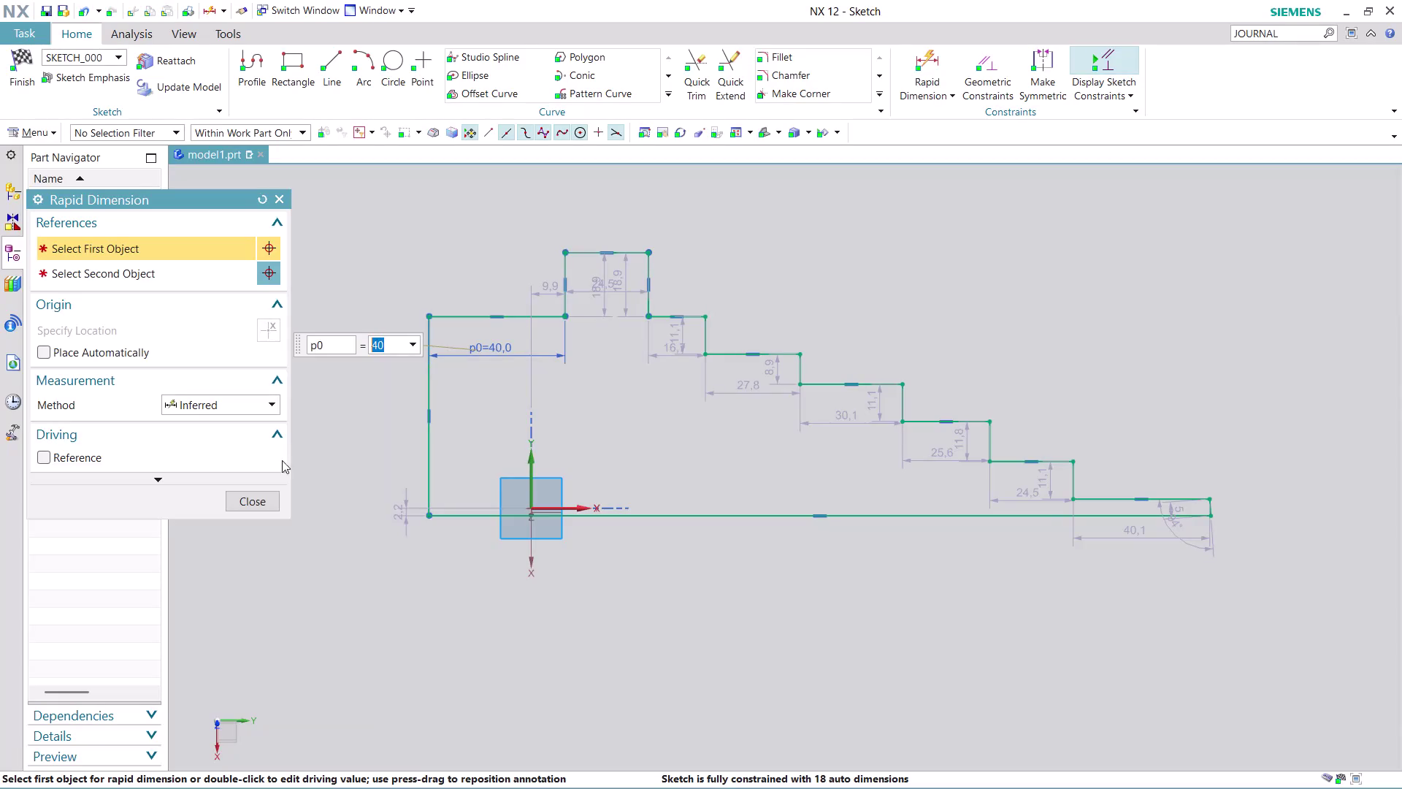
Close Rapid Dimension and move the 24.5 dimension label above the top step.
click(265, 501)
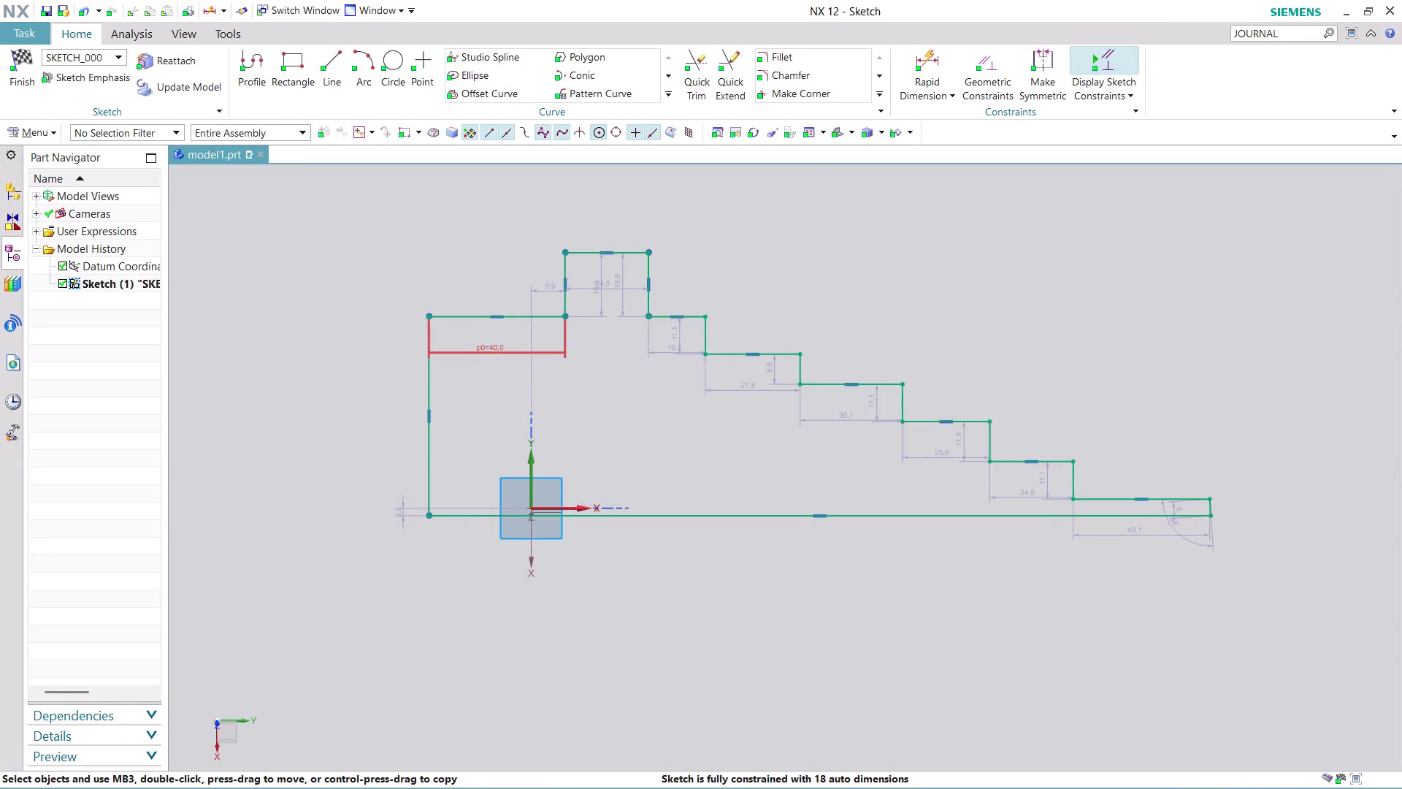
middle_drag(834, 276, 826, 420)
scroll(down, 3)
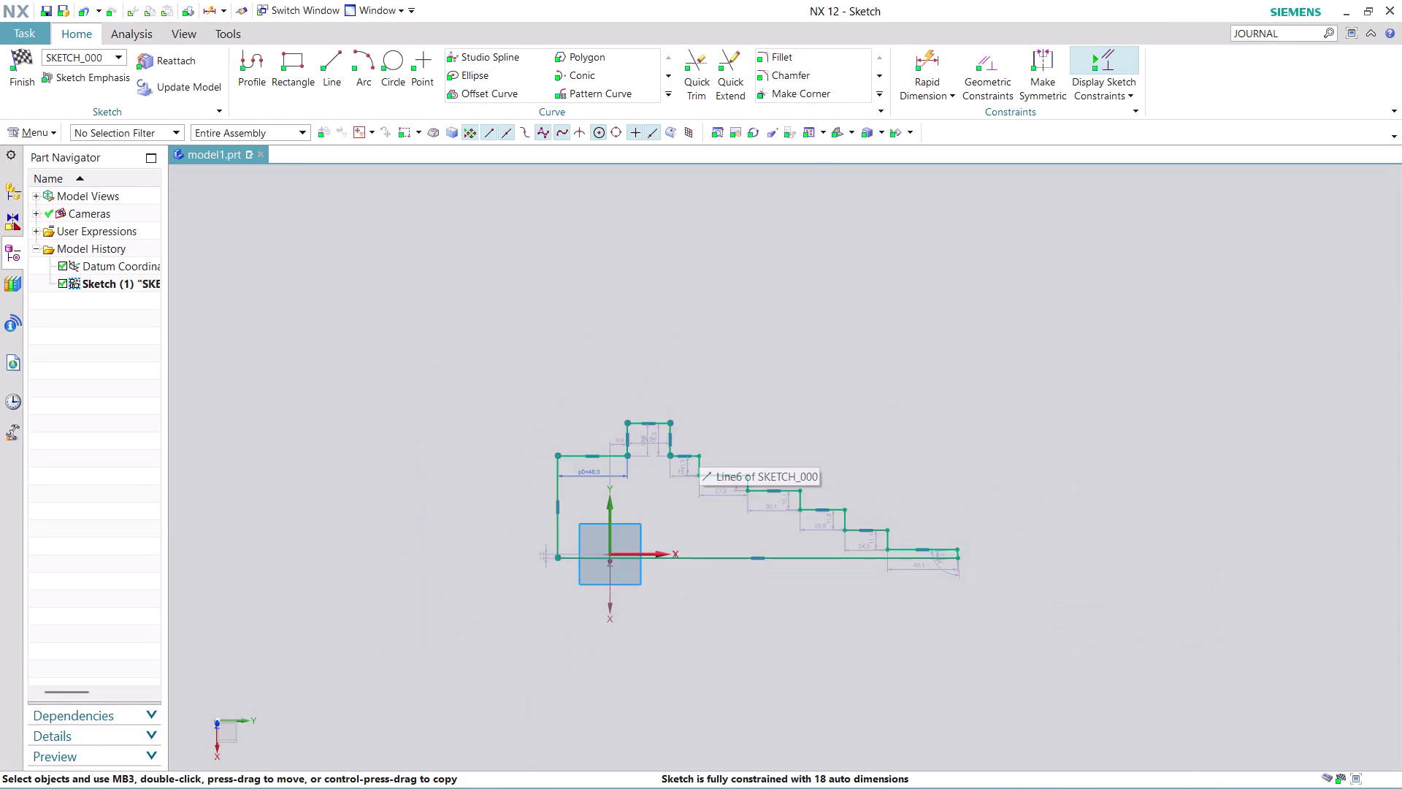
scroll(up, 3)
scroll(up, 3)
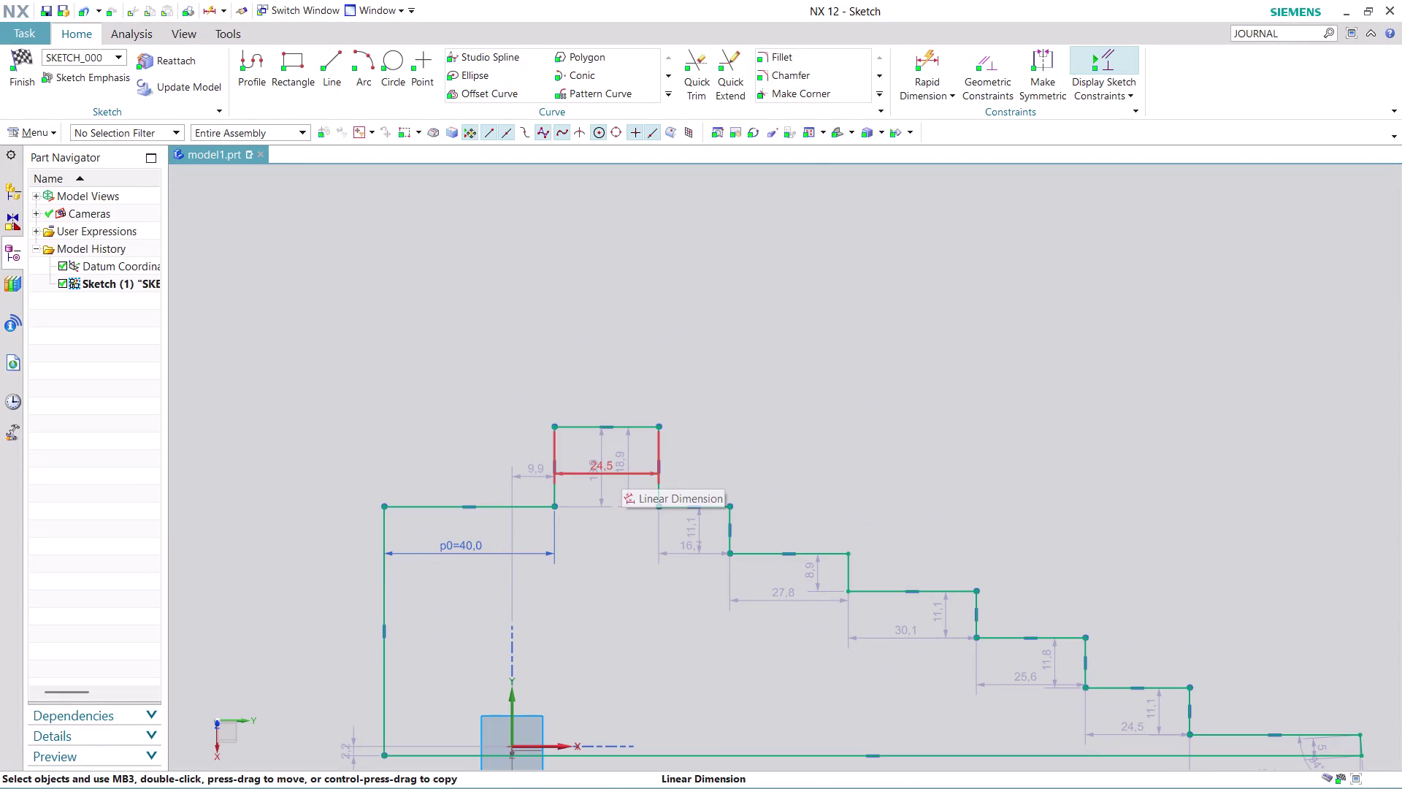
drag(612, 473, 624, 315)
Change the top step width from 24.5 to 20 mm and reposition its p1 label.
double_click(621, 315)
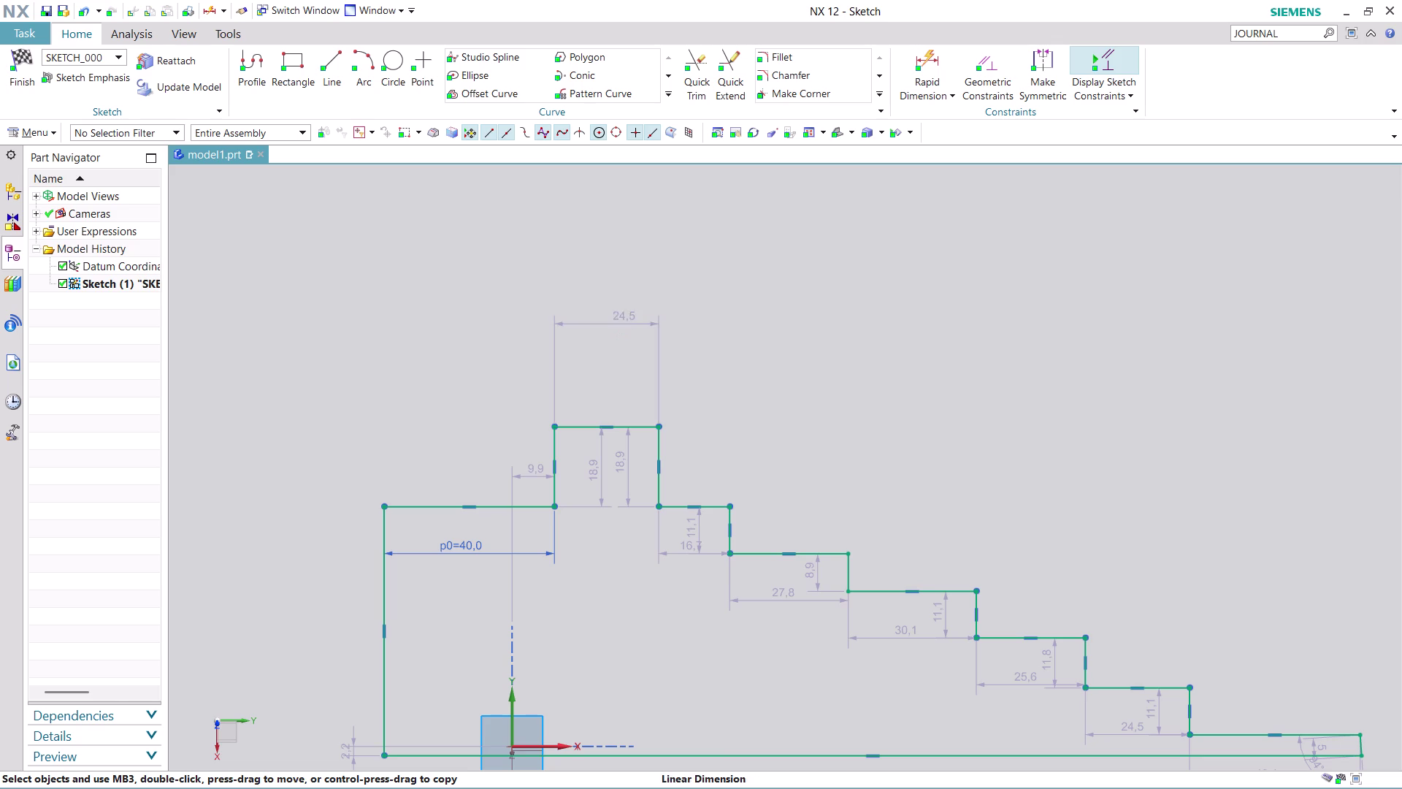
text(2)
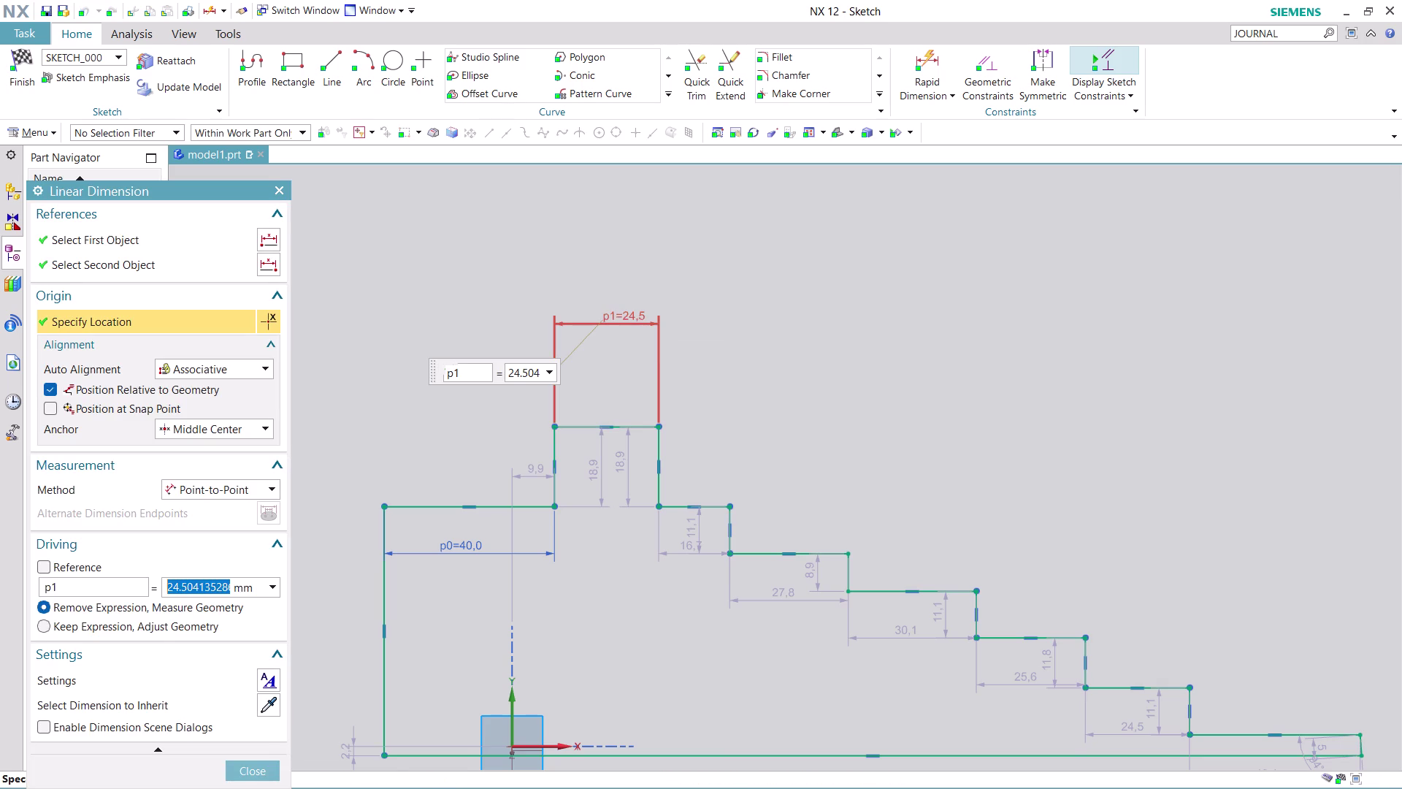
text(0)
key(Return)
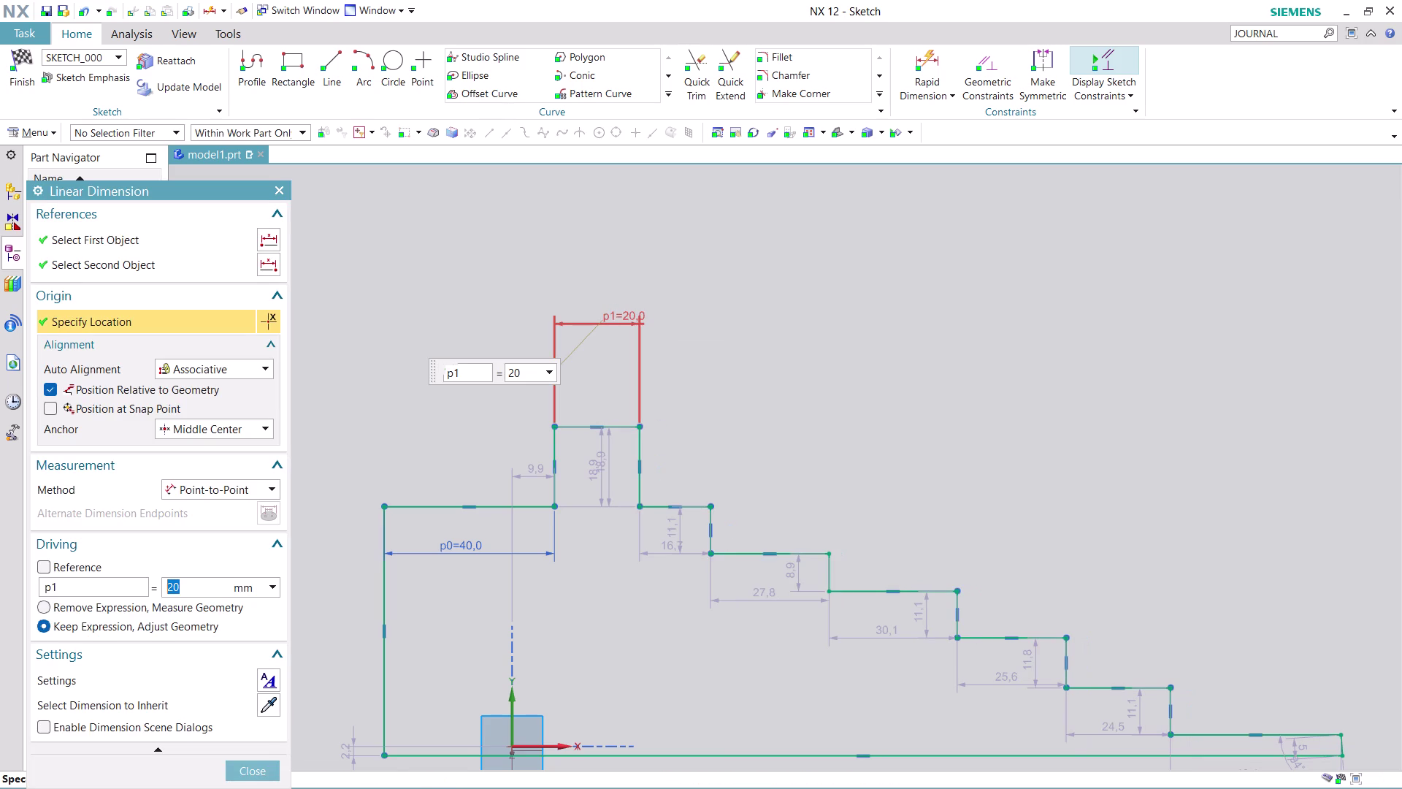
drag(671, 548, 667, 312)
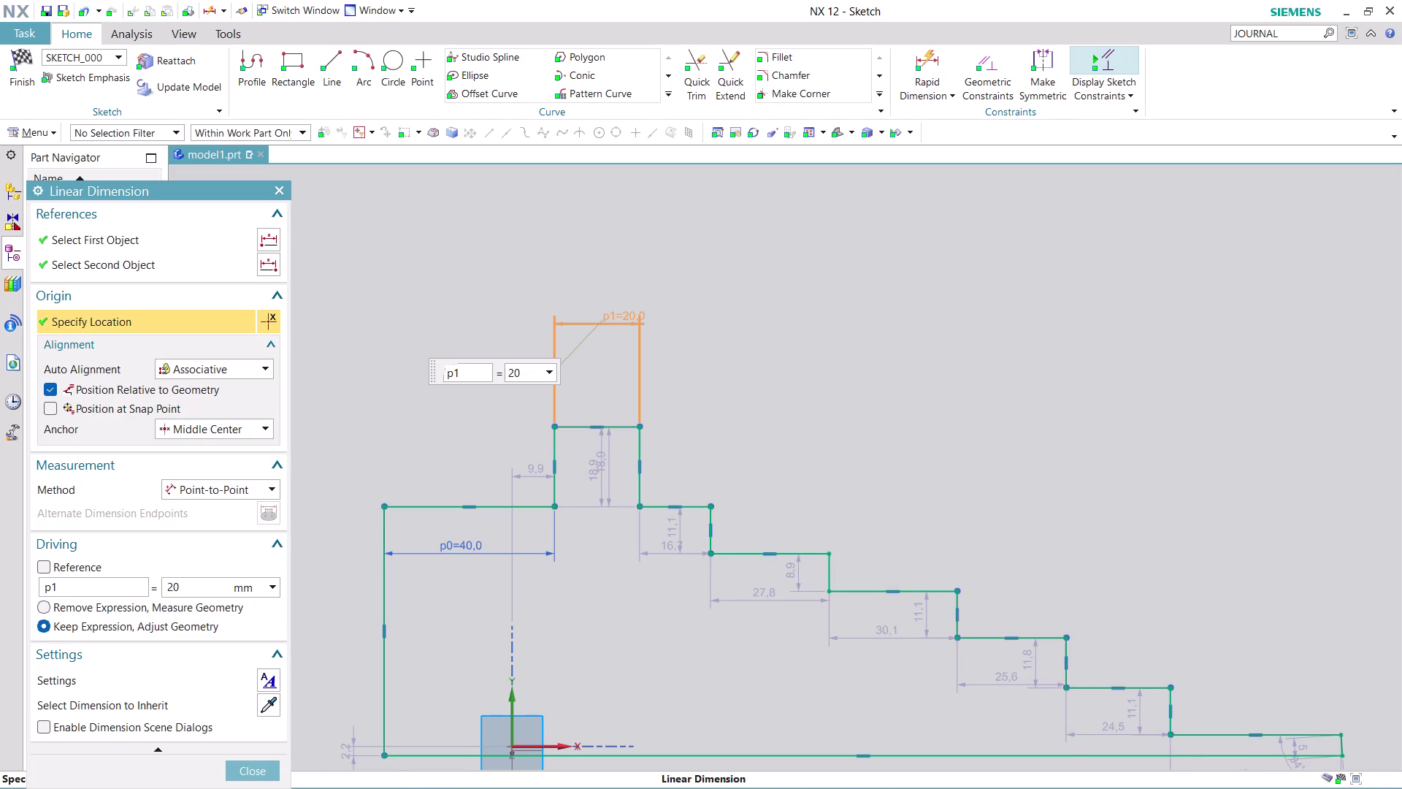
click(257, 778)
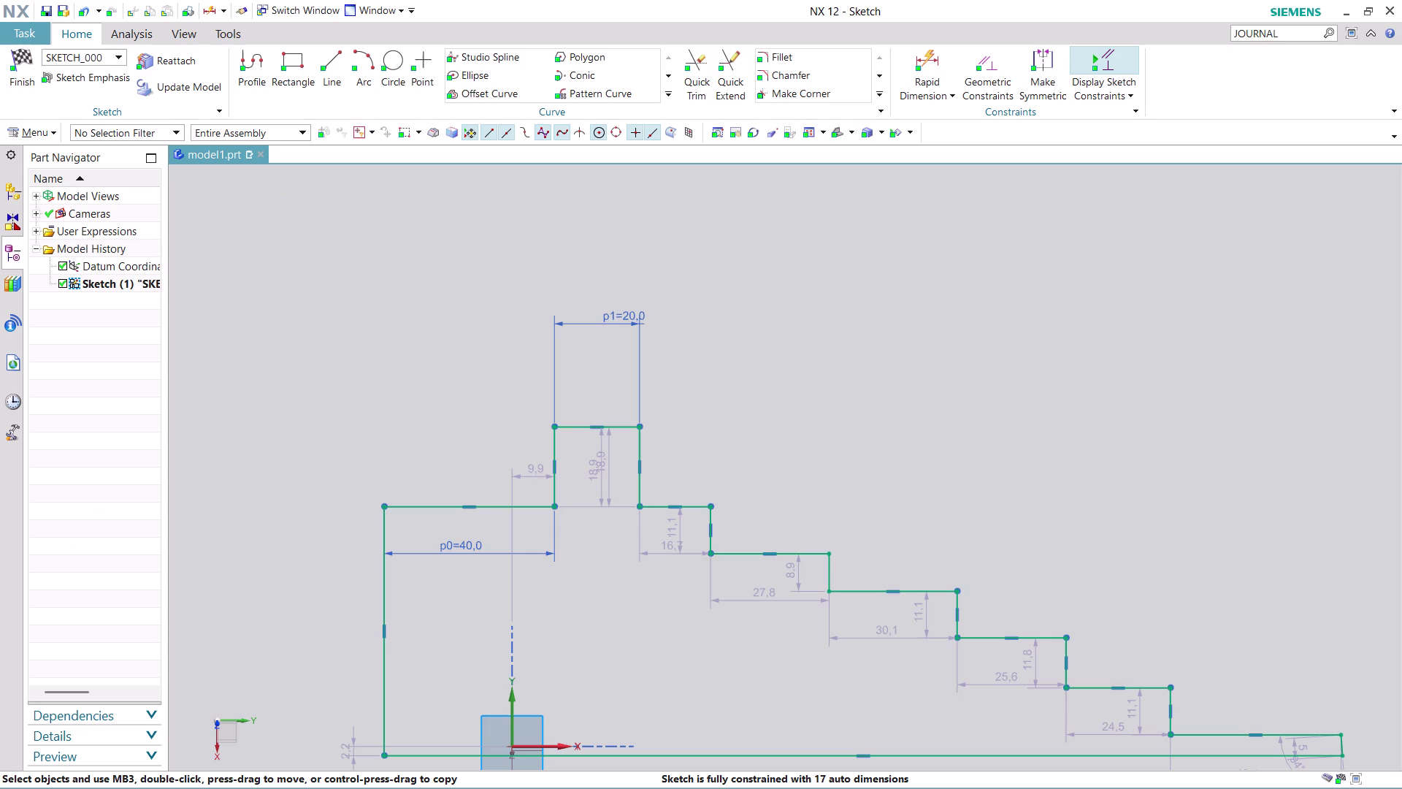
drag(677, 549, 686, 305)
click(683, 268)
drag(683, 264, 682, 255)
Move the 27.8, 30.1, 25.6, 24.5 and 40.1 labels clear of the profile, then edit 16.7.
scroll(up, 3)
scroll(down, 3)
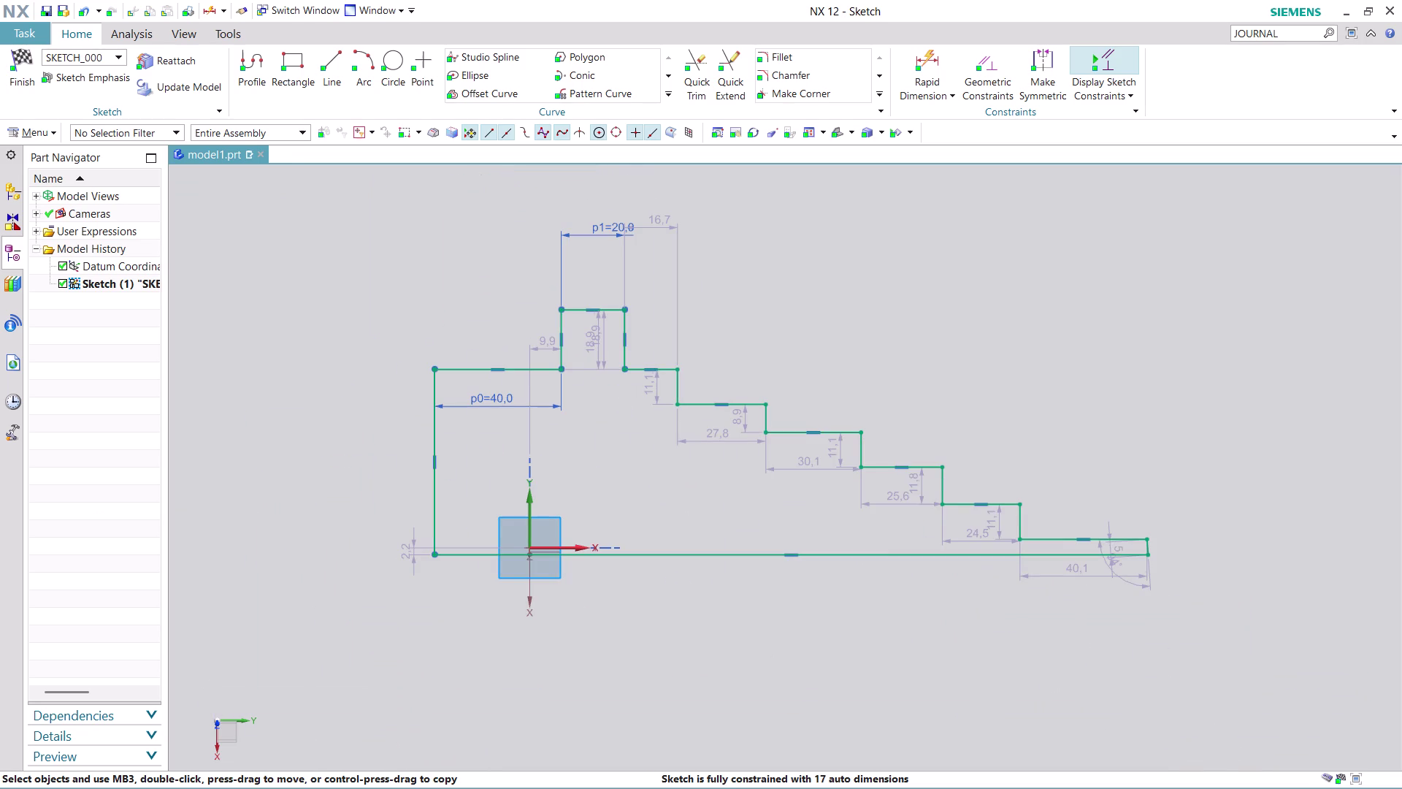
drag(726, 440, 726, 168)
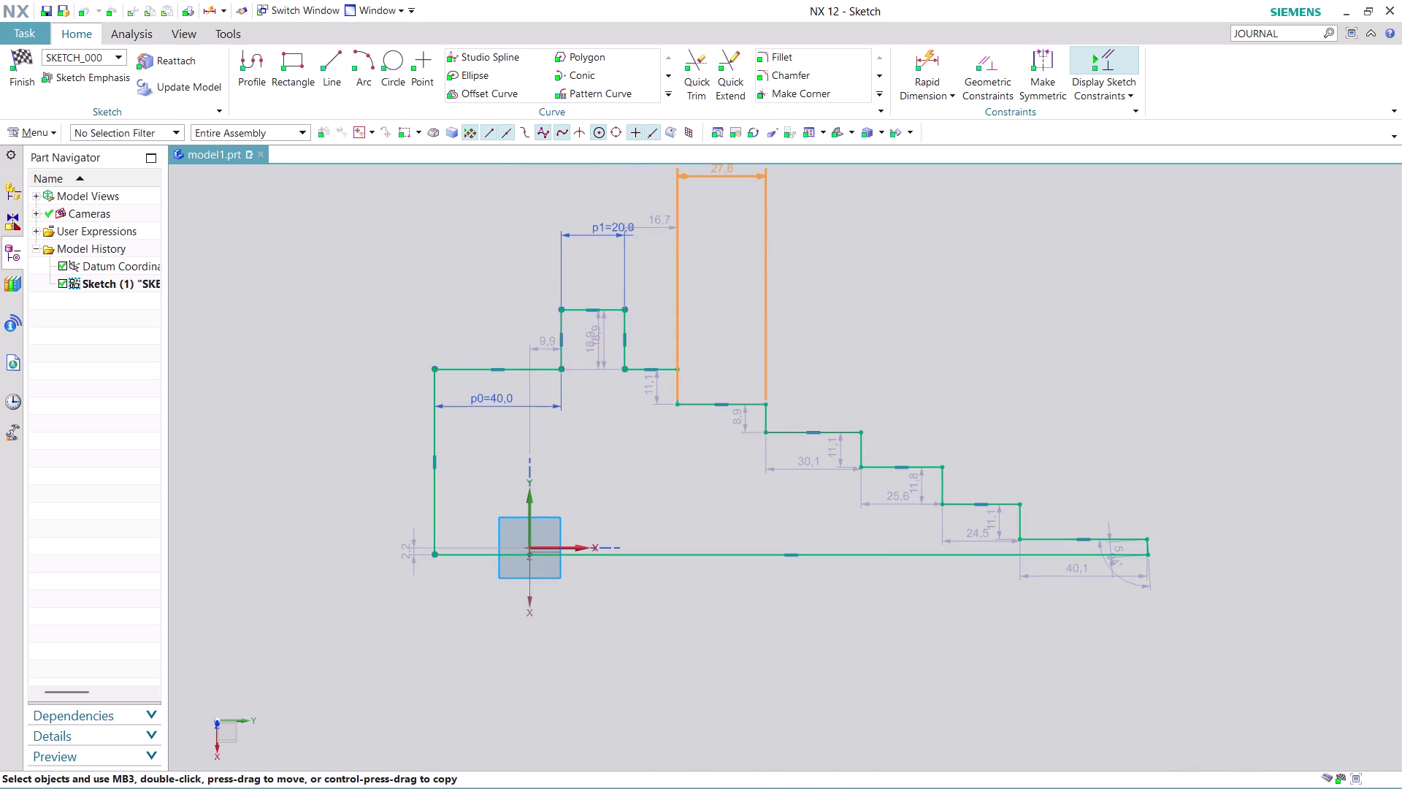
drag(726, 168, 729, 178)
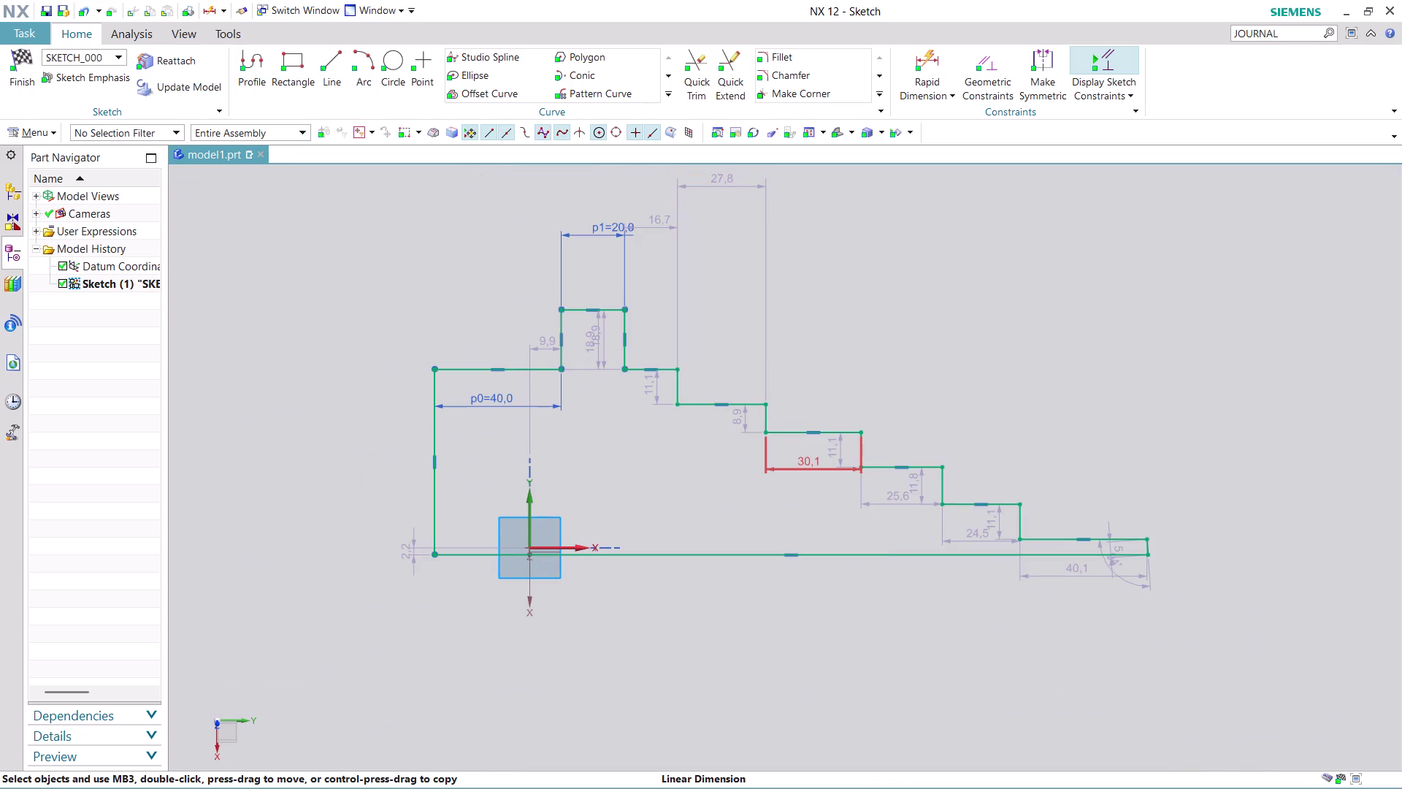
drag(816, 467, 814, 691)
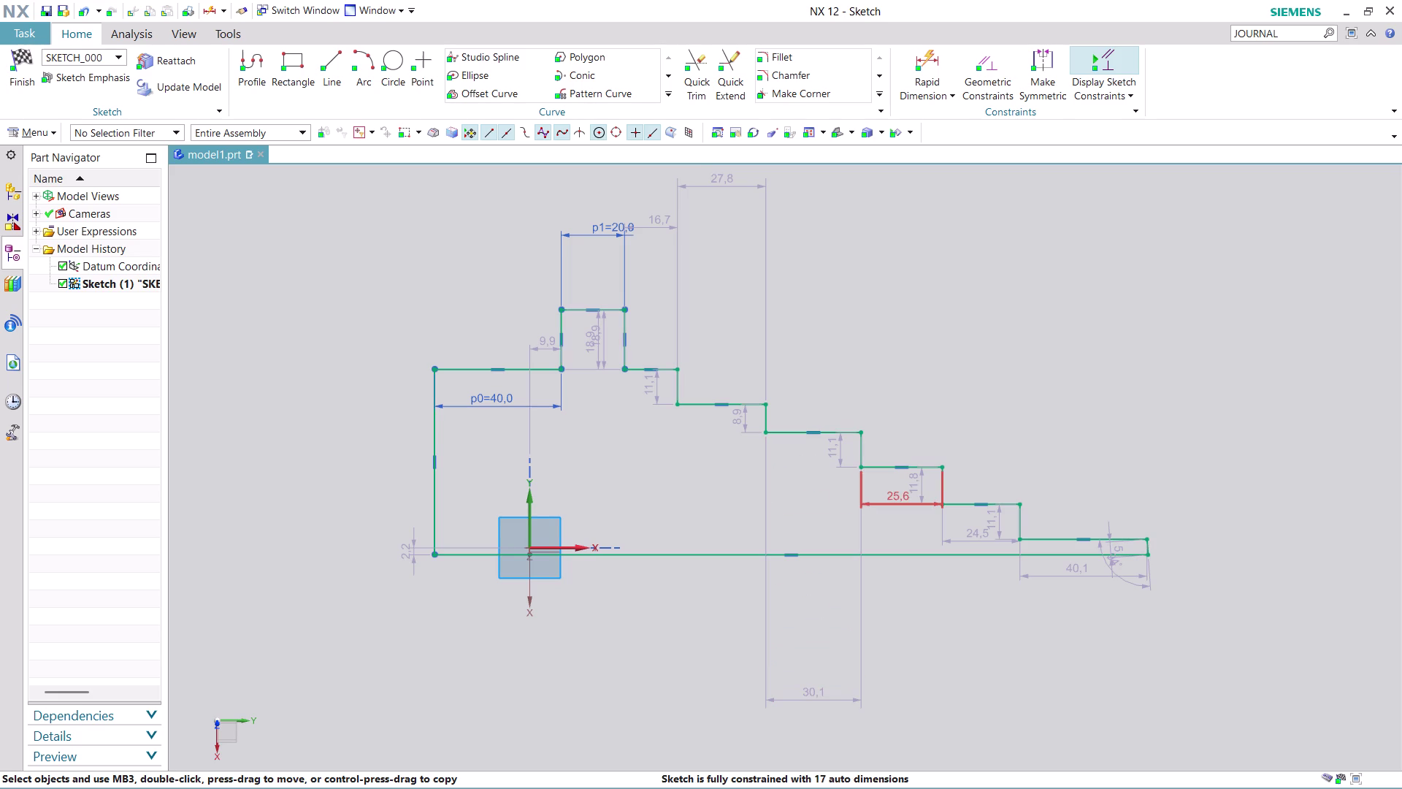
drag(907, 504, 912, 738)
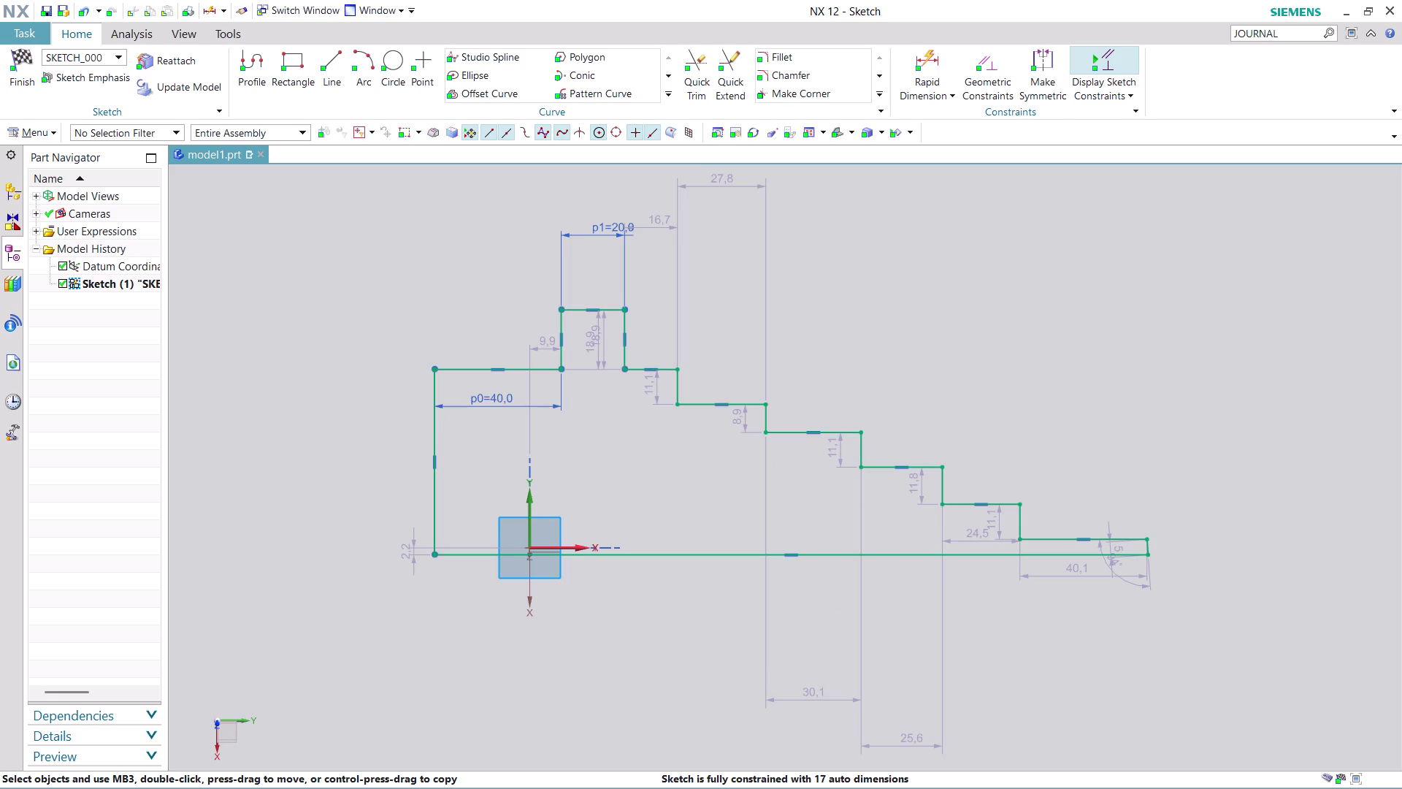
drag(977, 536, 985, 745)
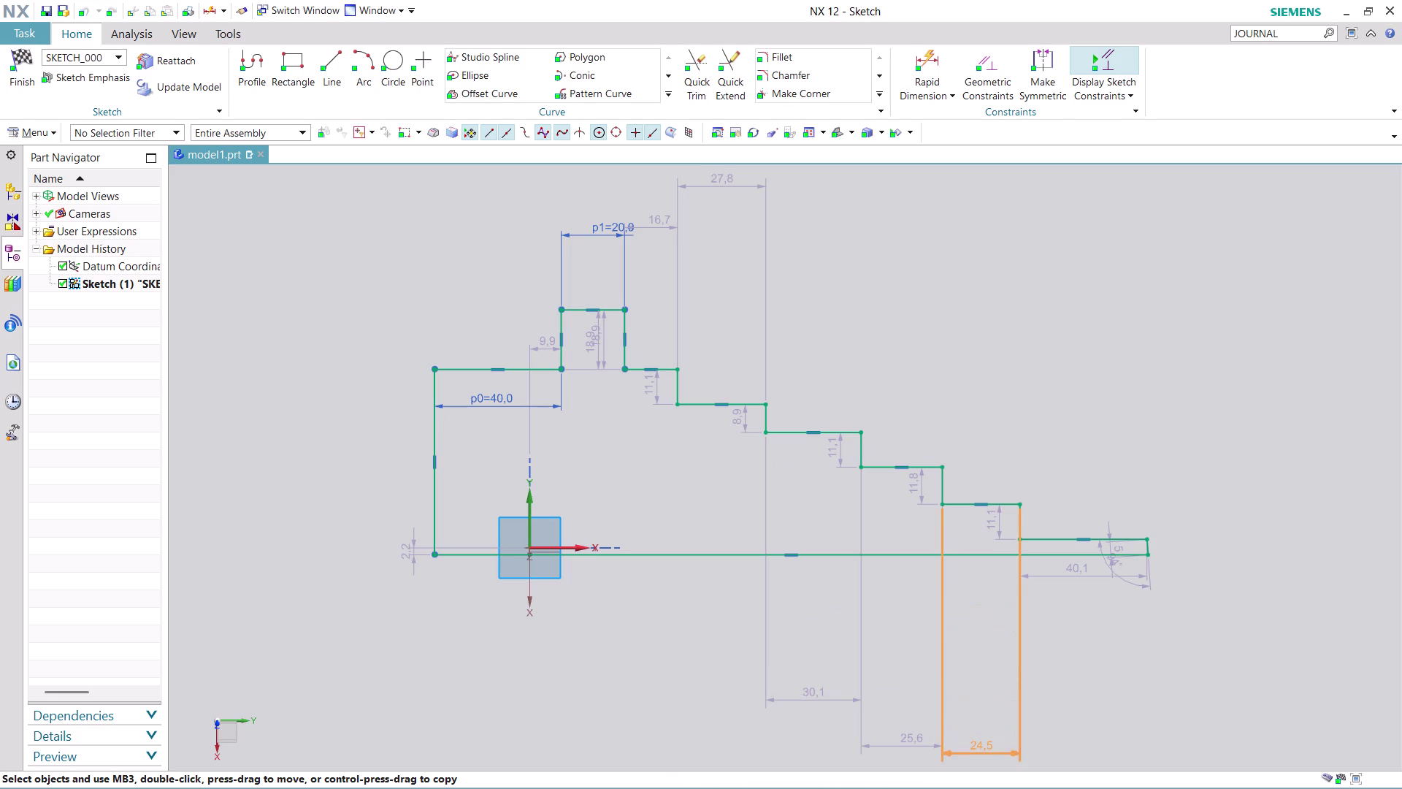
drag(986, 745, 1001, 251)
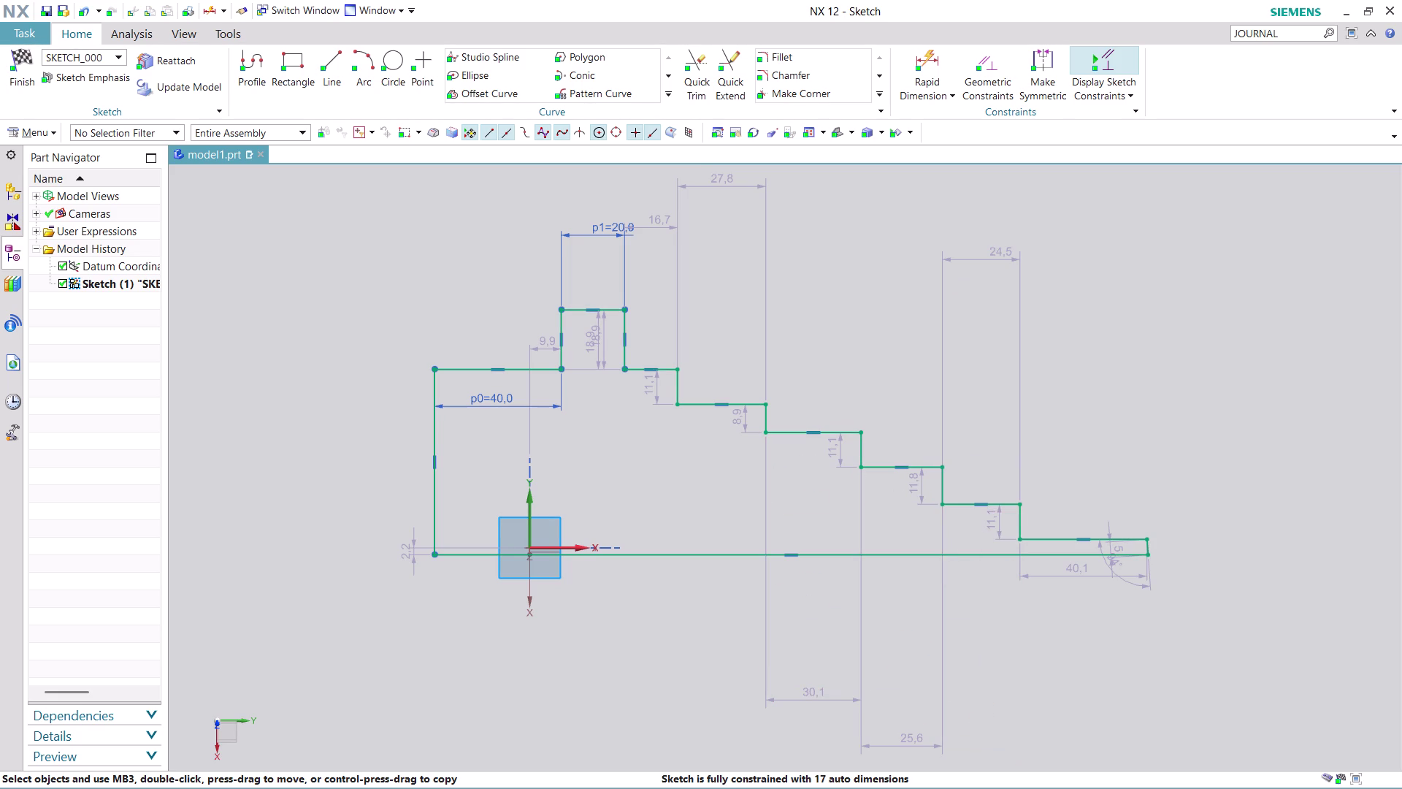
drag(1077, 575, 1069, 706)
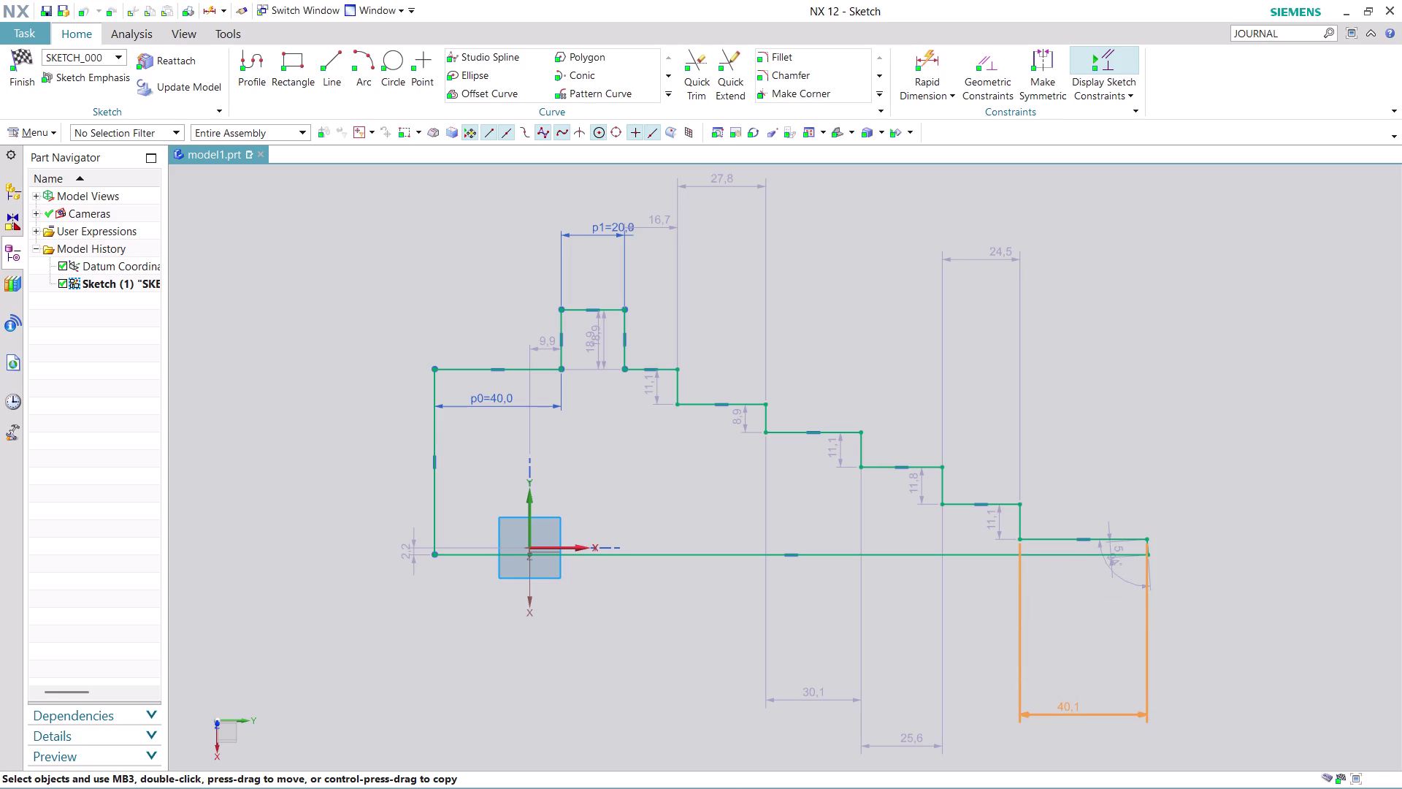
drag(1068, 706, 1069, 708)
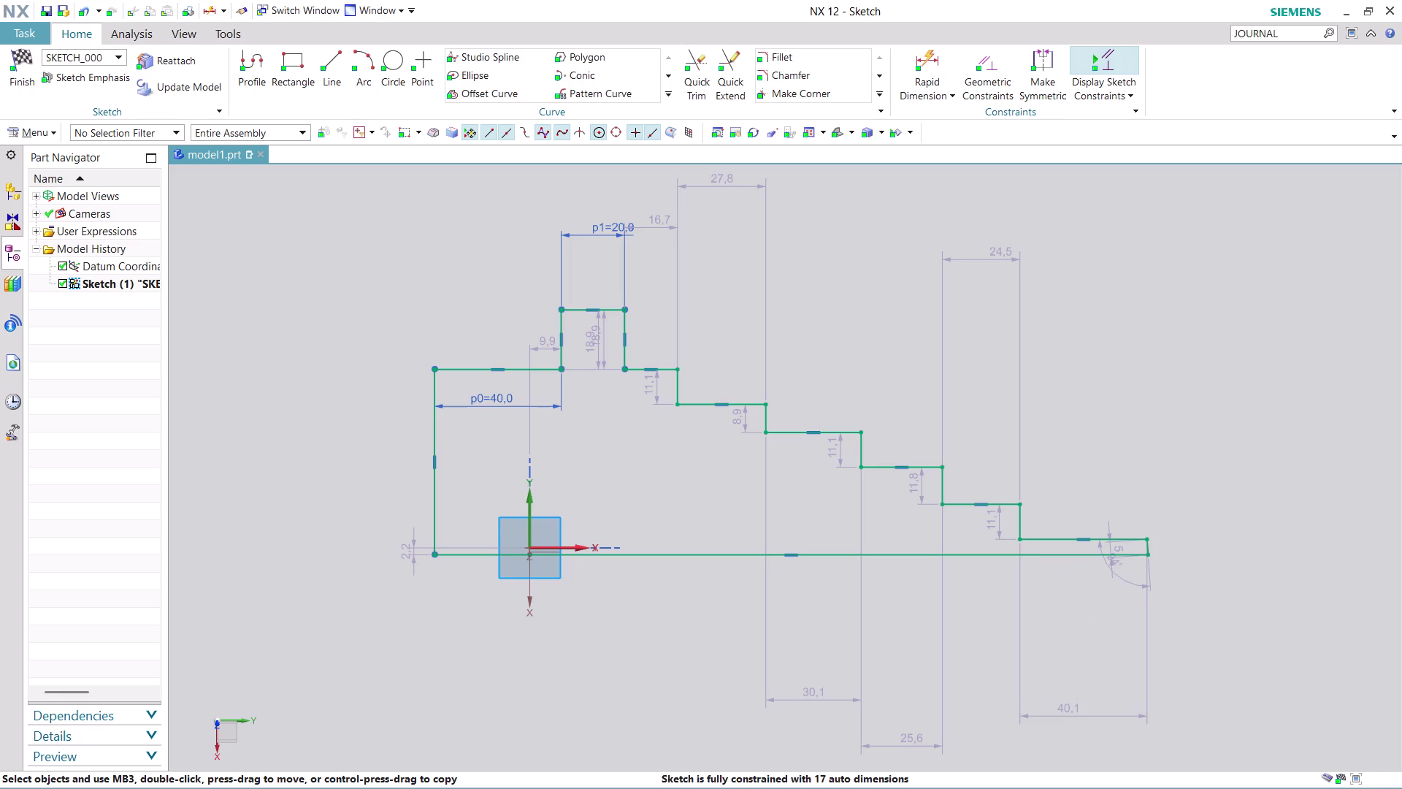
double_click(653, 221)
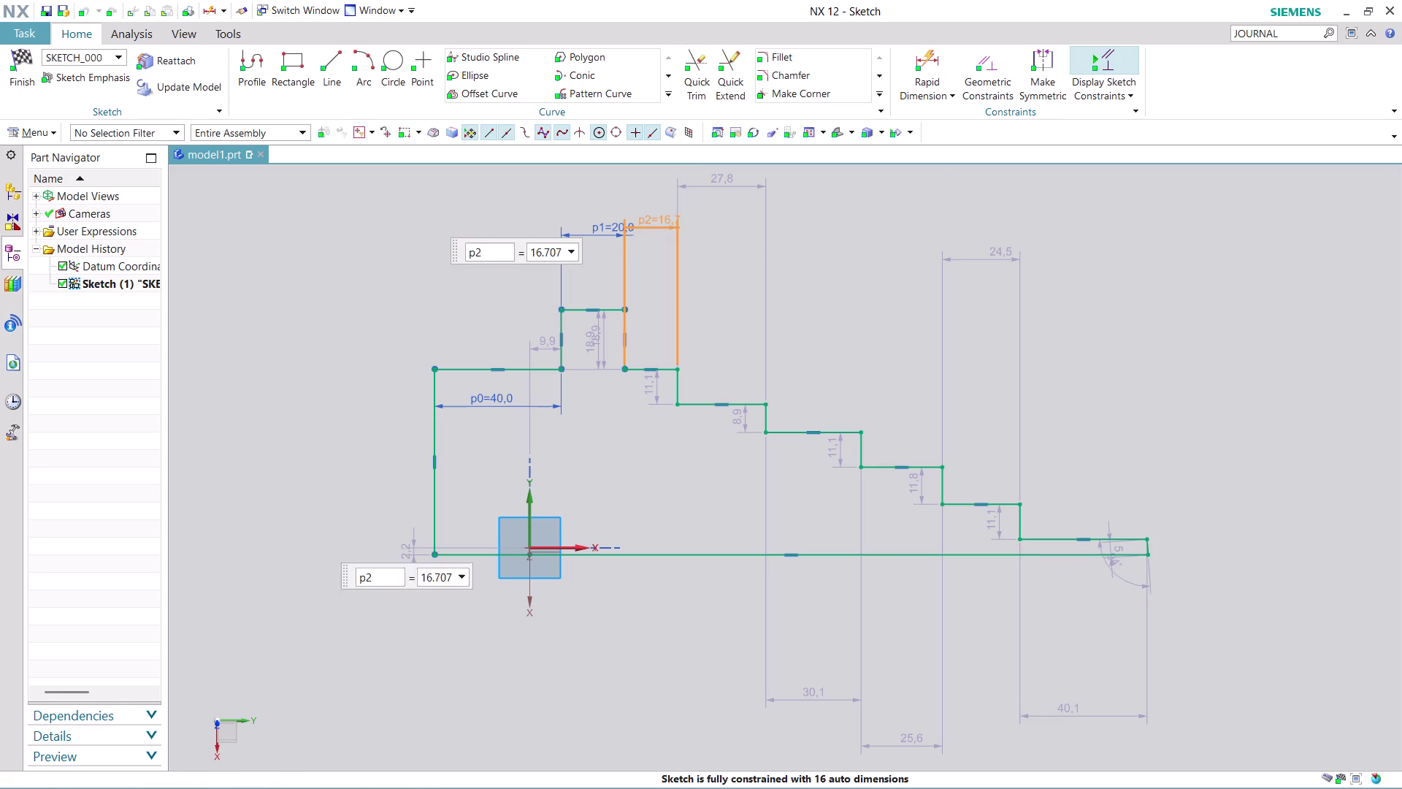
Set the p2, p3 and p4 step widths to 20 mm.
text(20)
key(Return)
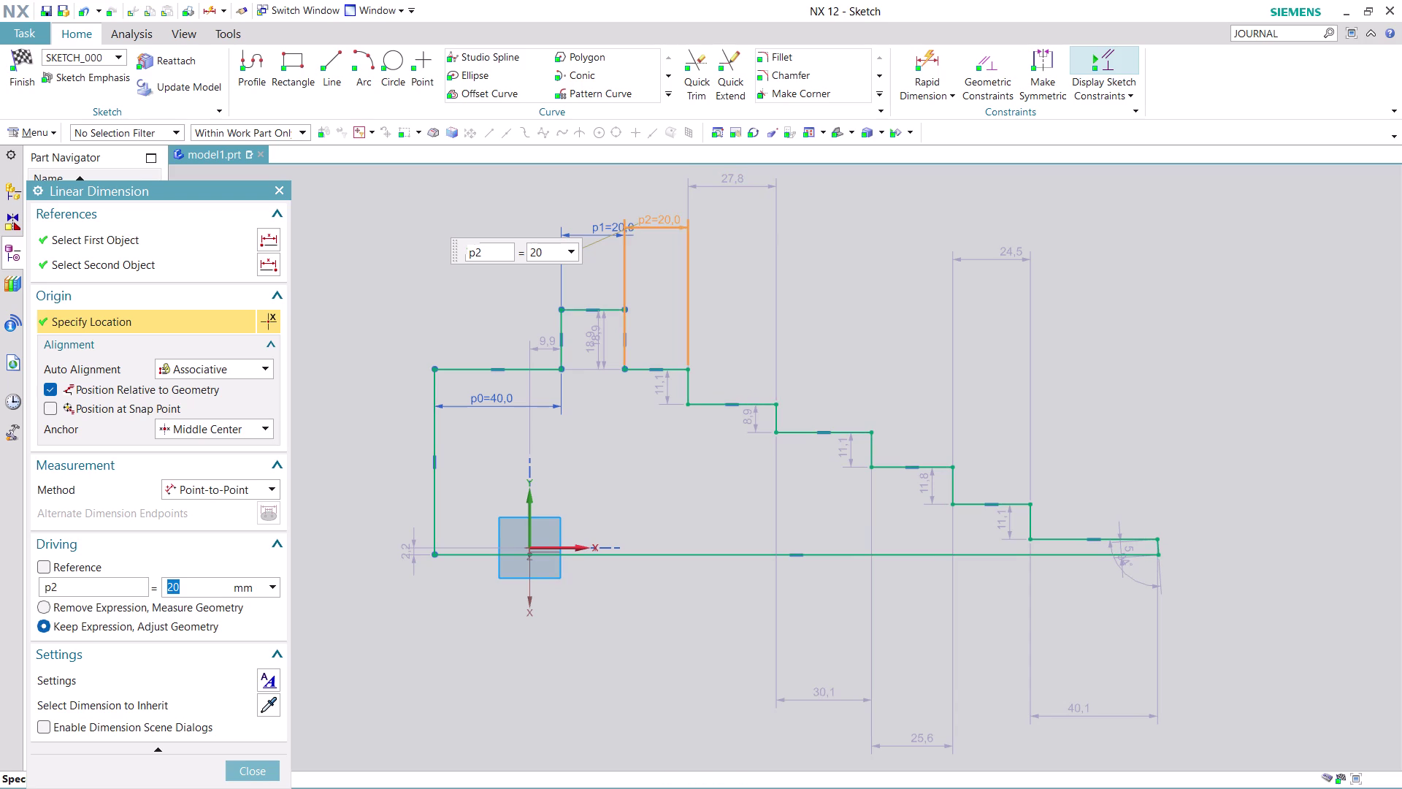
click(264, 773)
double_click(725, 184)
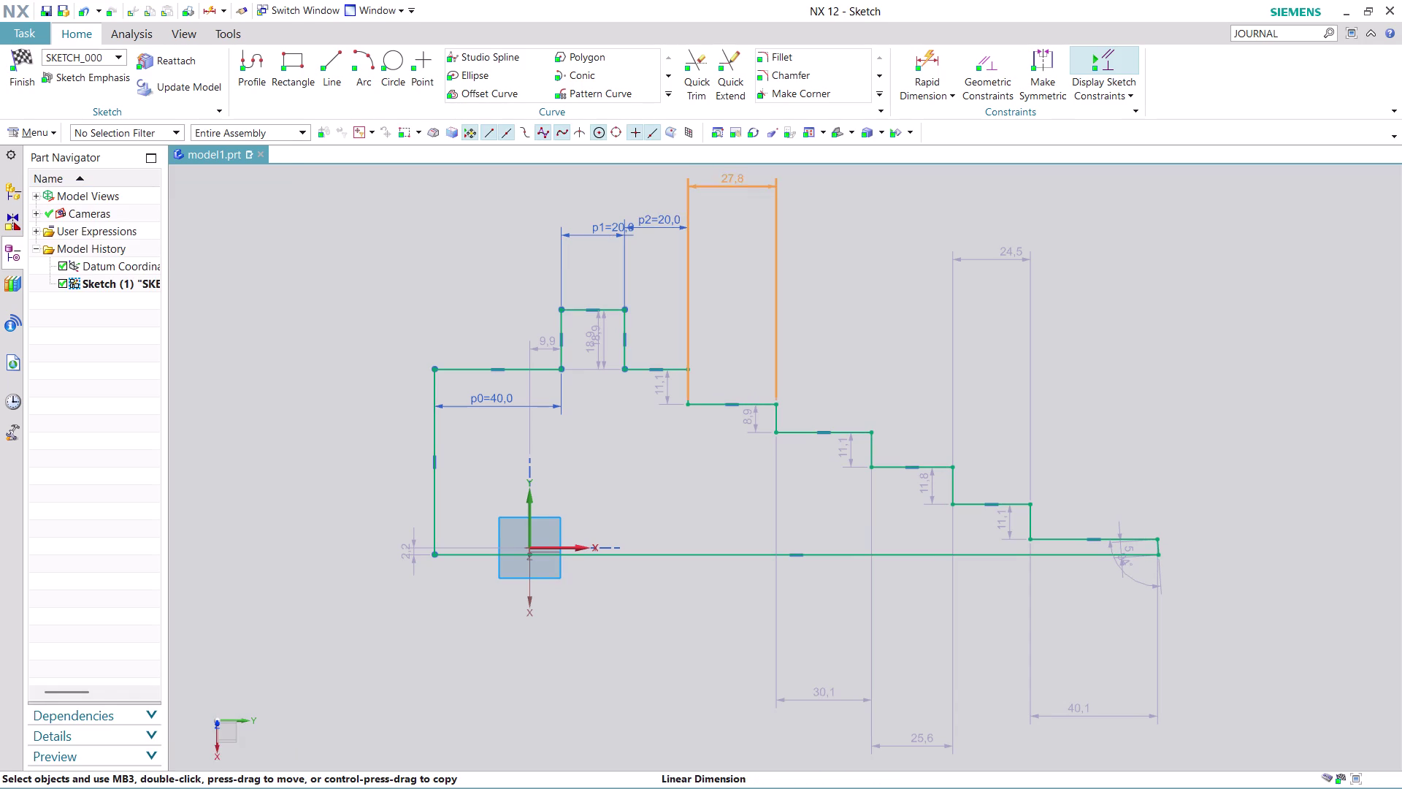
text(20)
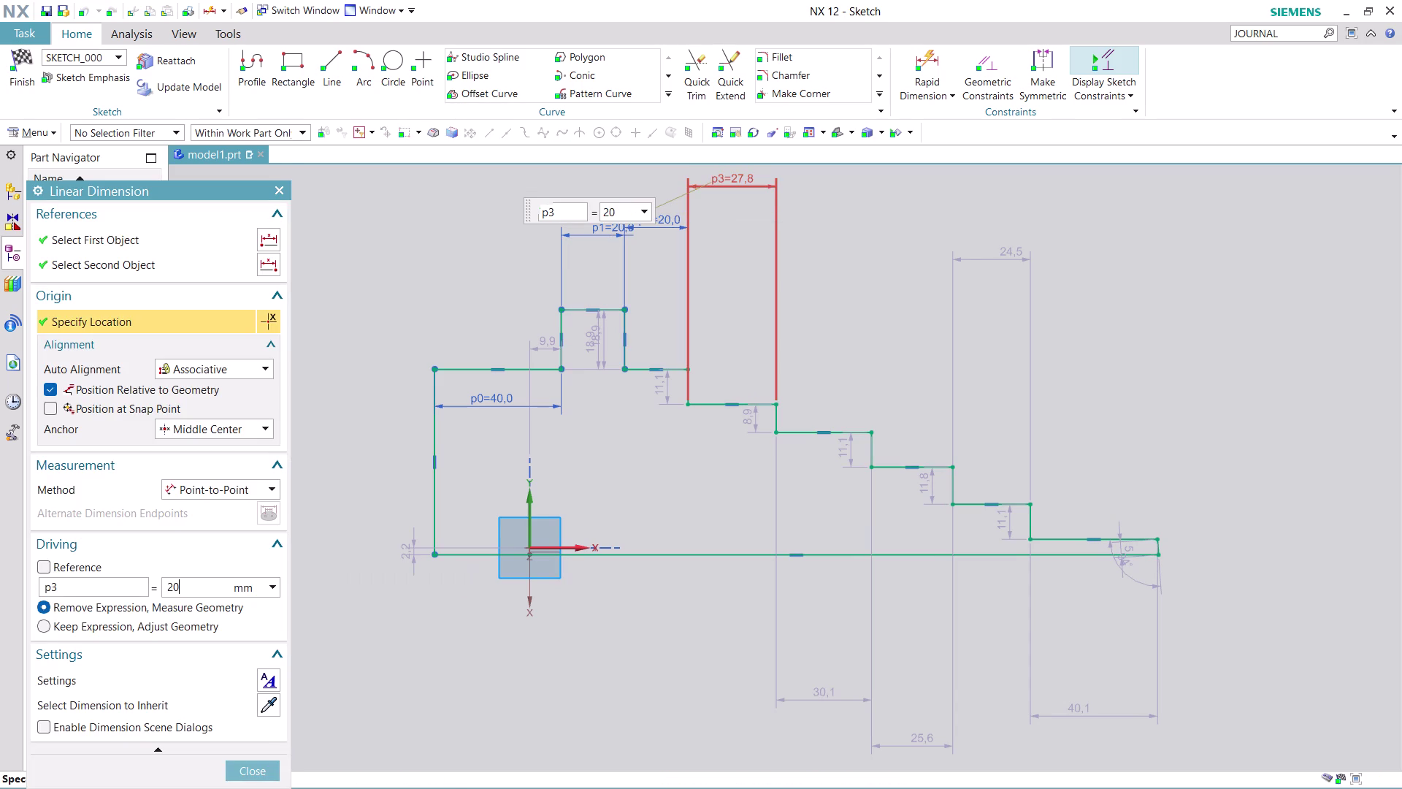
key(Return)
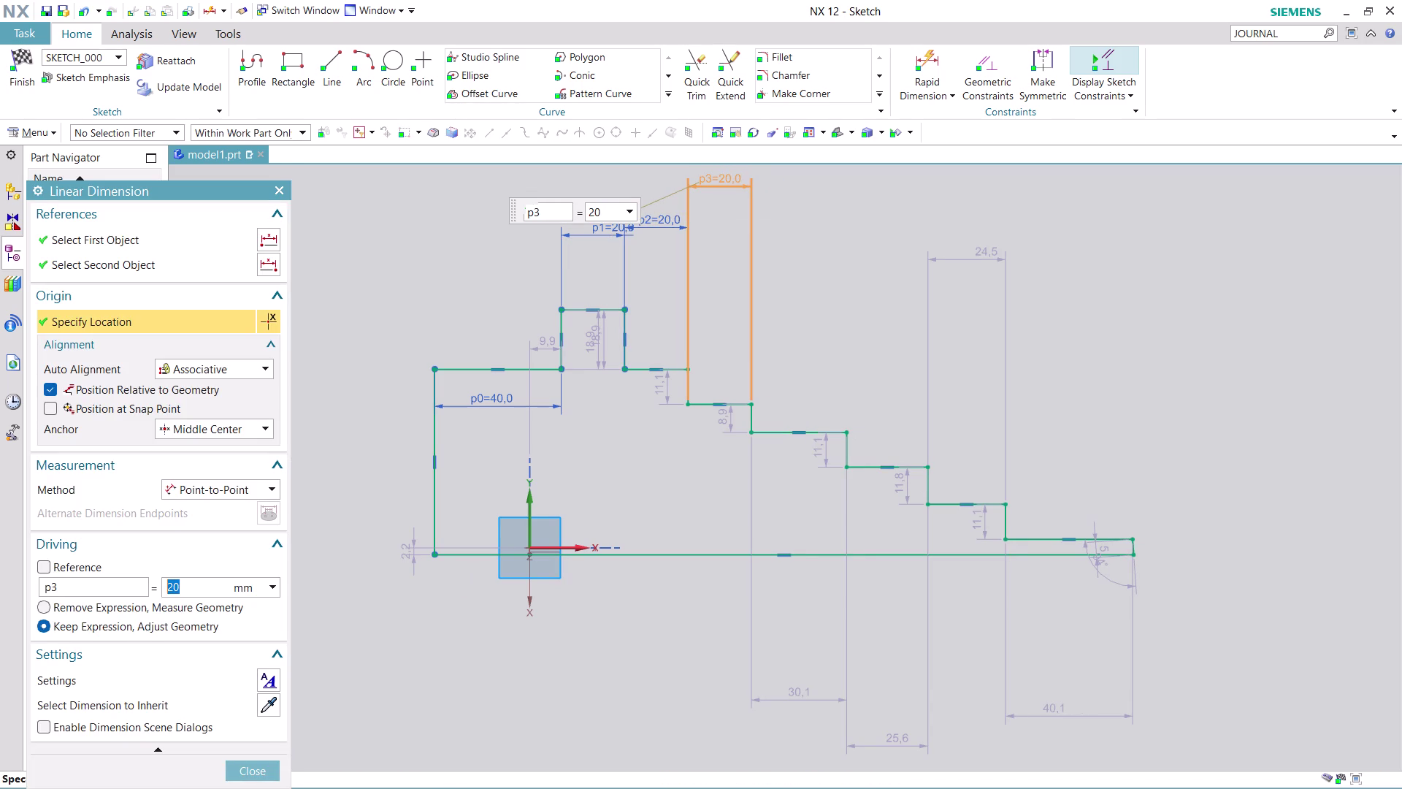
double_click(810, 700)
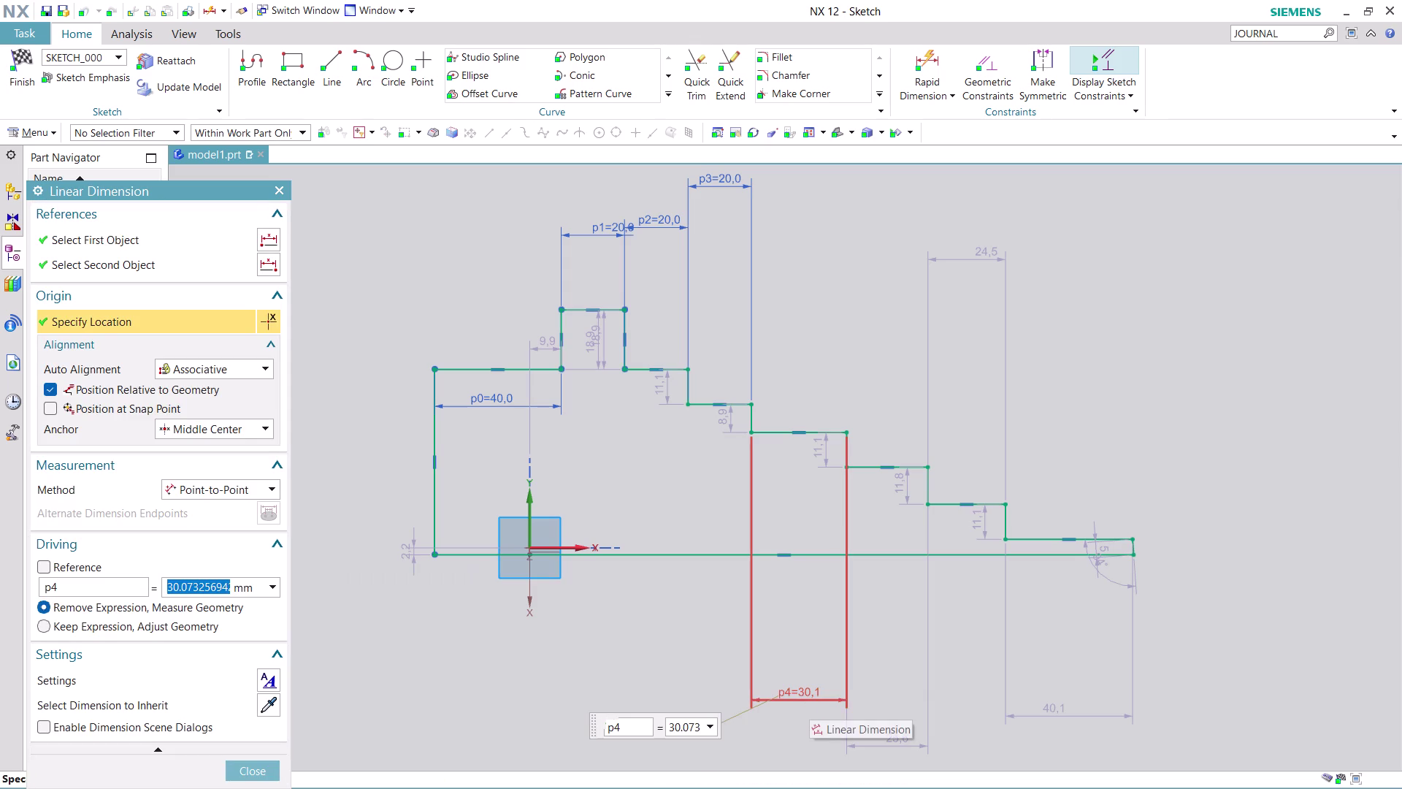
text(20)
key(Return)
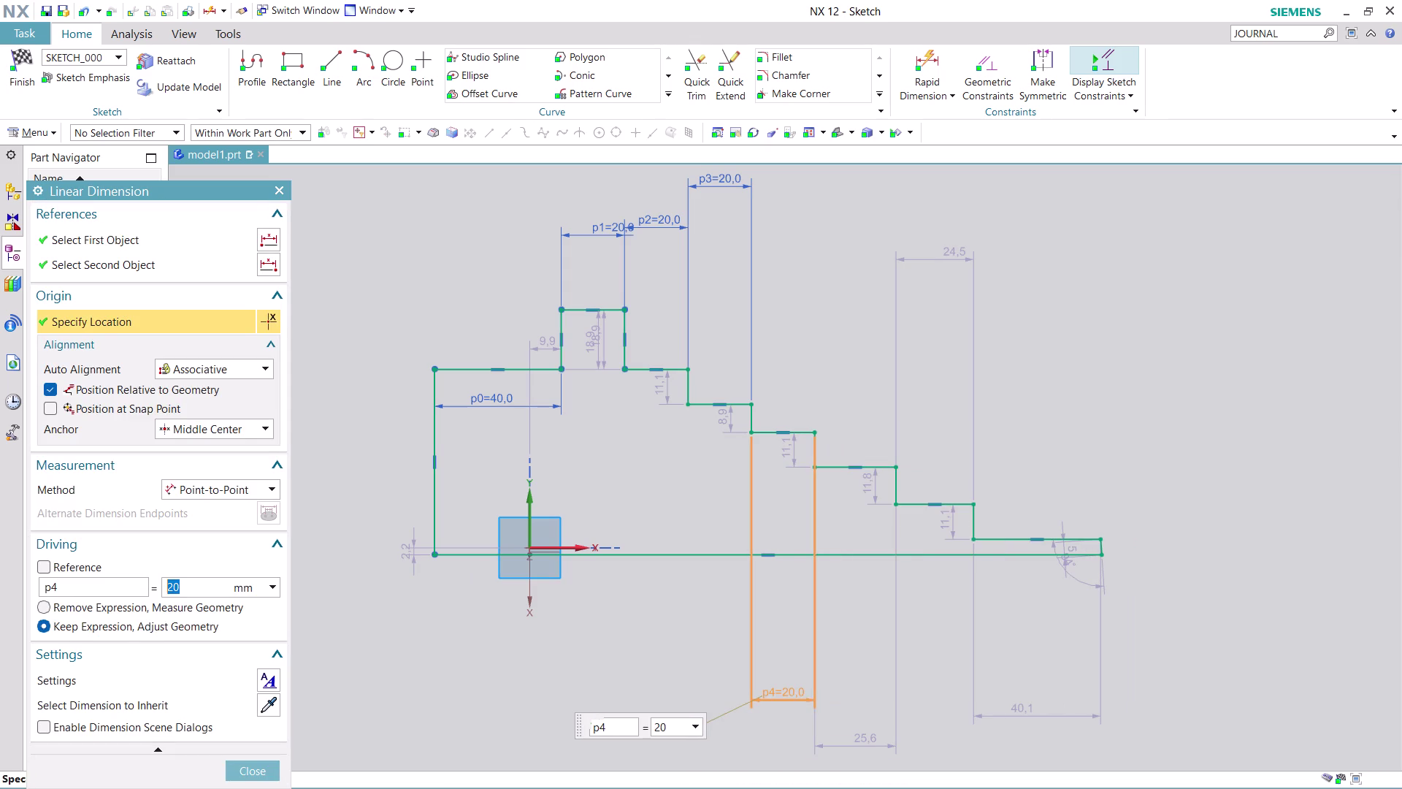
Set the p5, p6 and p7 step widths to 20 mm and close the dimension dialog.
double_click(866, 744)
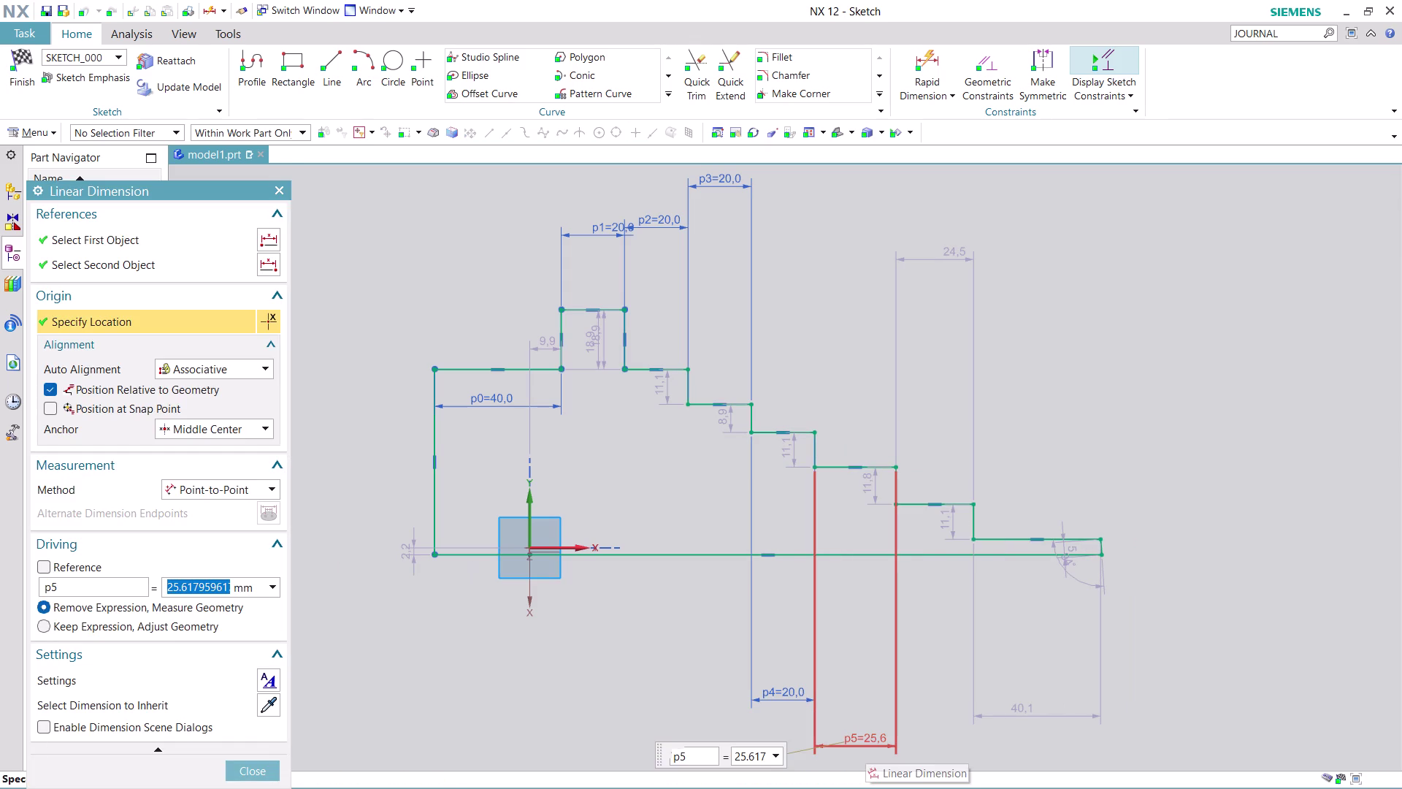
text(20)
key(Return)
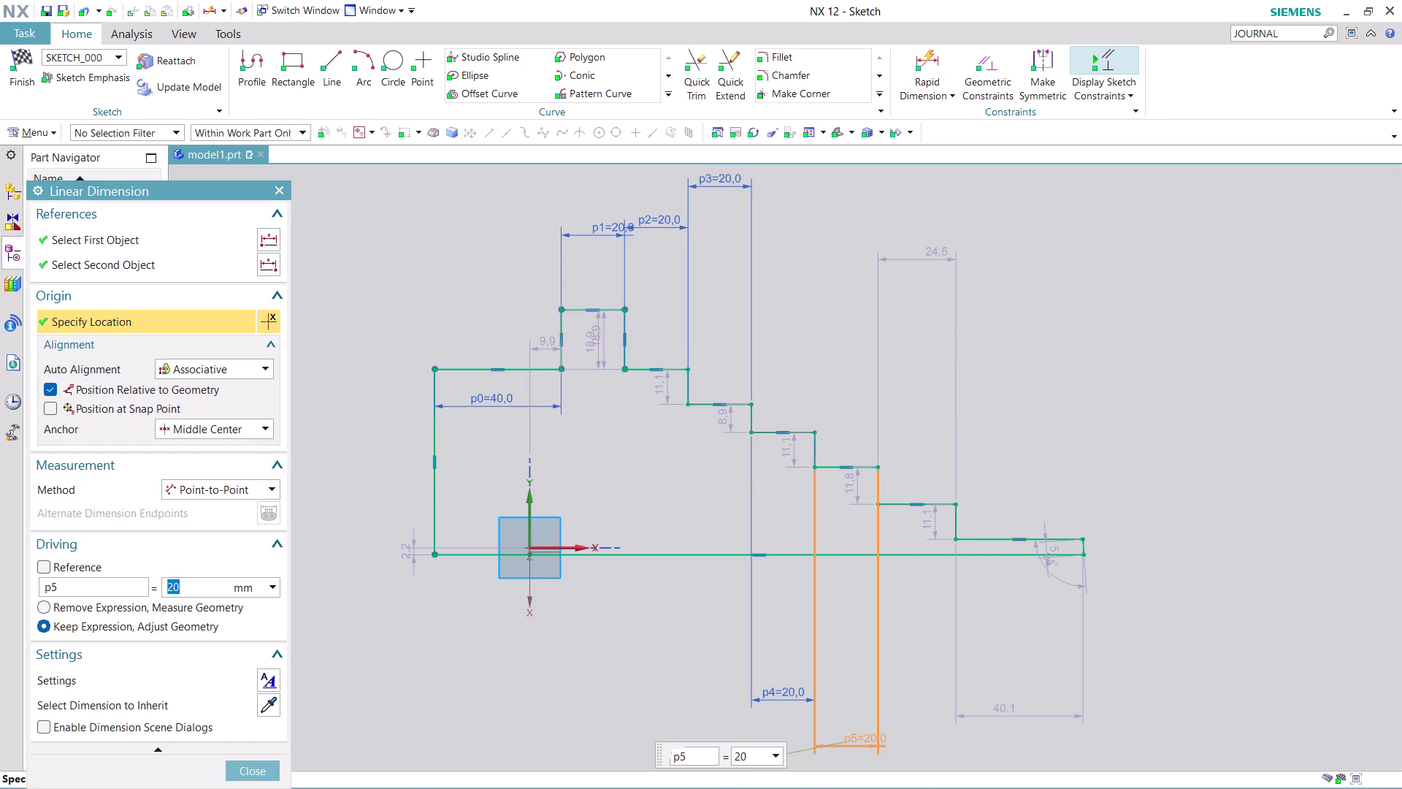
double_click(935, 252)
text(2)
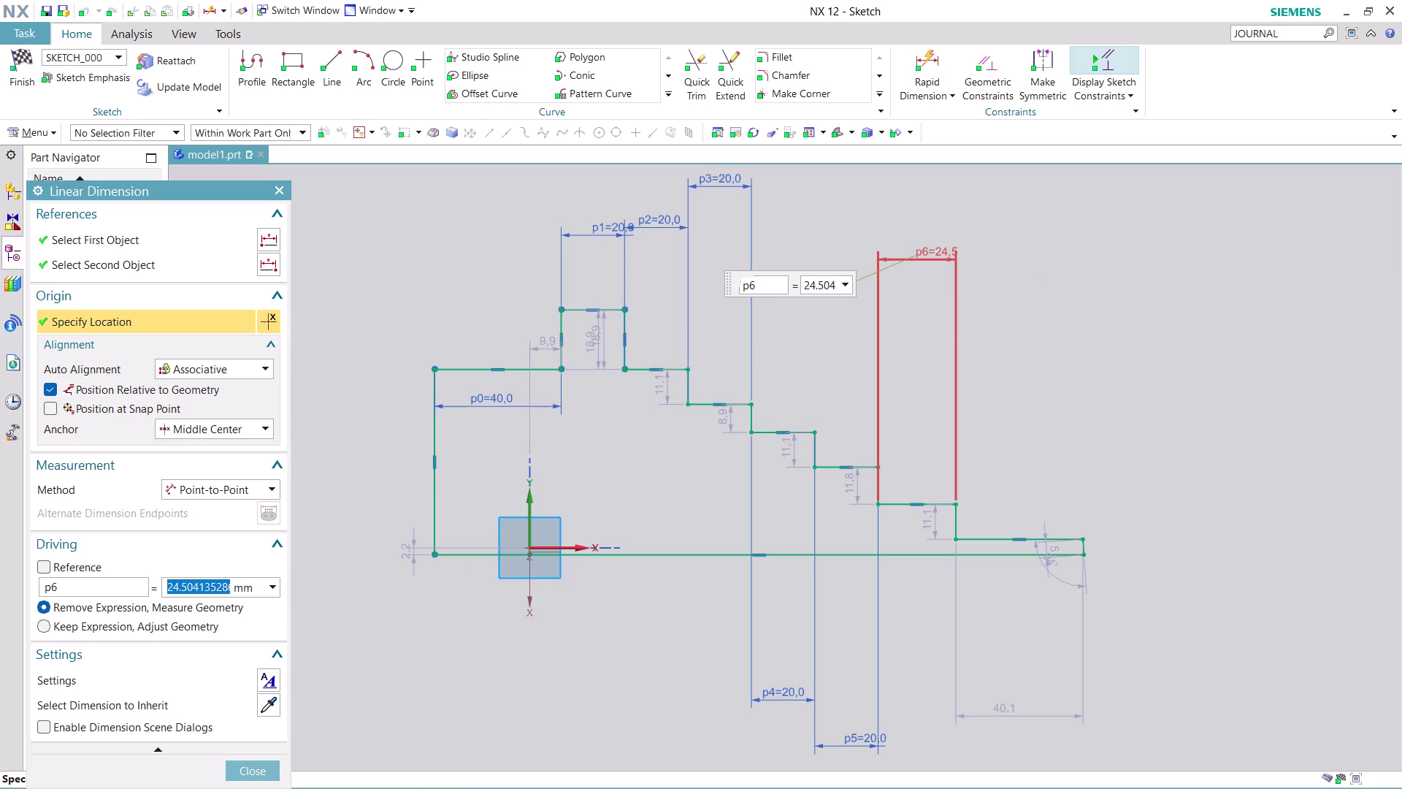
text(0)
key(Return)
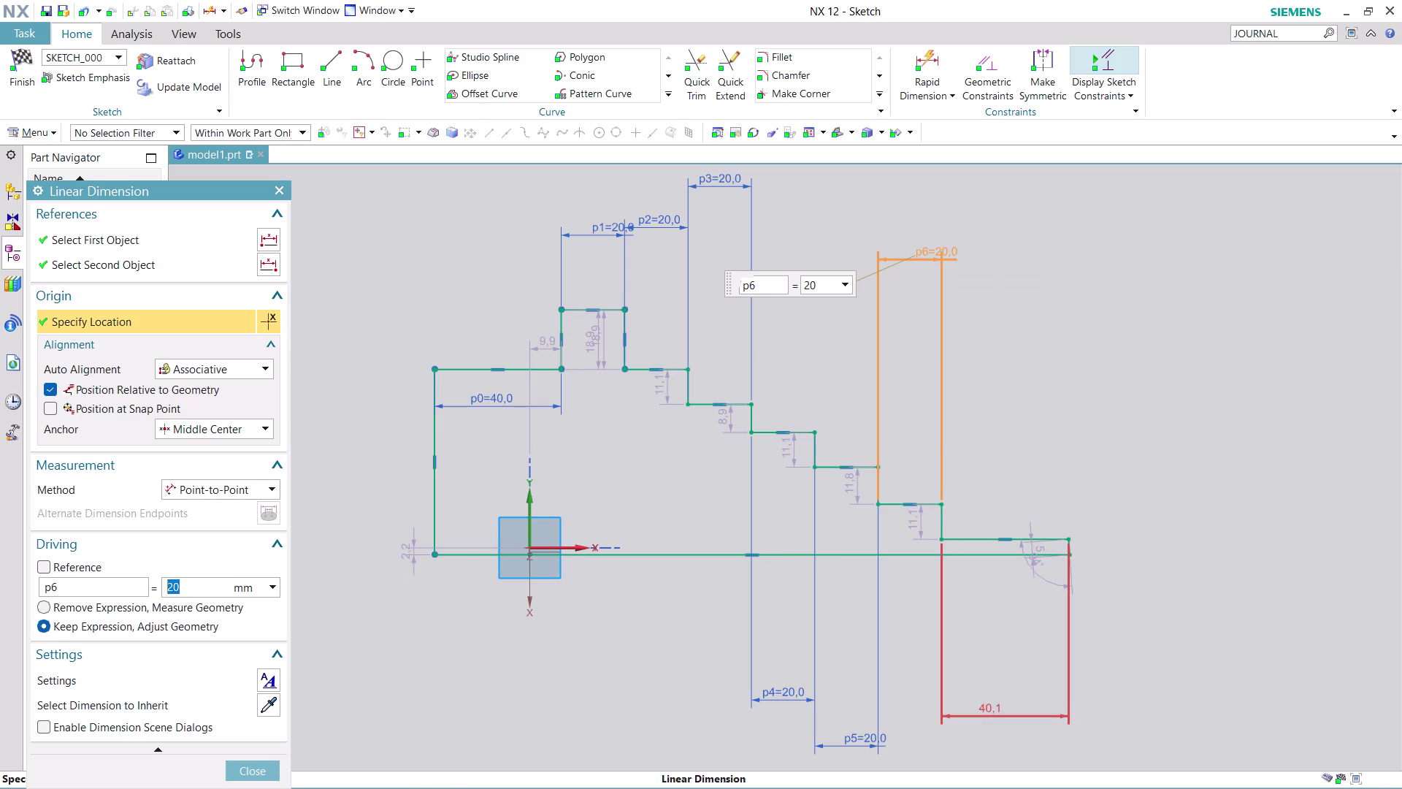
double_click(999, 713)
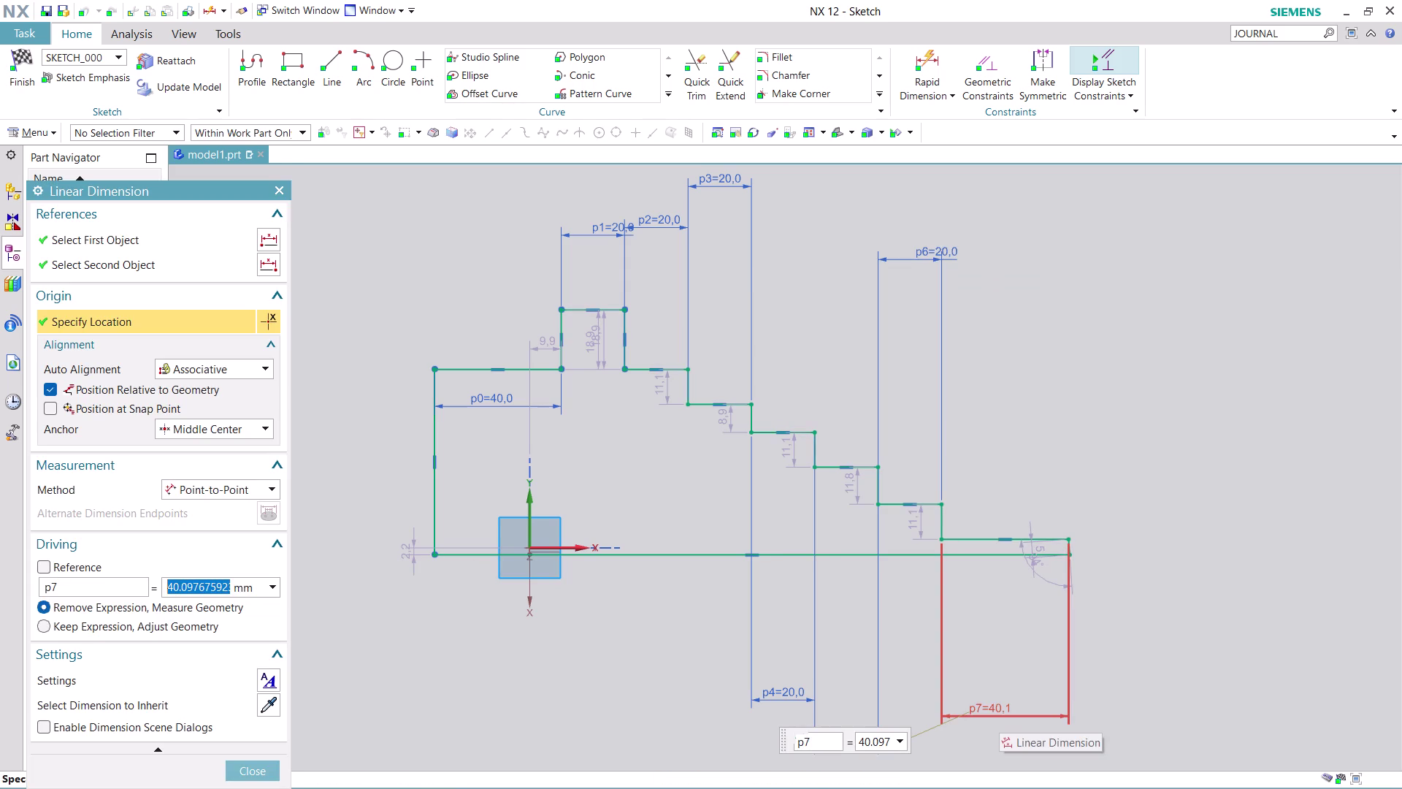
text(20)
key(Return)
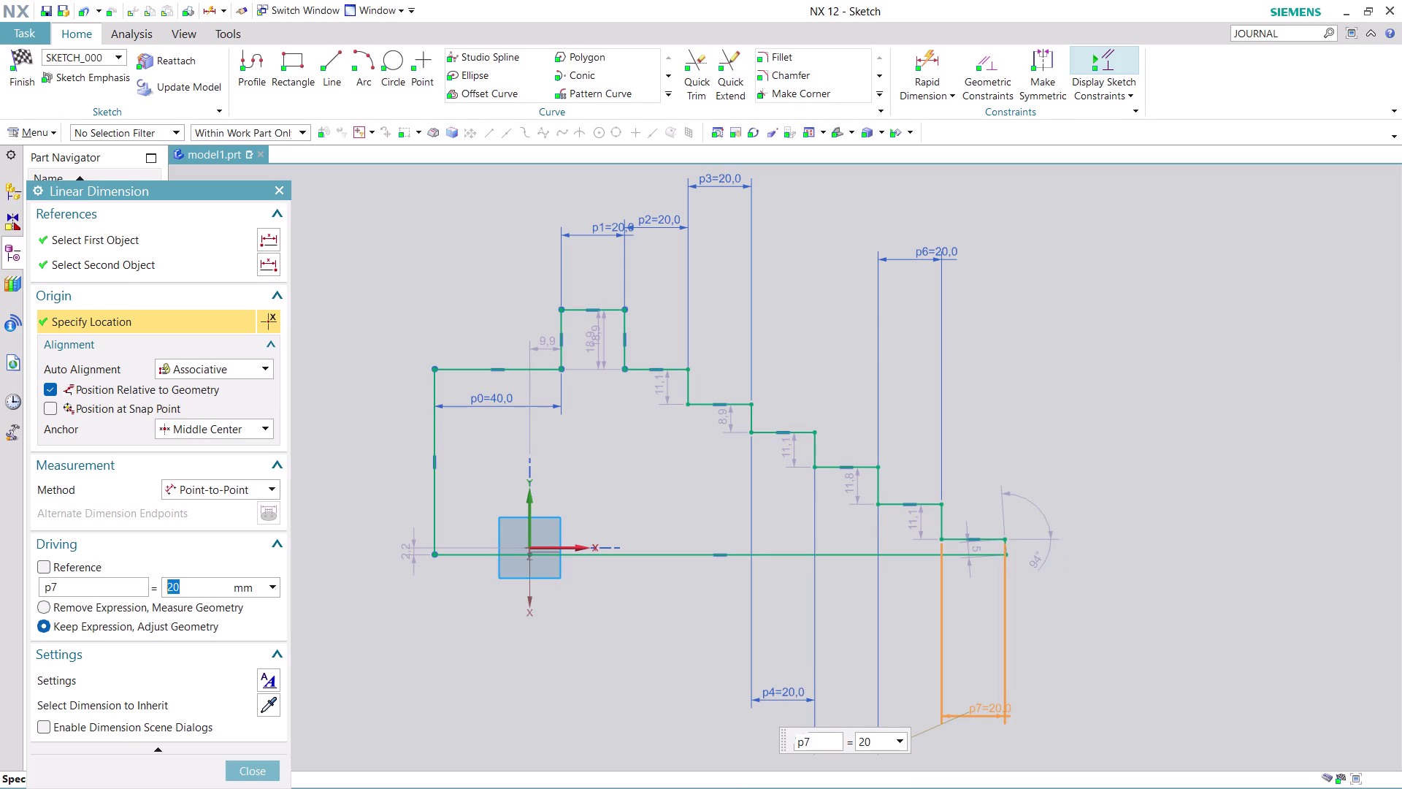
click(267, 765)
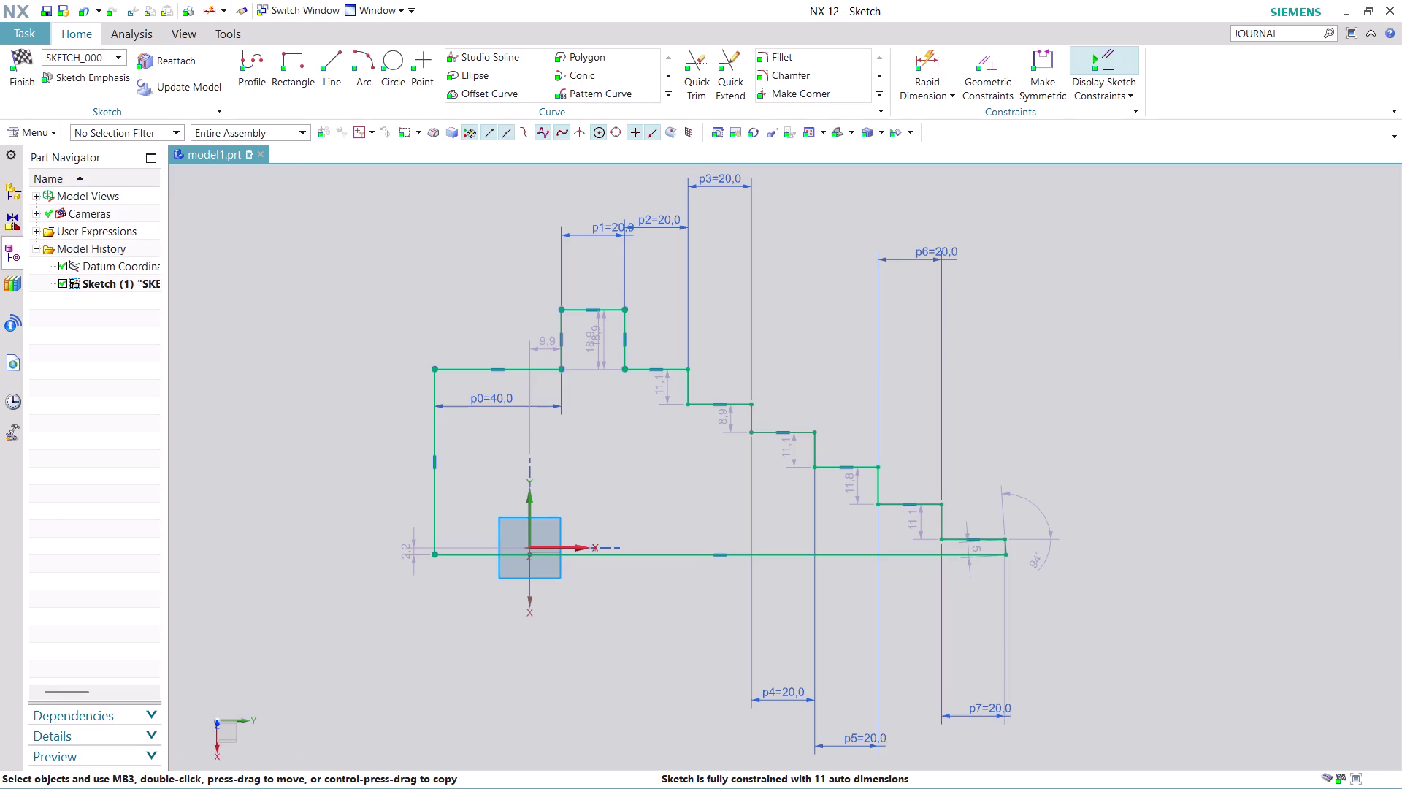
click(929, 54)
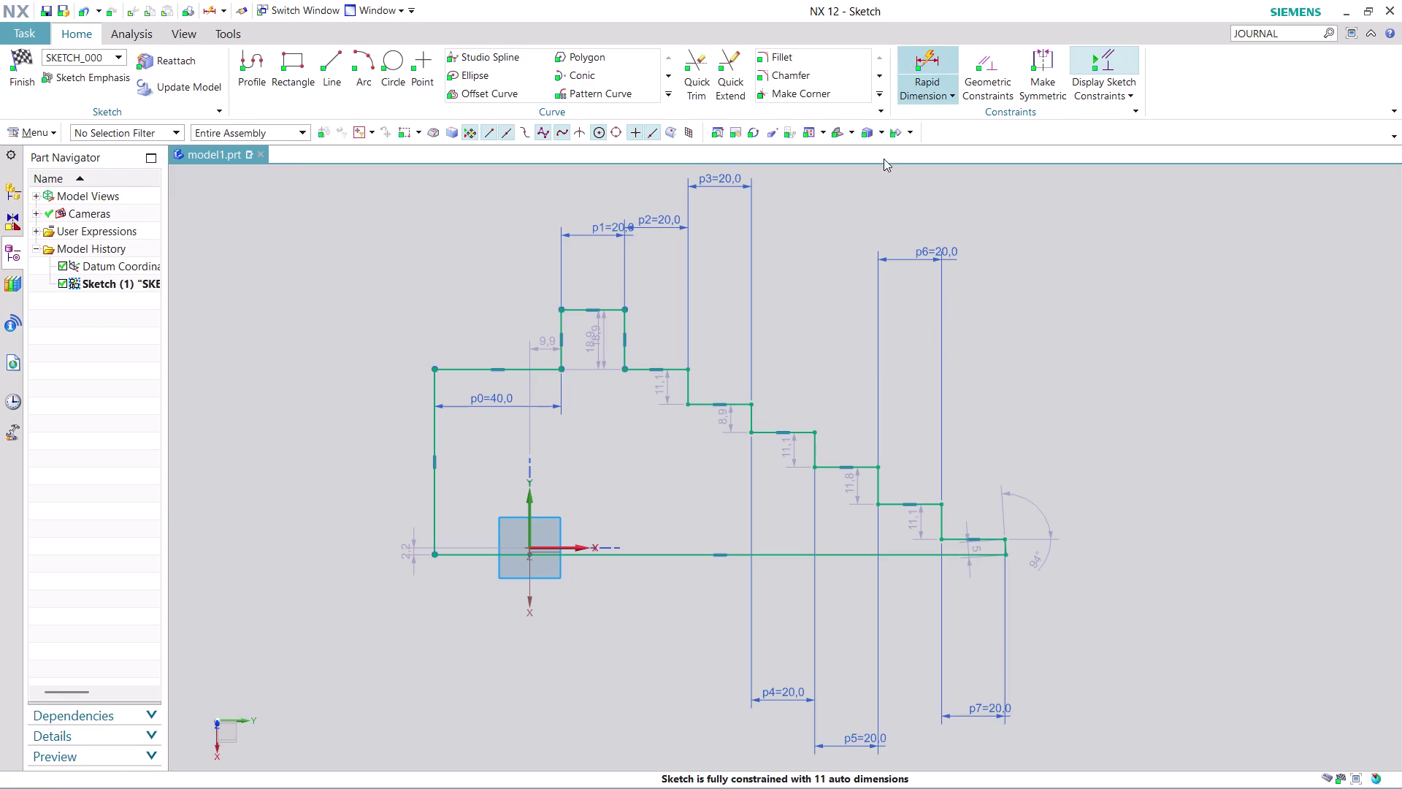
Add height dimensions from the shaft axis for the first three steps (59, 78, 59 mm).
click(474, 369)
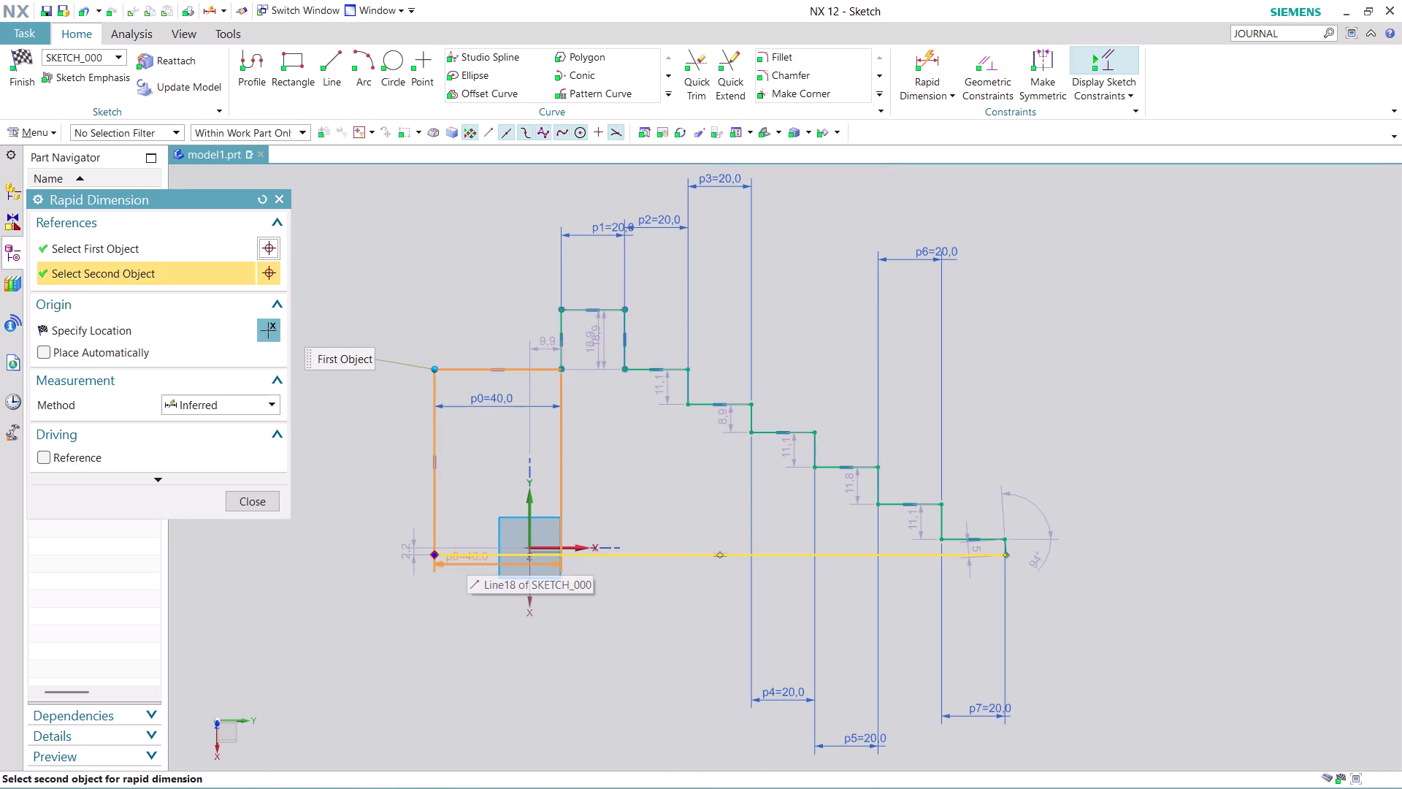
click(467, 556)
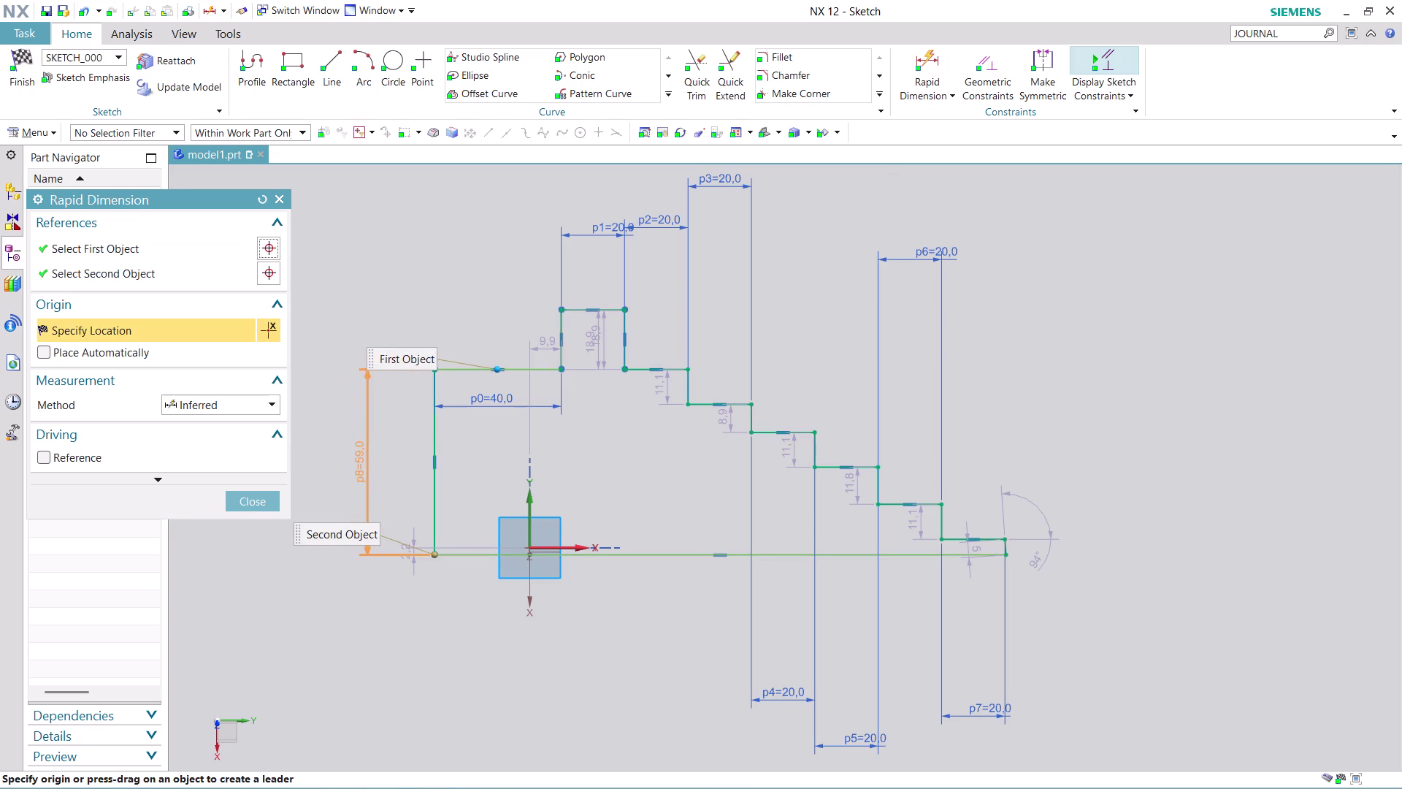
click(365, 466)
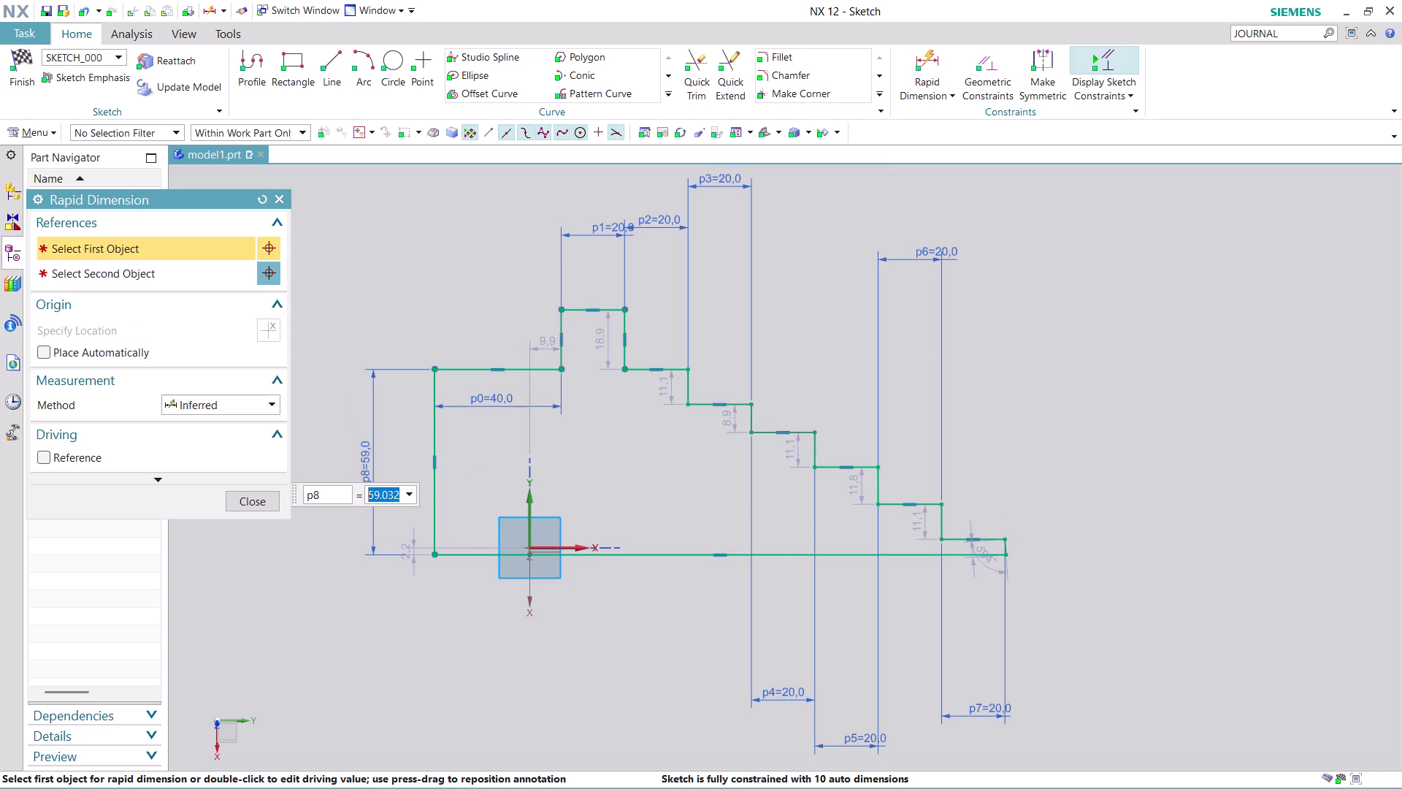
click(604, 307)
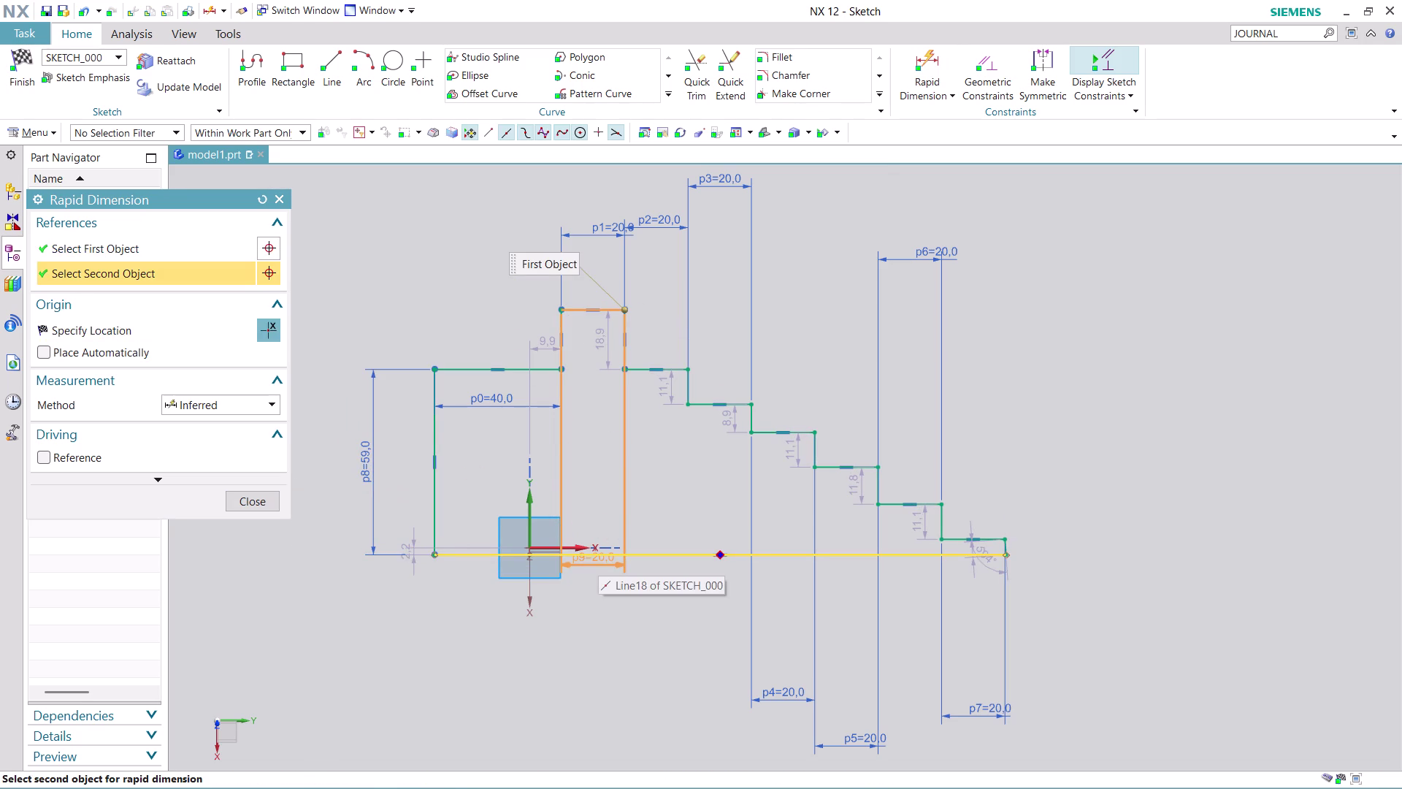
click(604, 550)
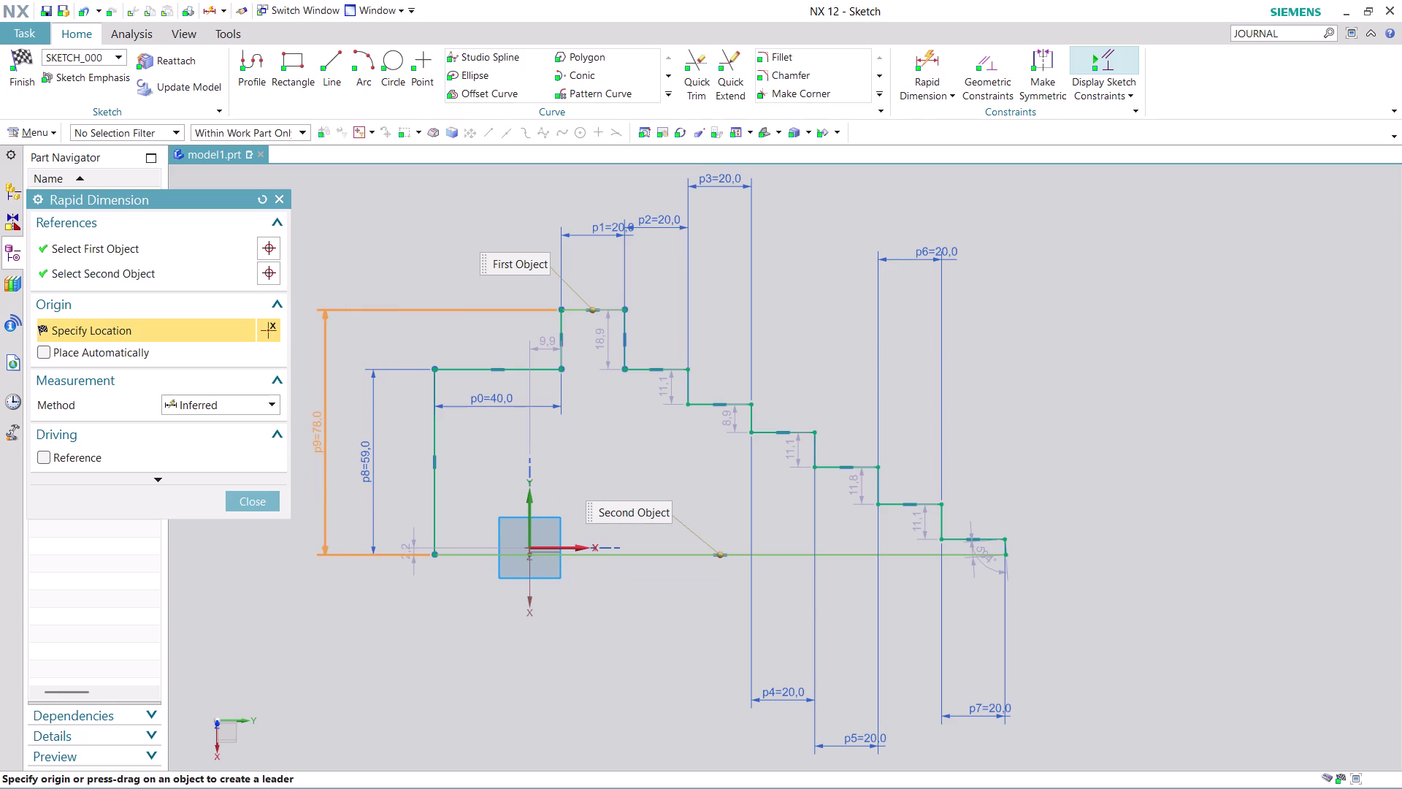
click(317, 421)
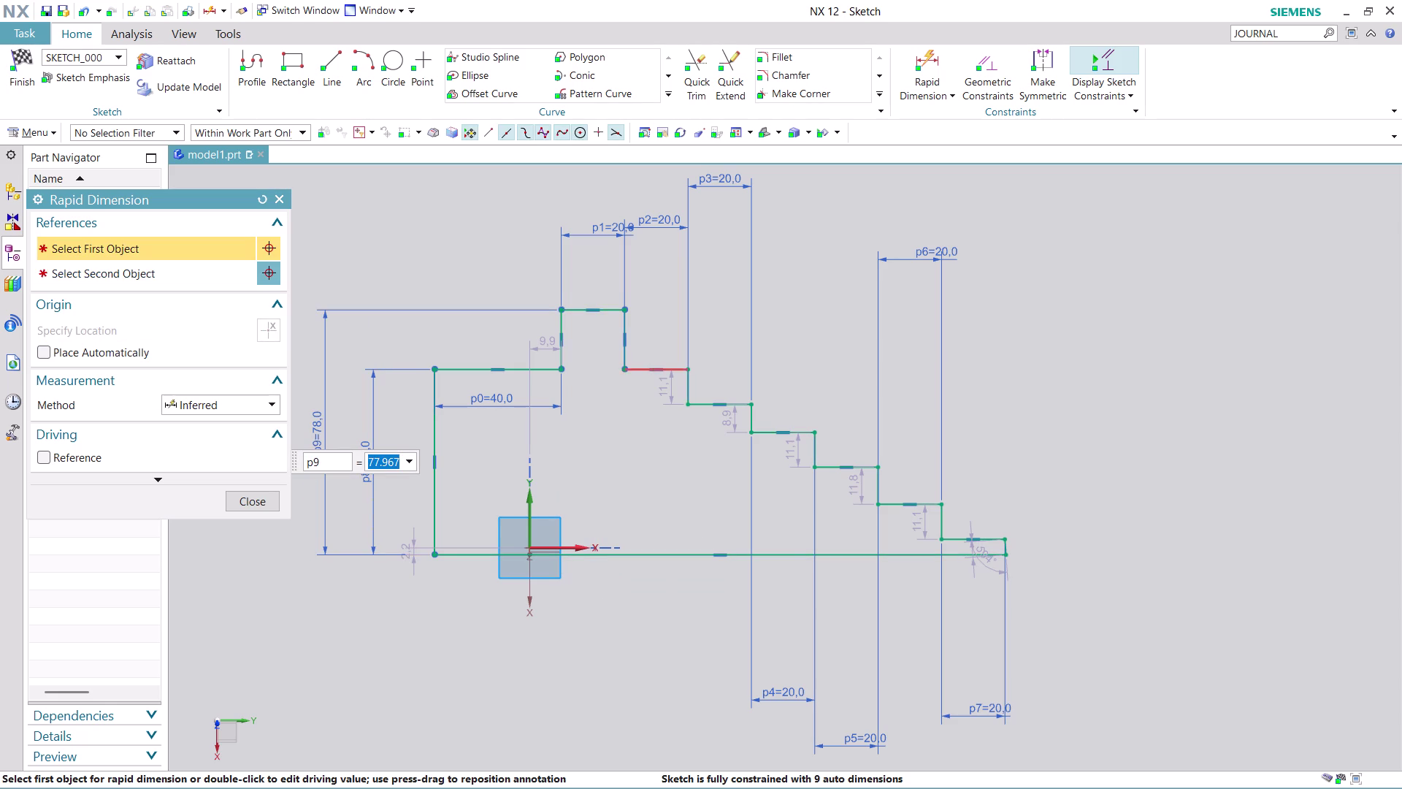
click(673, 365)
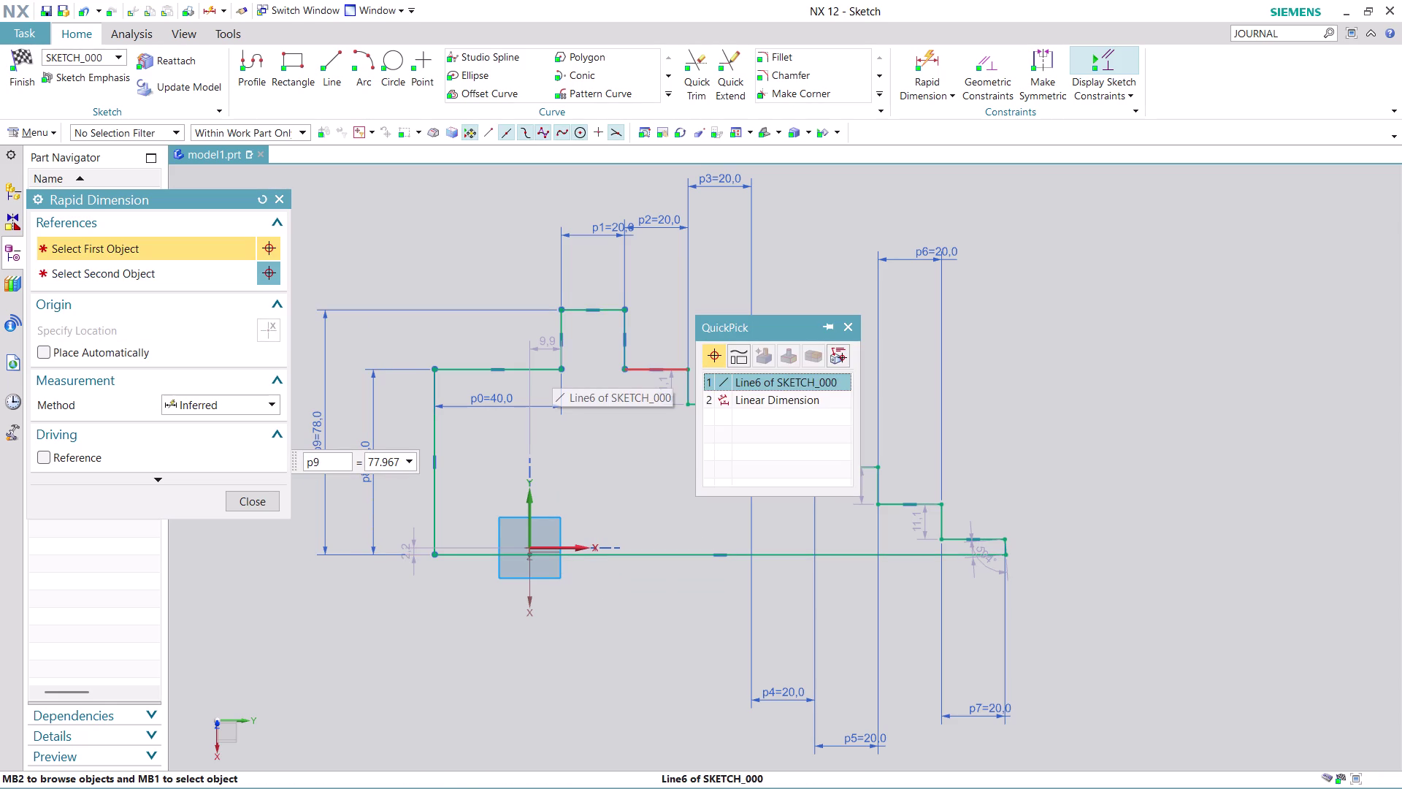
click(767, 385)
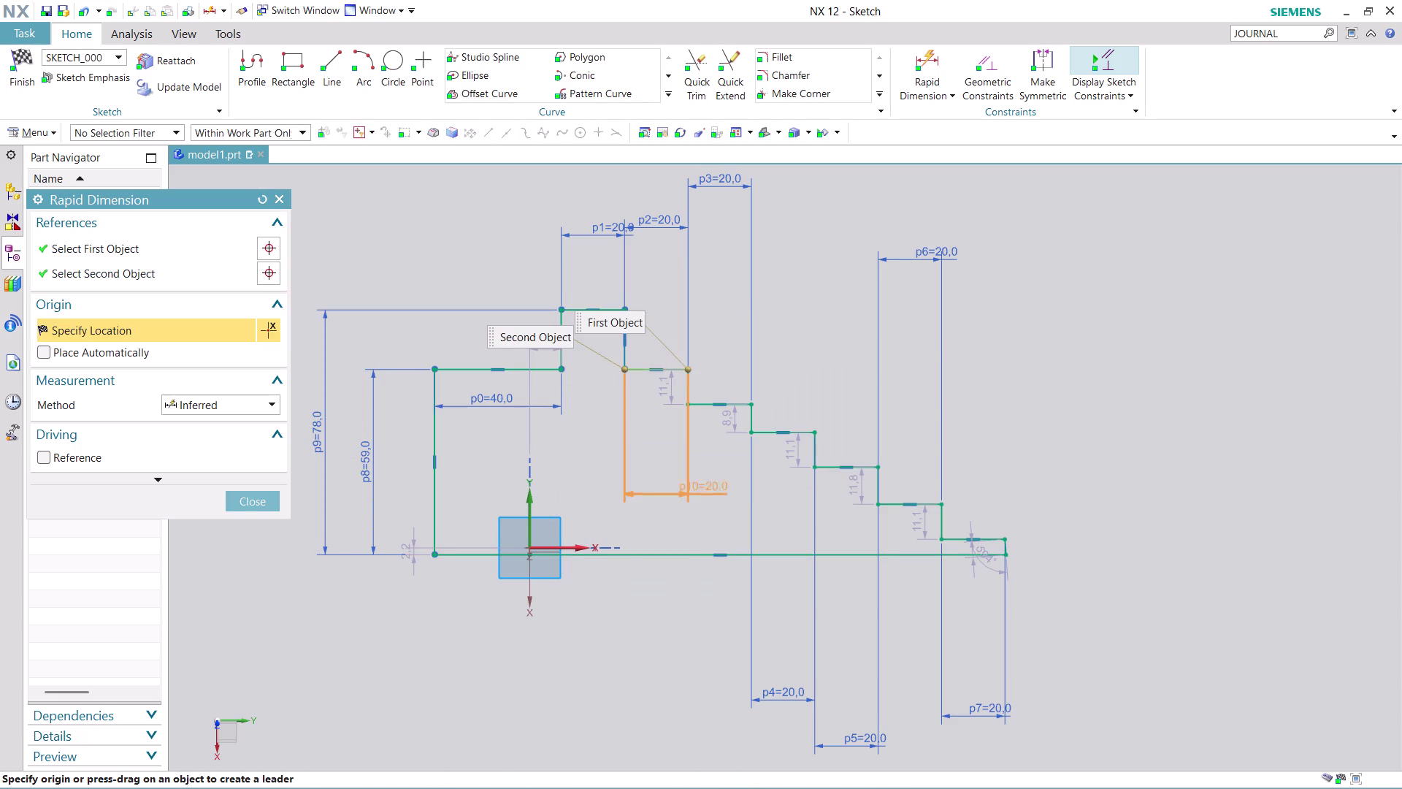
click(675, 550)
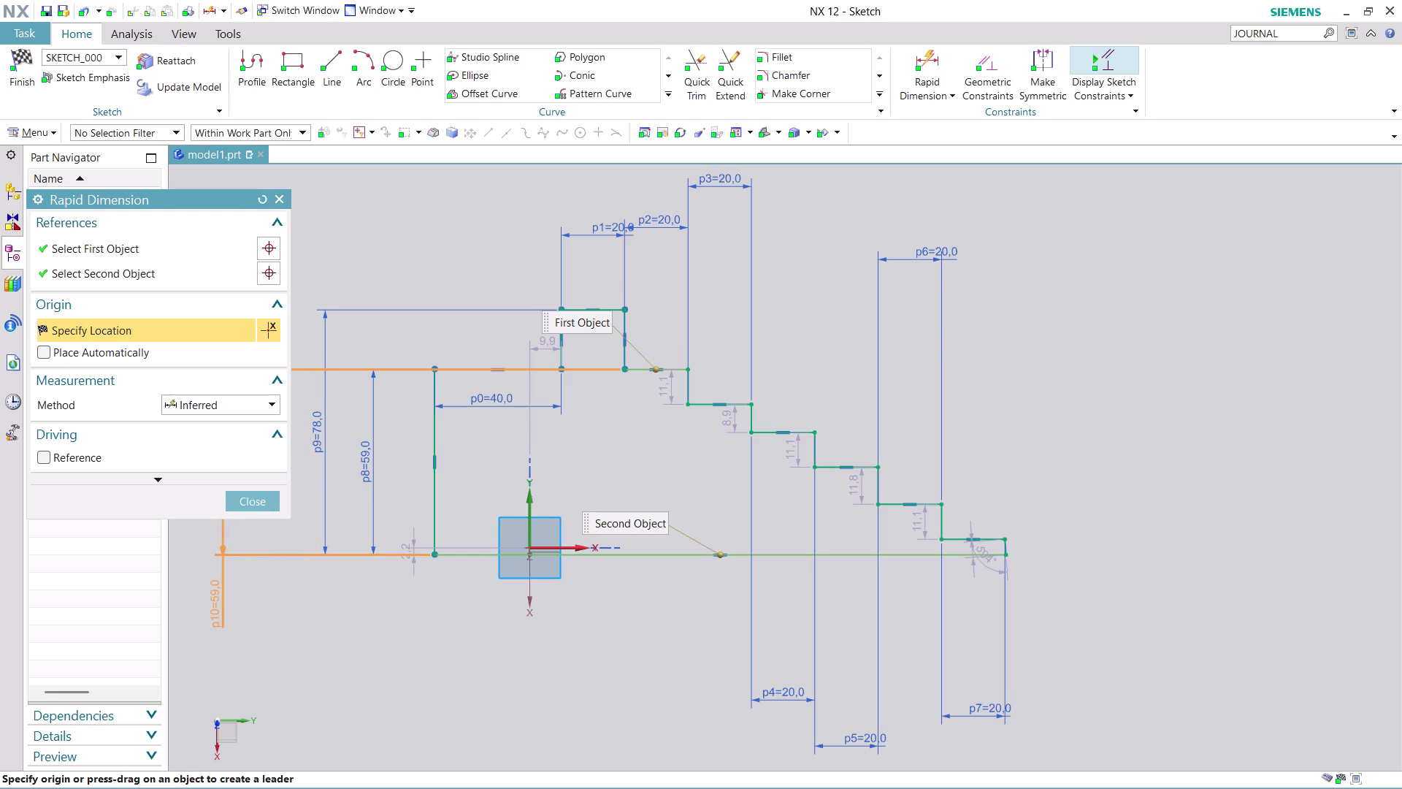
click(215, 604)
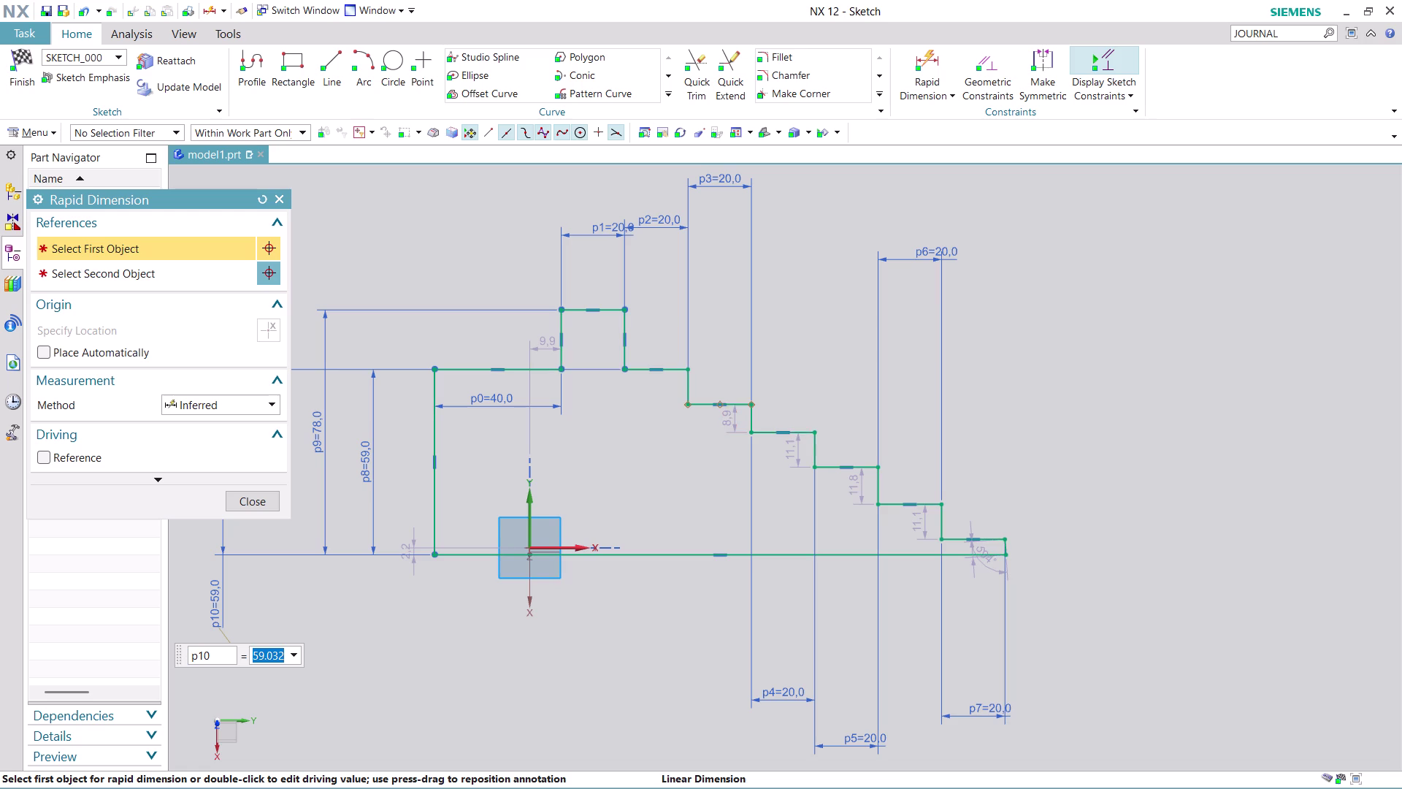
Dimension the next three step heights from the axis (47.9, 39, 27.9 mm).
click(737, 404)
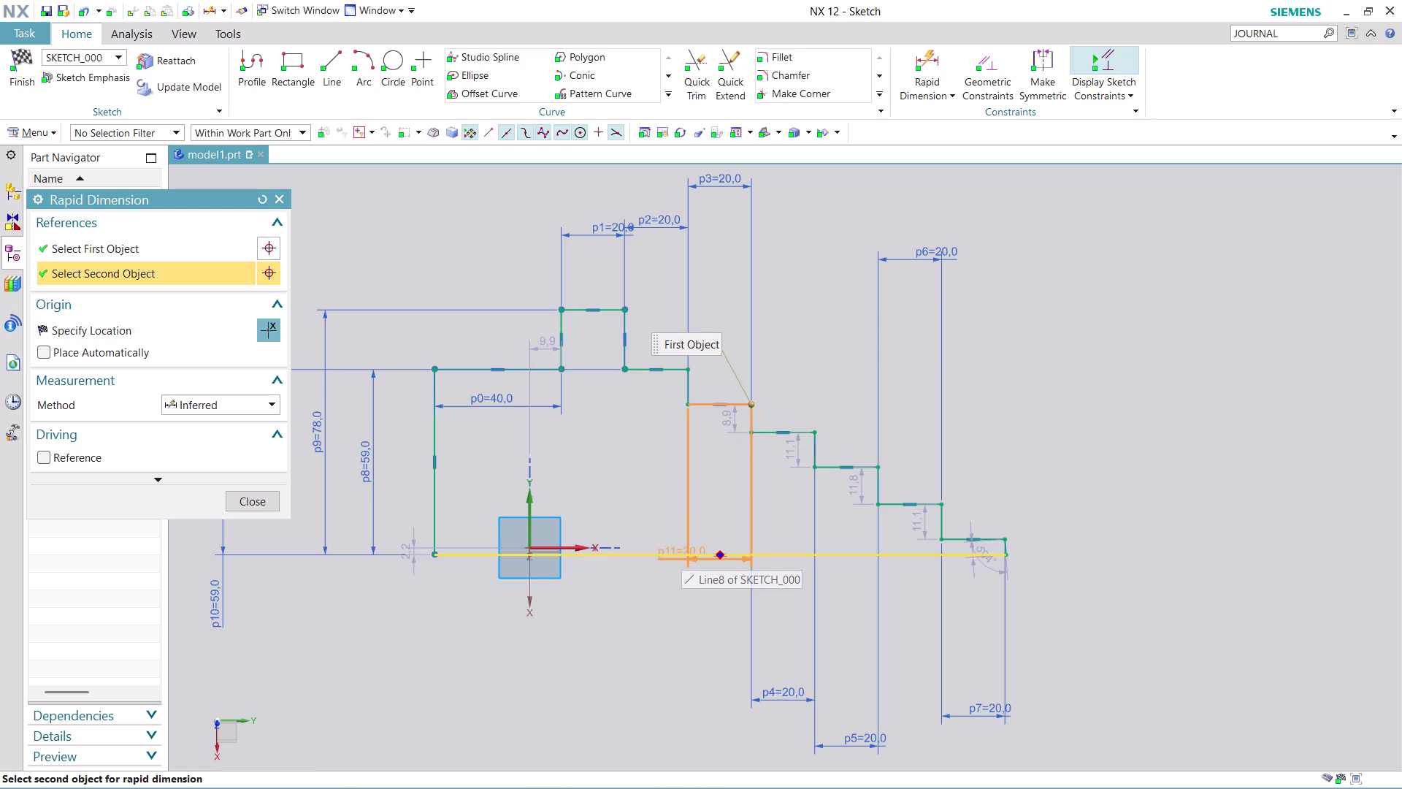
click(682, 551)
click(1245, 499)
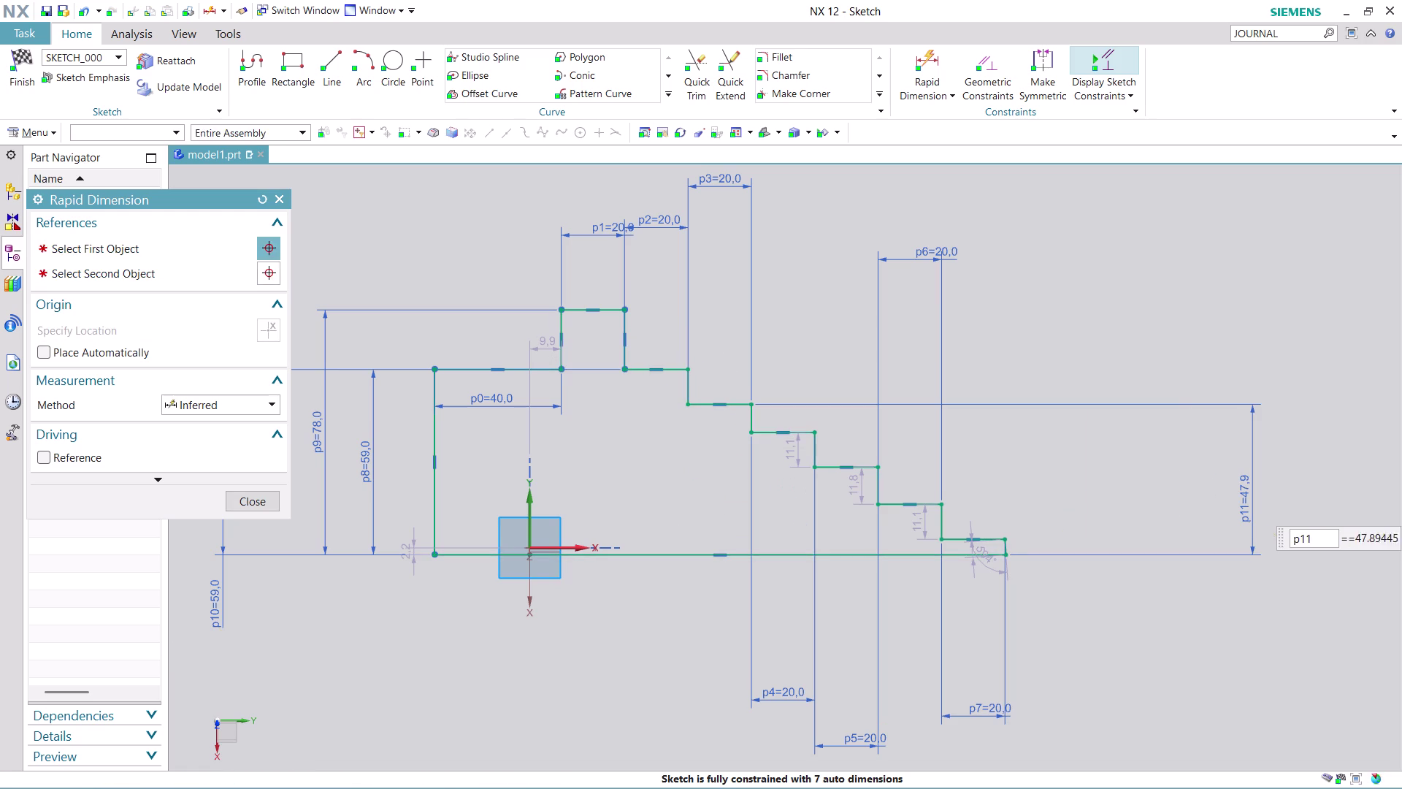
click(798, 432)
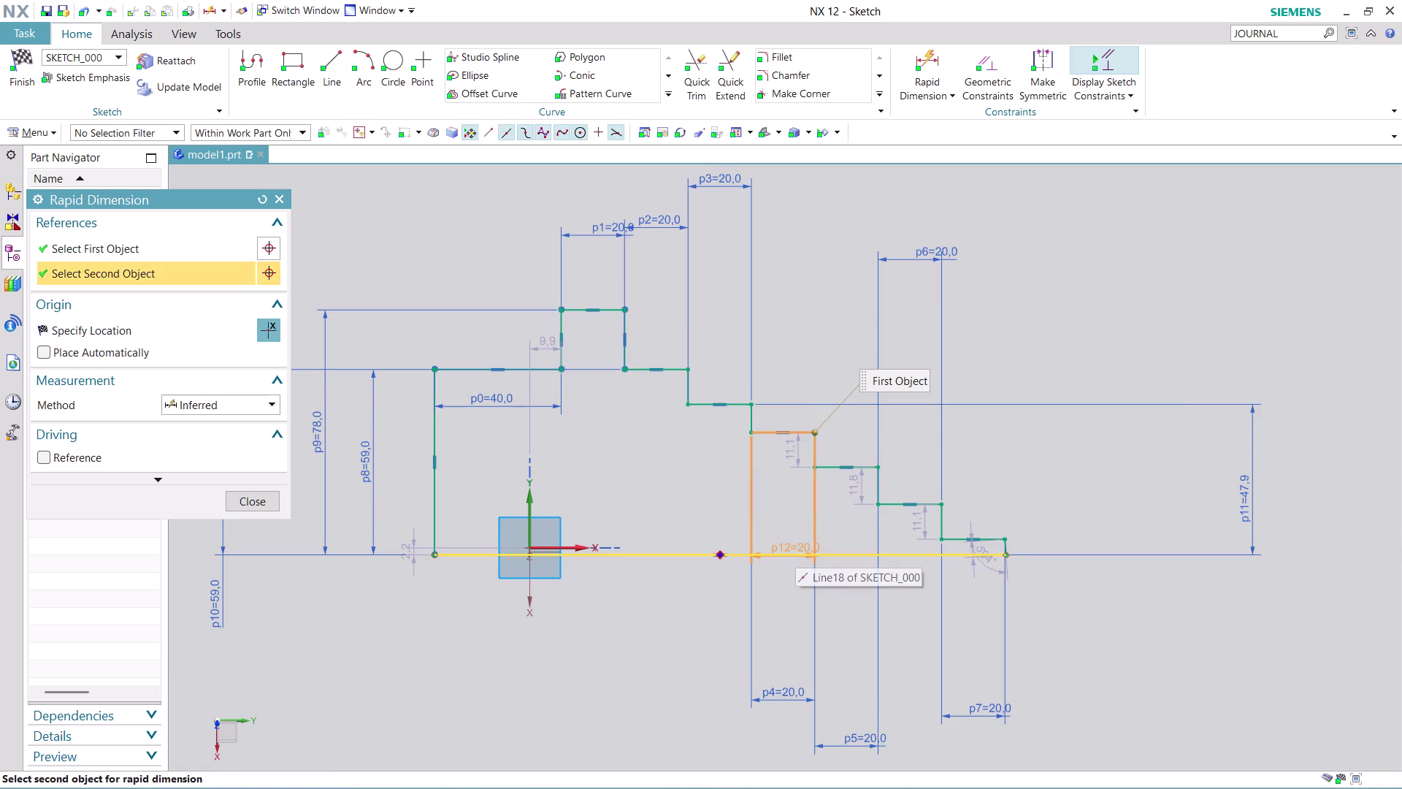
click(795, 551)
click(1206, 488)
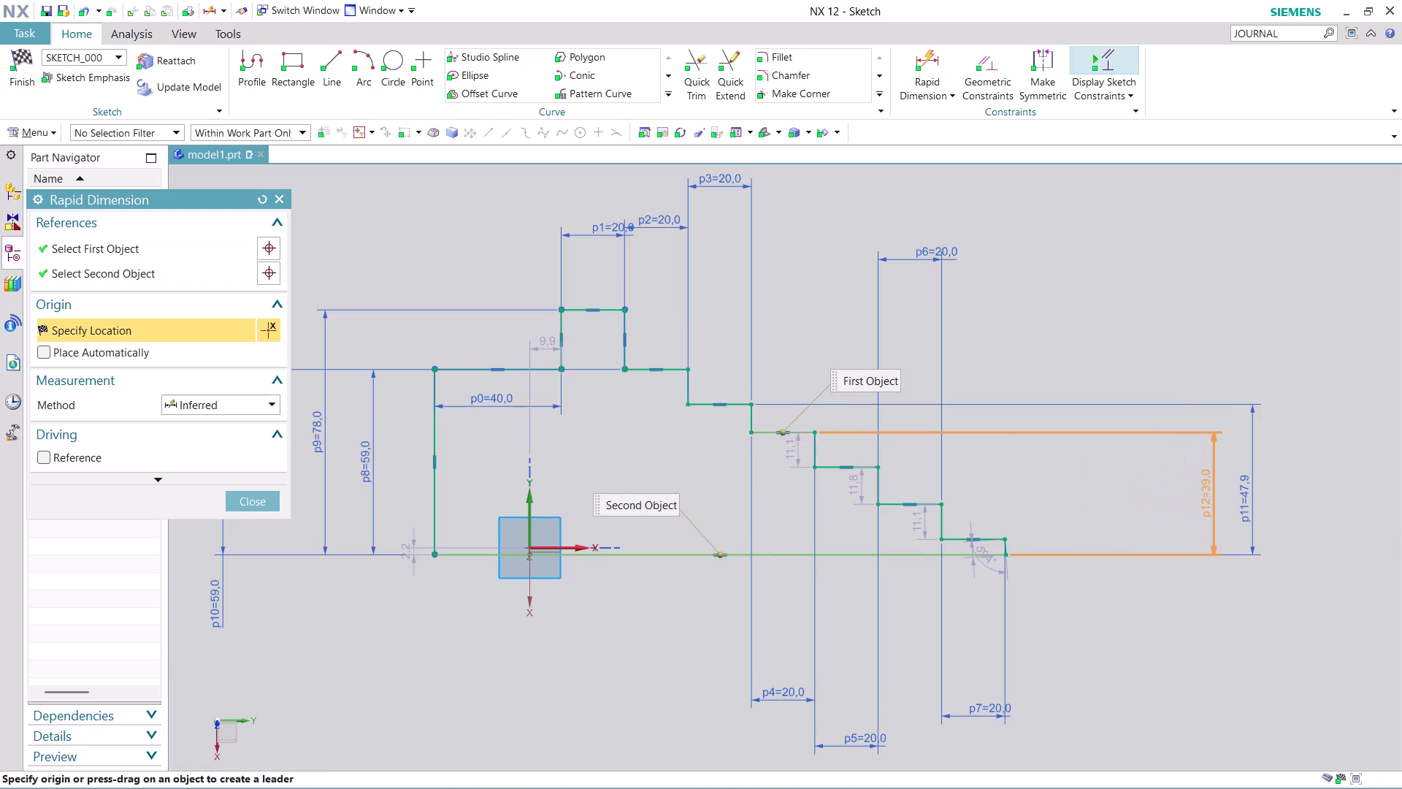
click(861, 465)
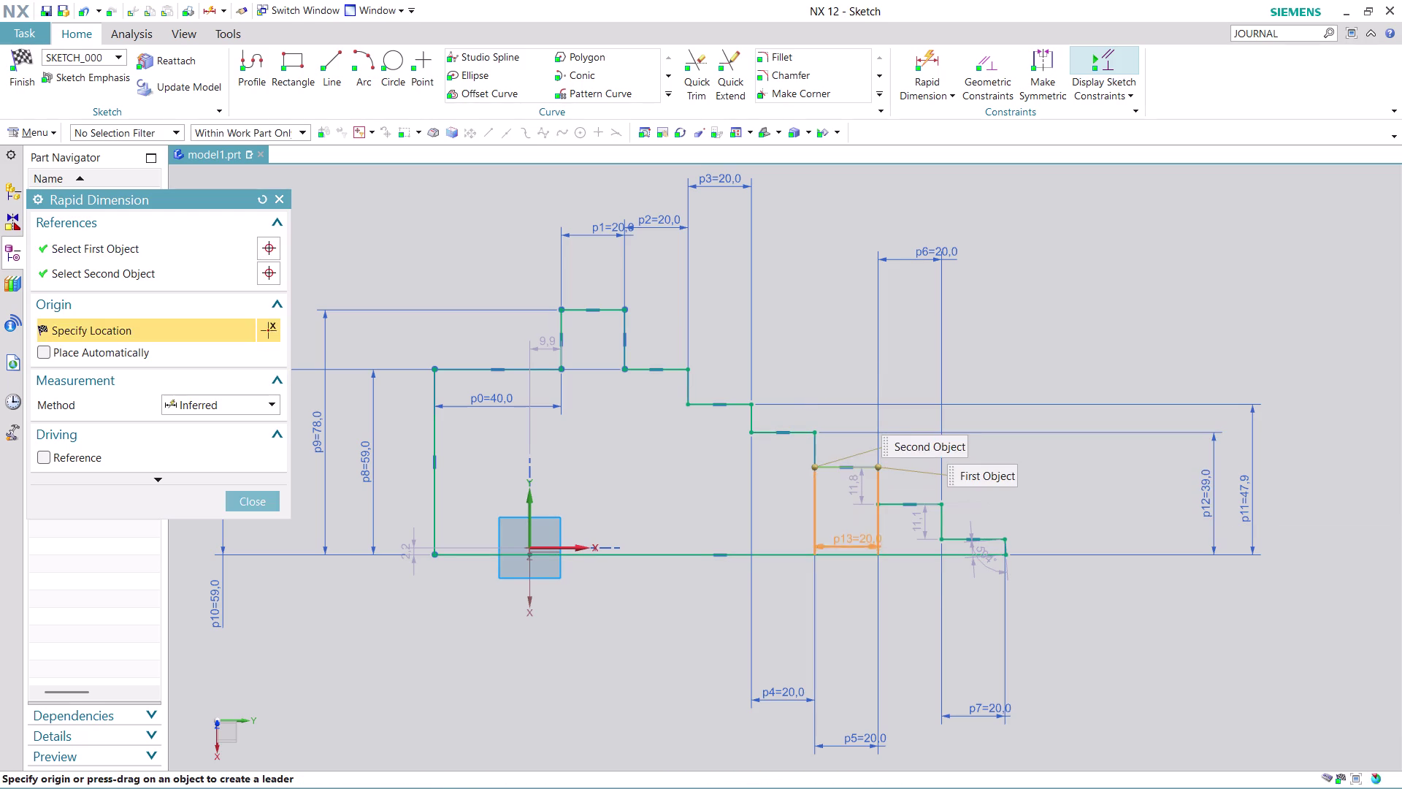
click(857, 550)
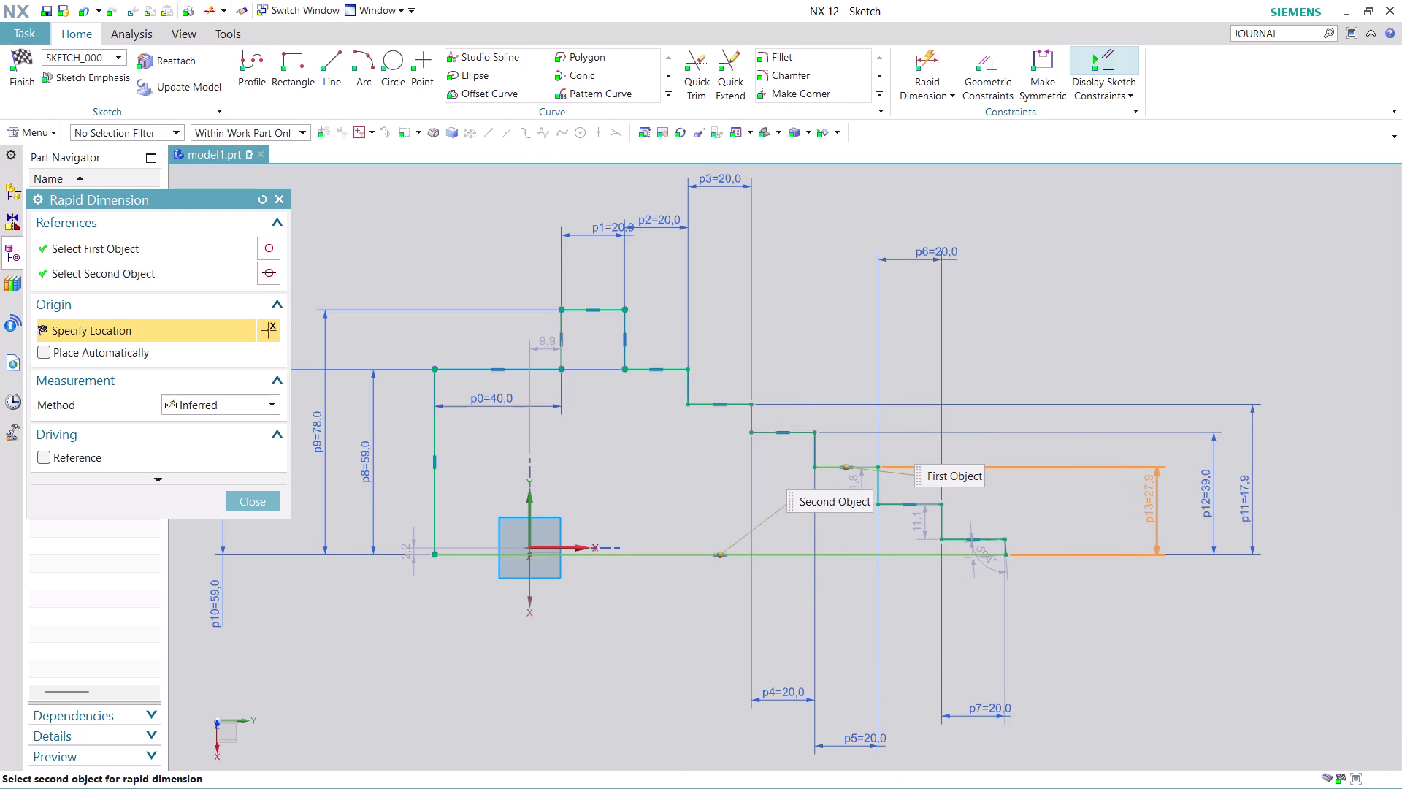
click(1149, 499)
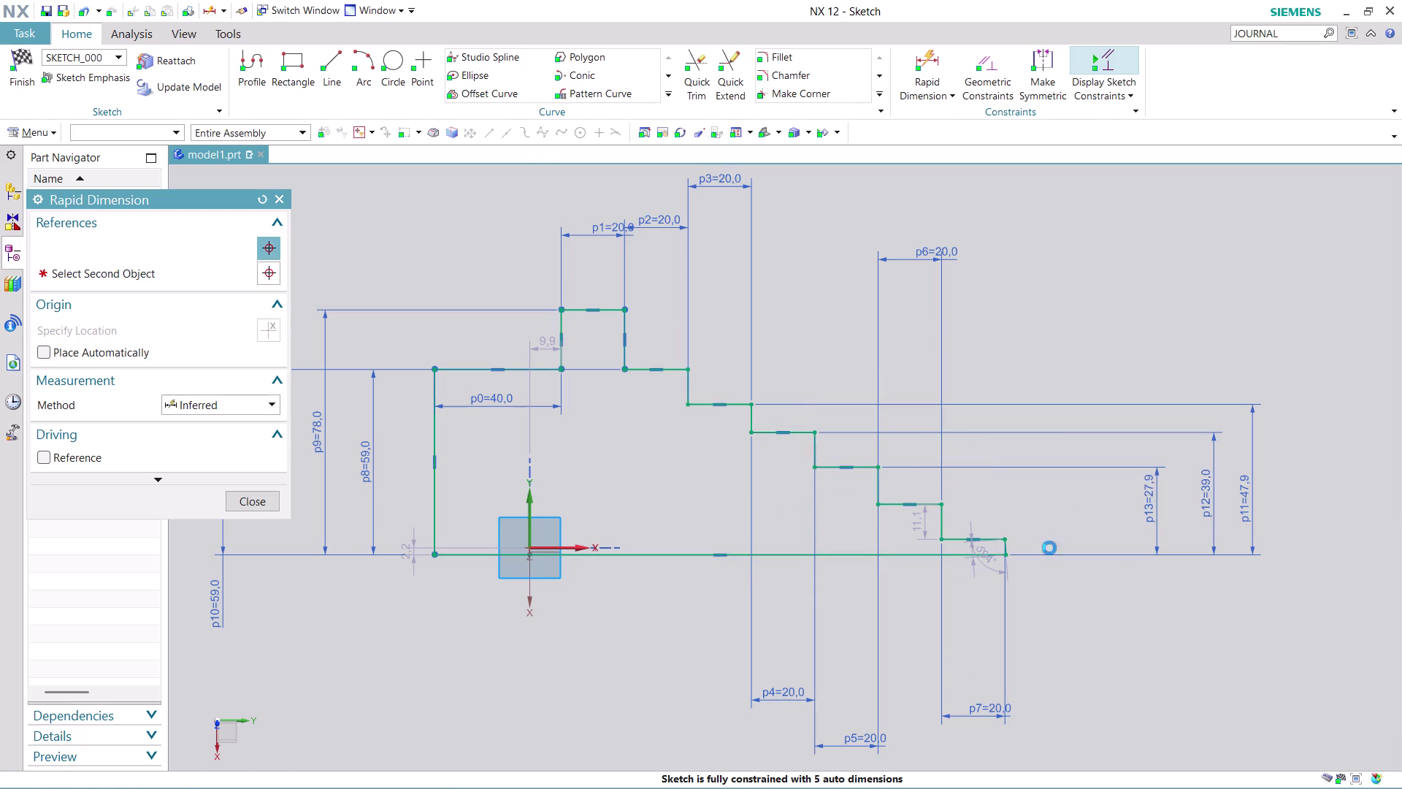
Dimension the two smallest step heights from the axis (16.1 and 5 mm).
click(928, 504)
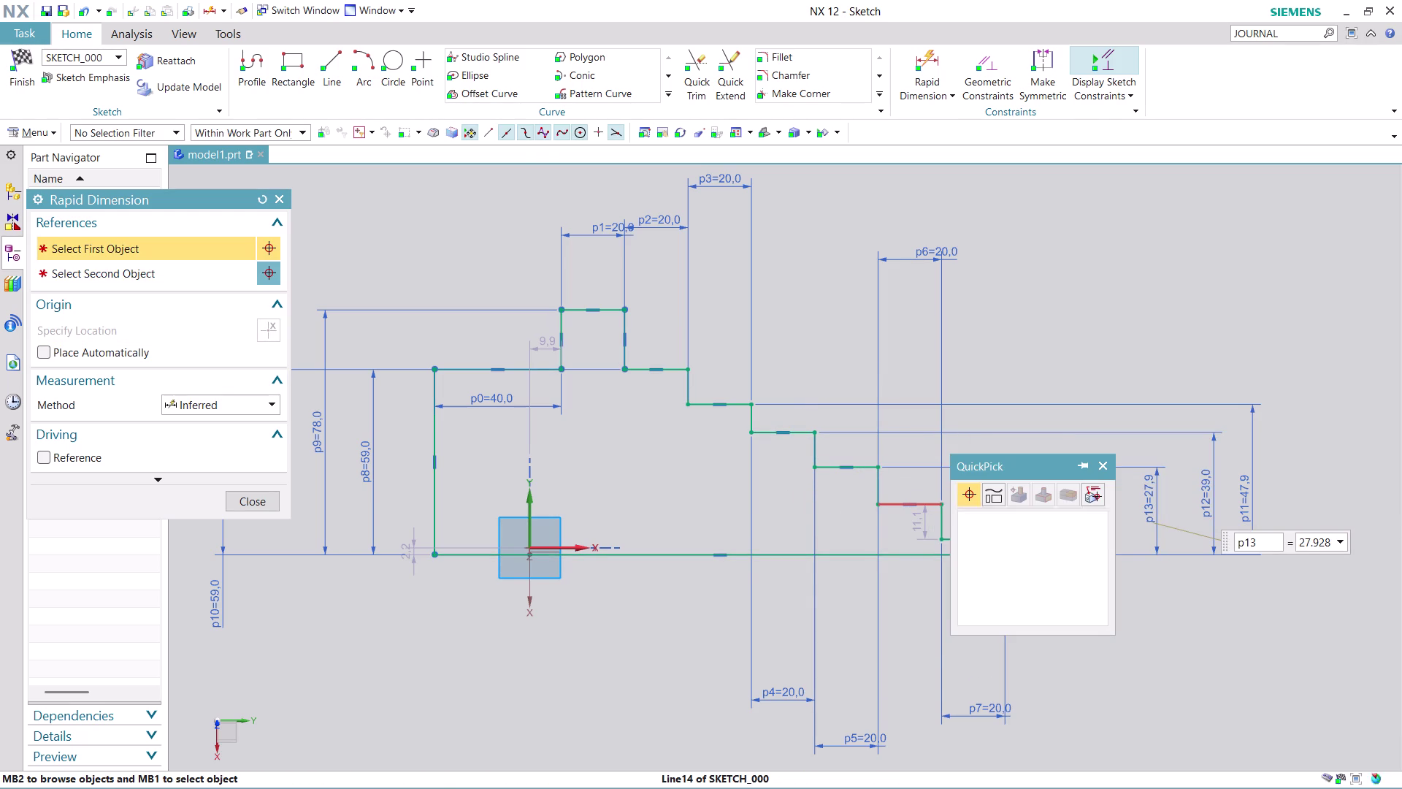
click(1026, 519)
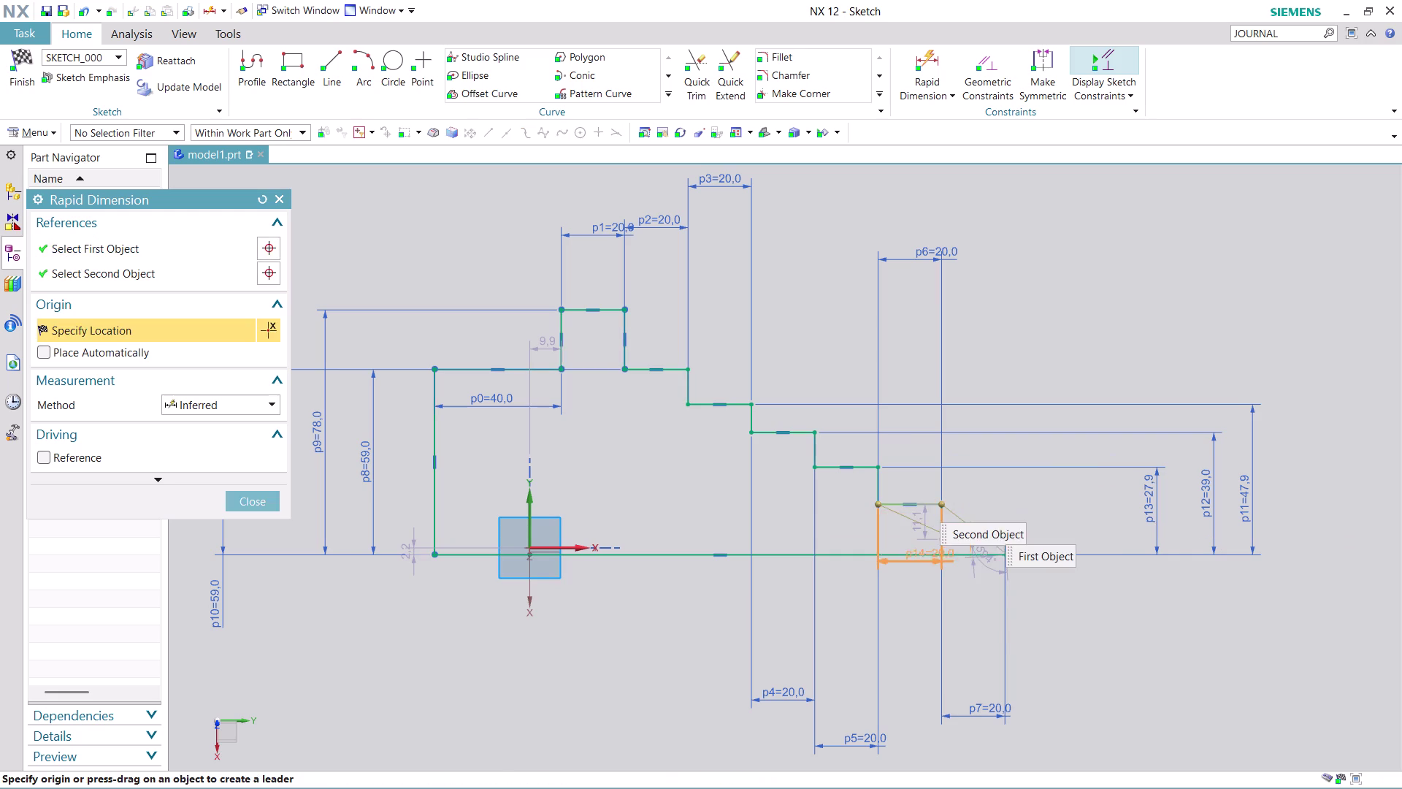
click(927, 554)
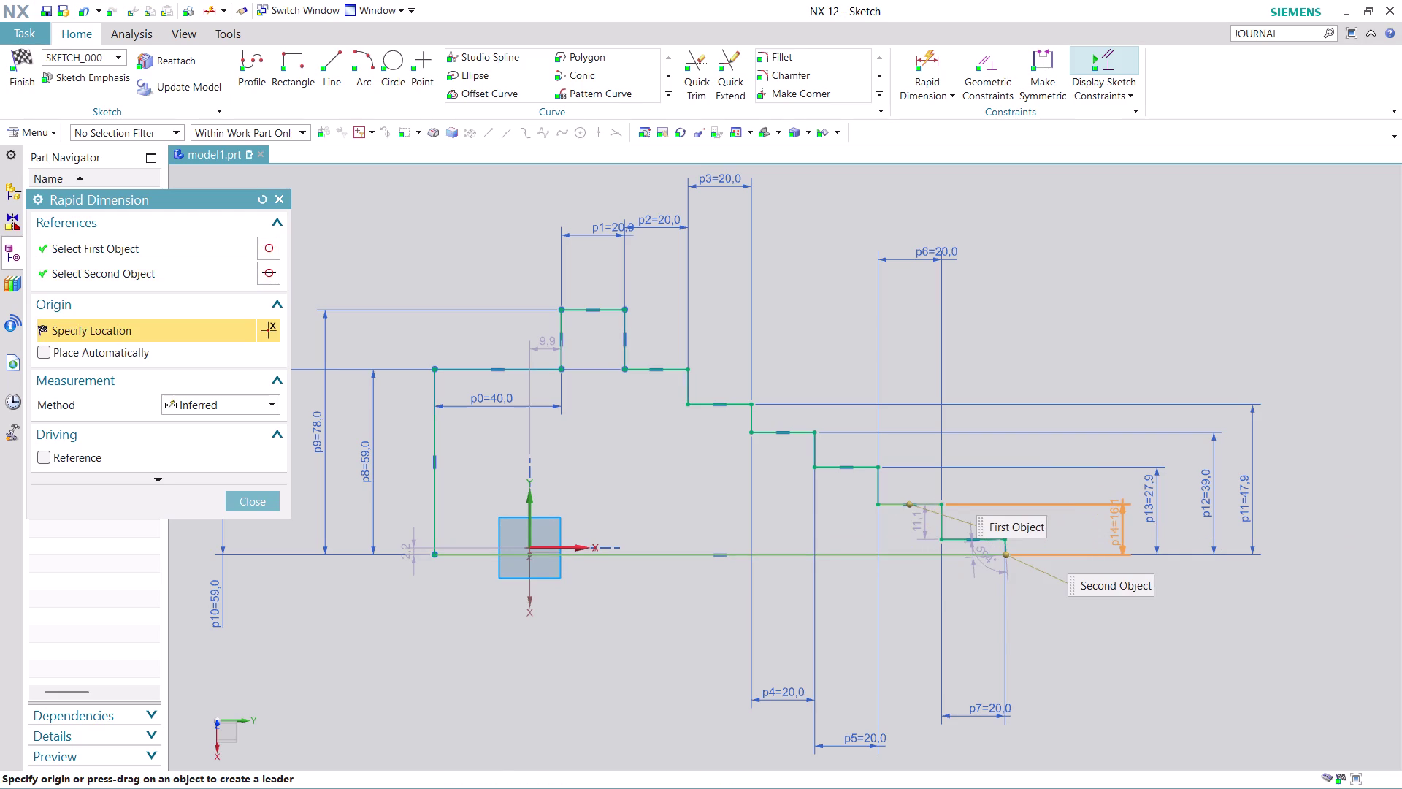
click(1114, 522)
scroll(down, 3)
scroll(up, 3)
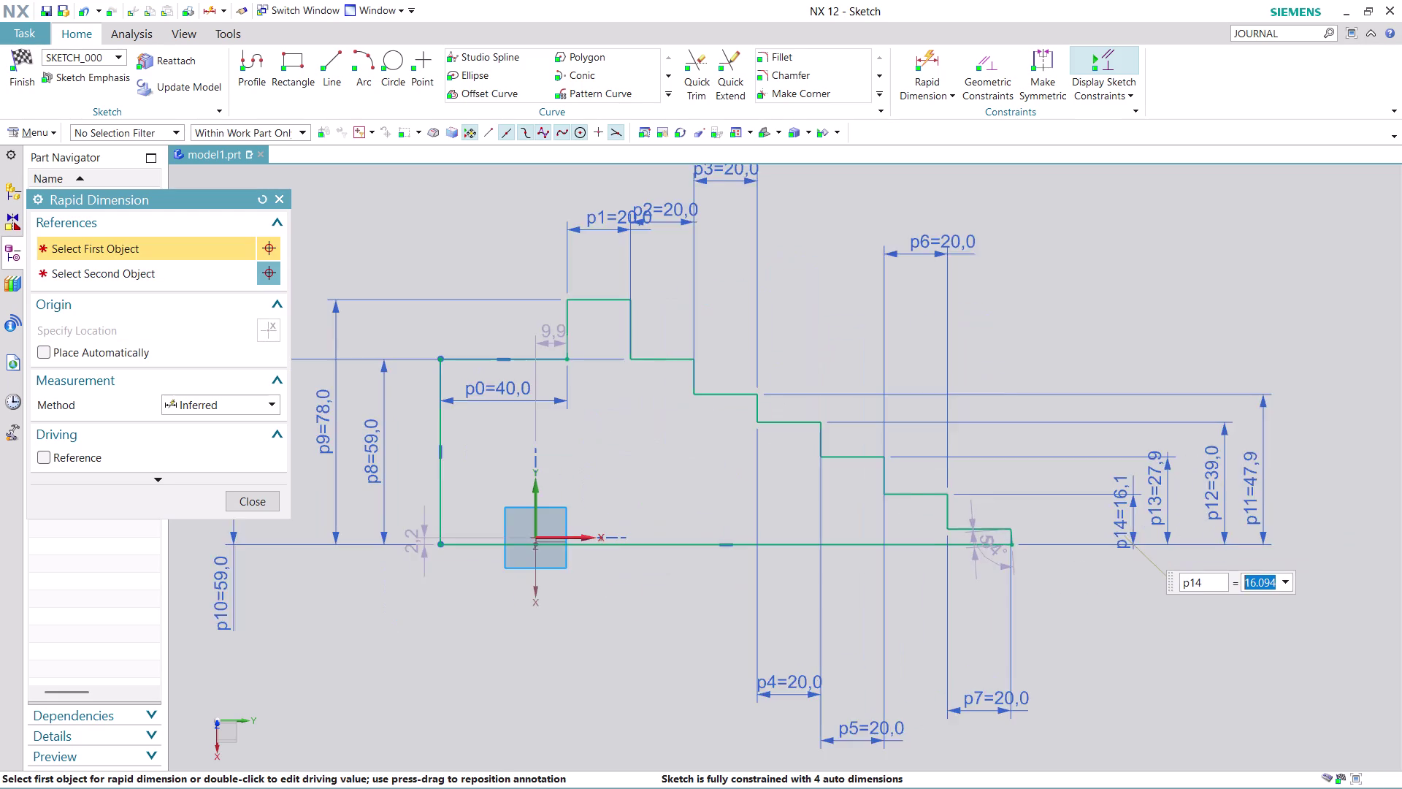
scroll(up, 3)
click(1004, 464)
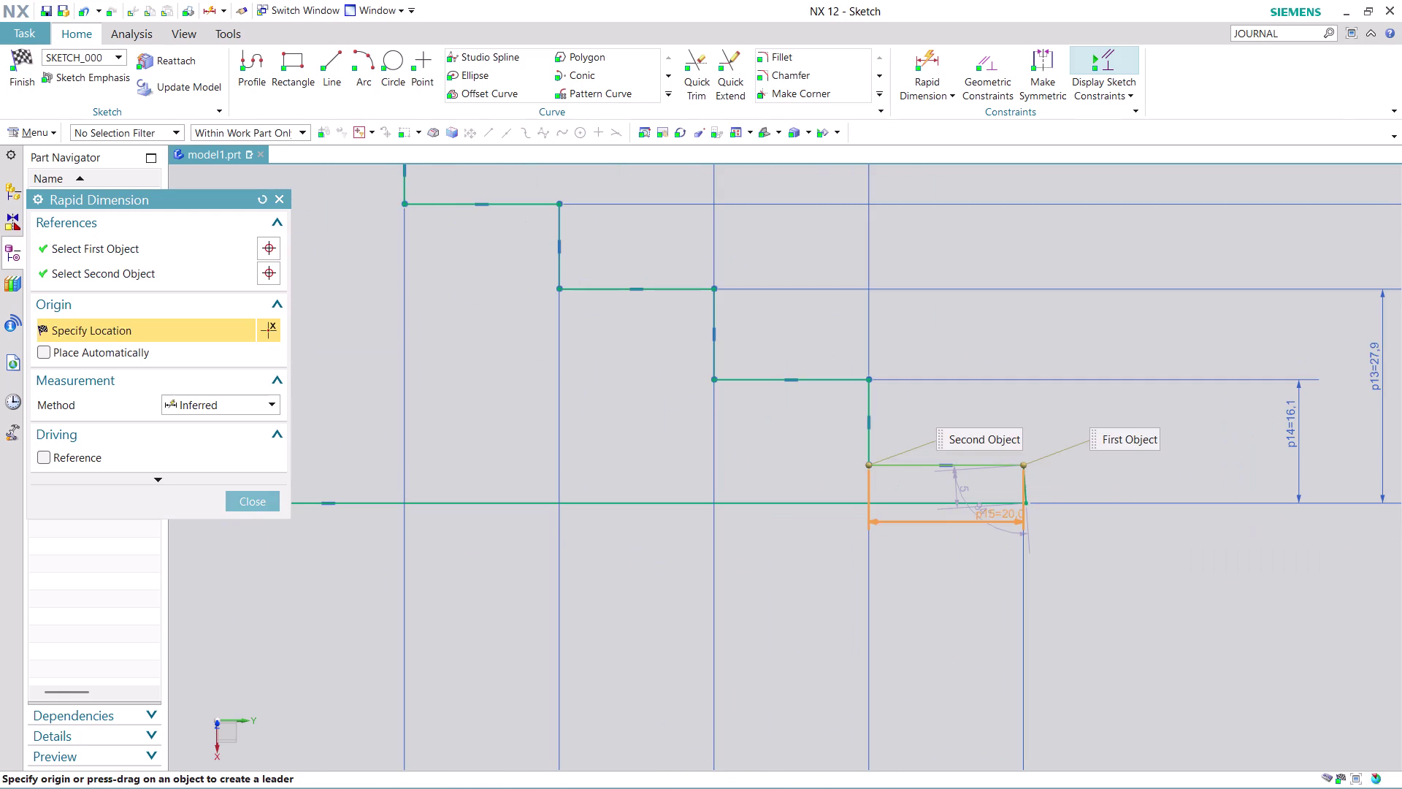
click(1000, 500)
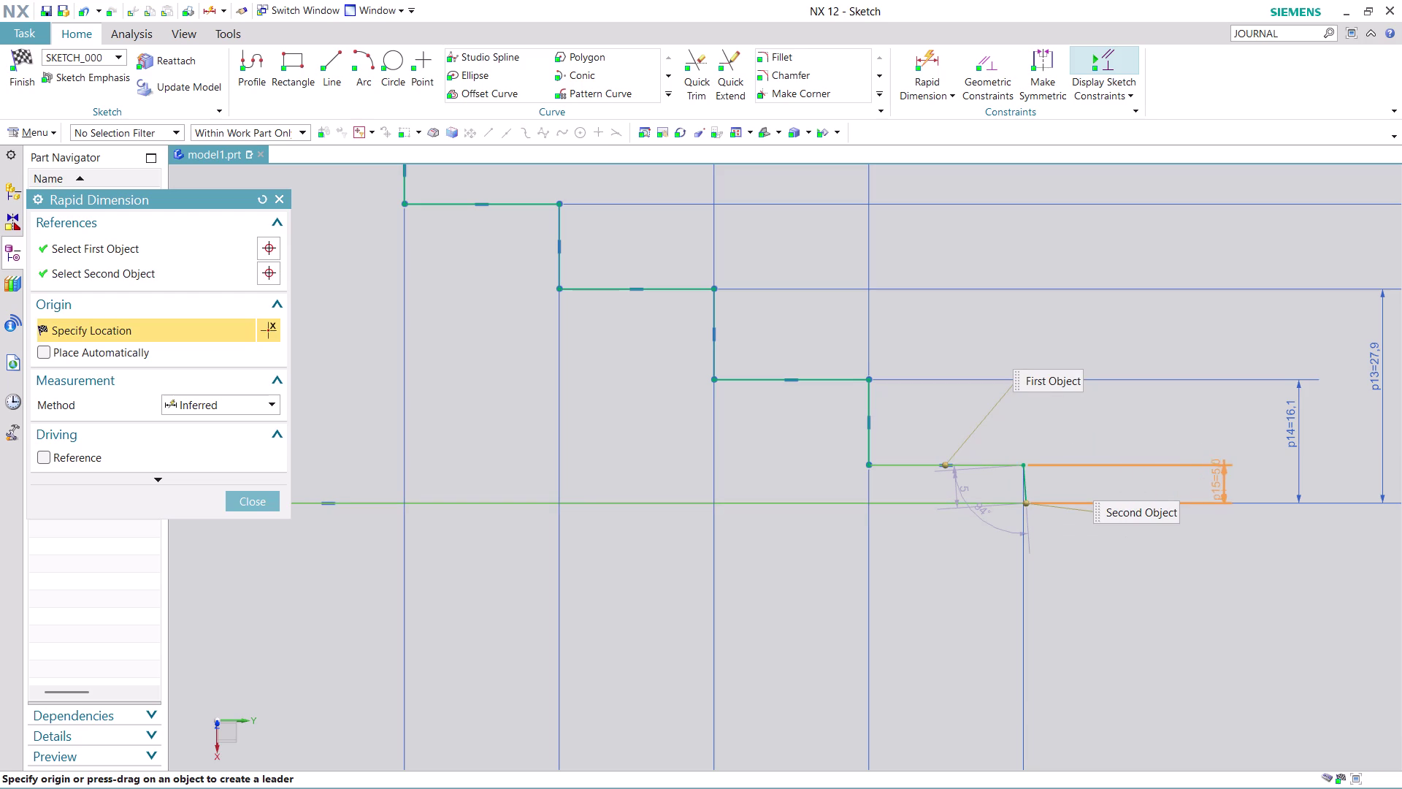
click(1224, 485)
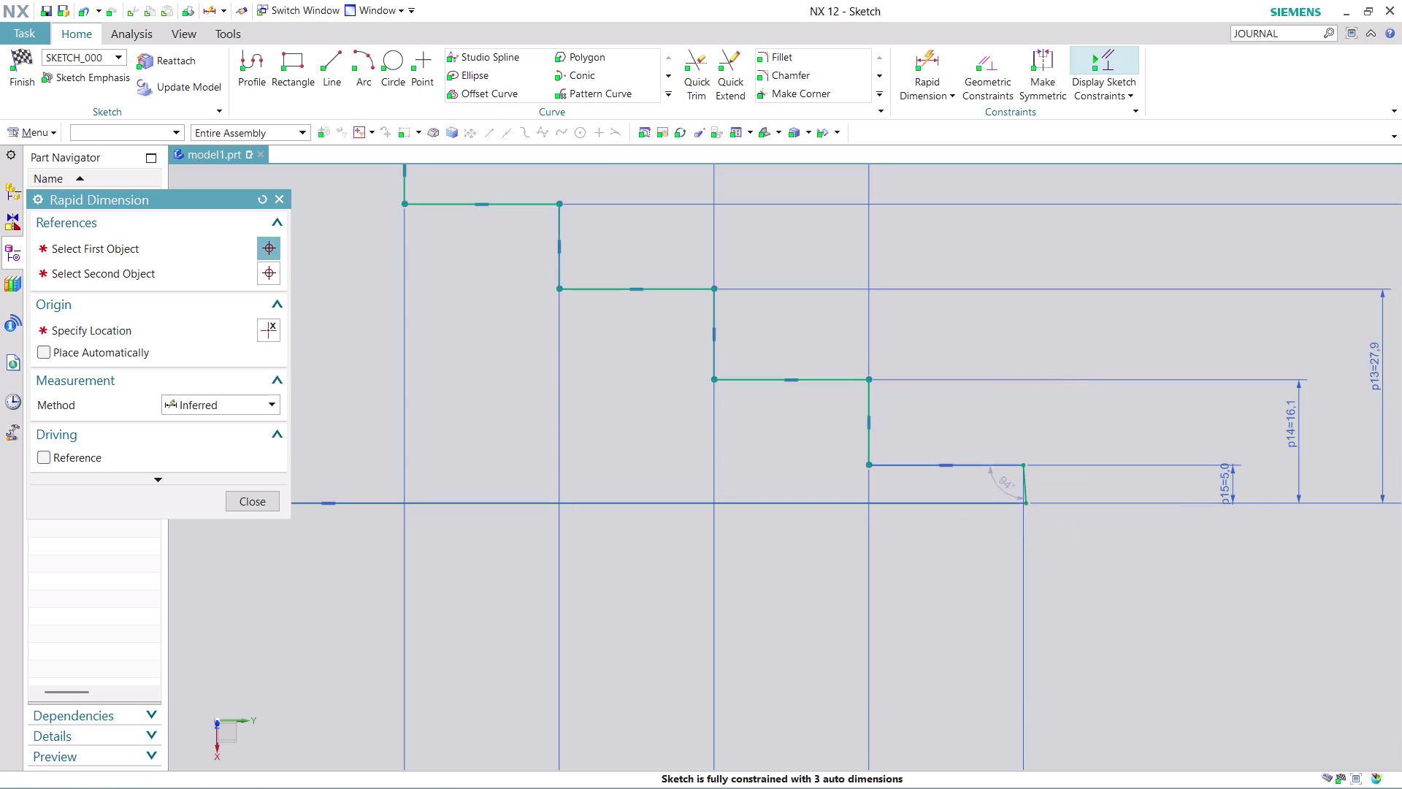
Recentre the whole sketch in view and close Rapid Dimension.
scroll(up, 3)
scroll(down, 3)
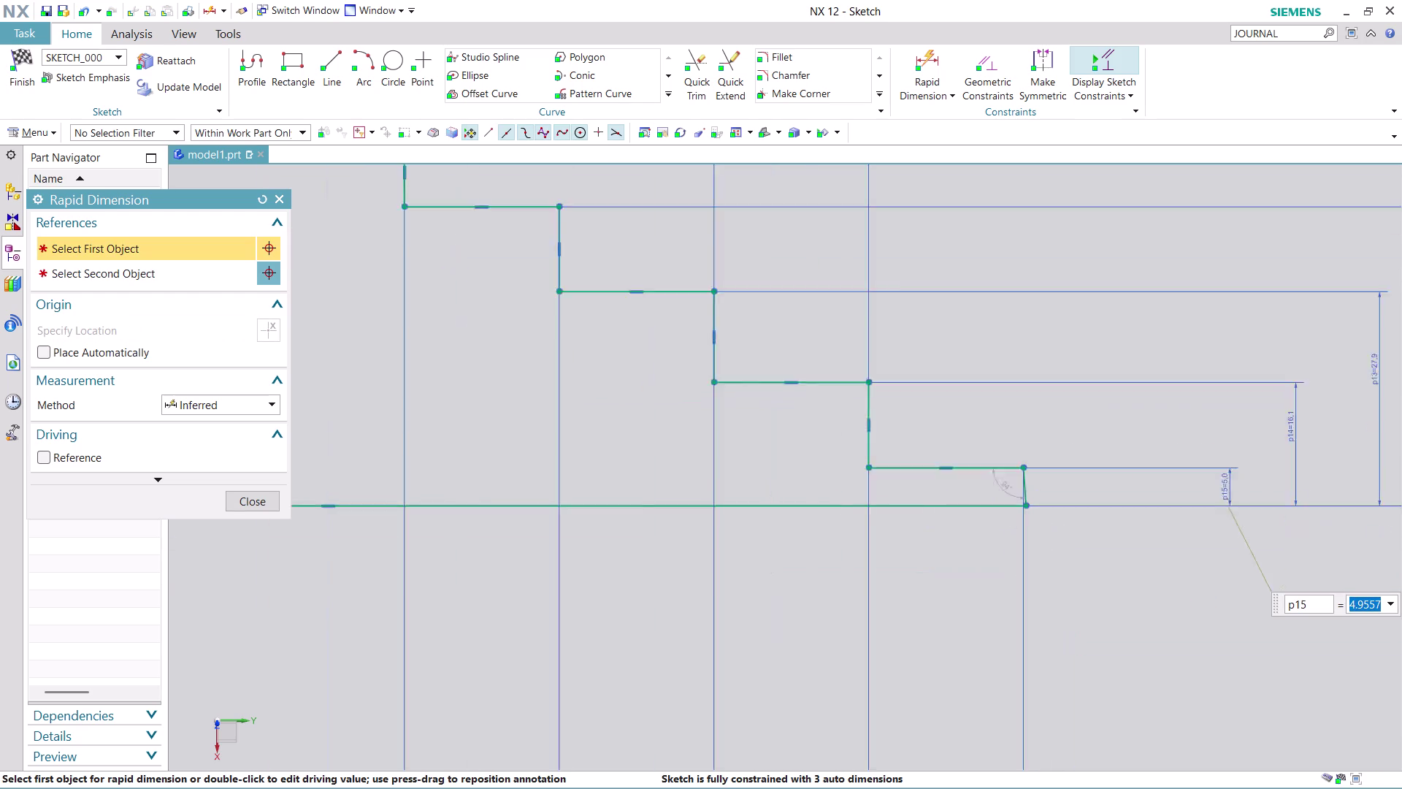
scroll(down, 3)
scroll(down, 3)
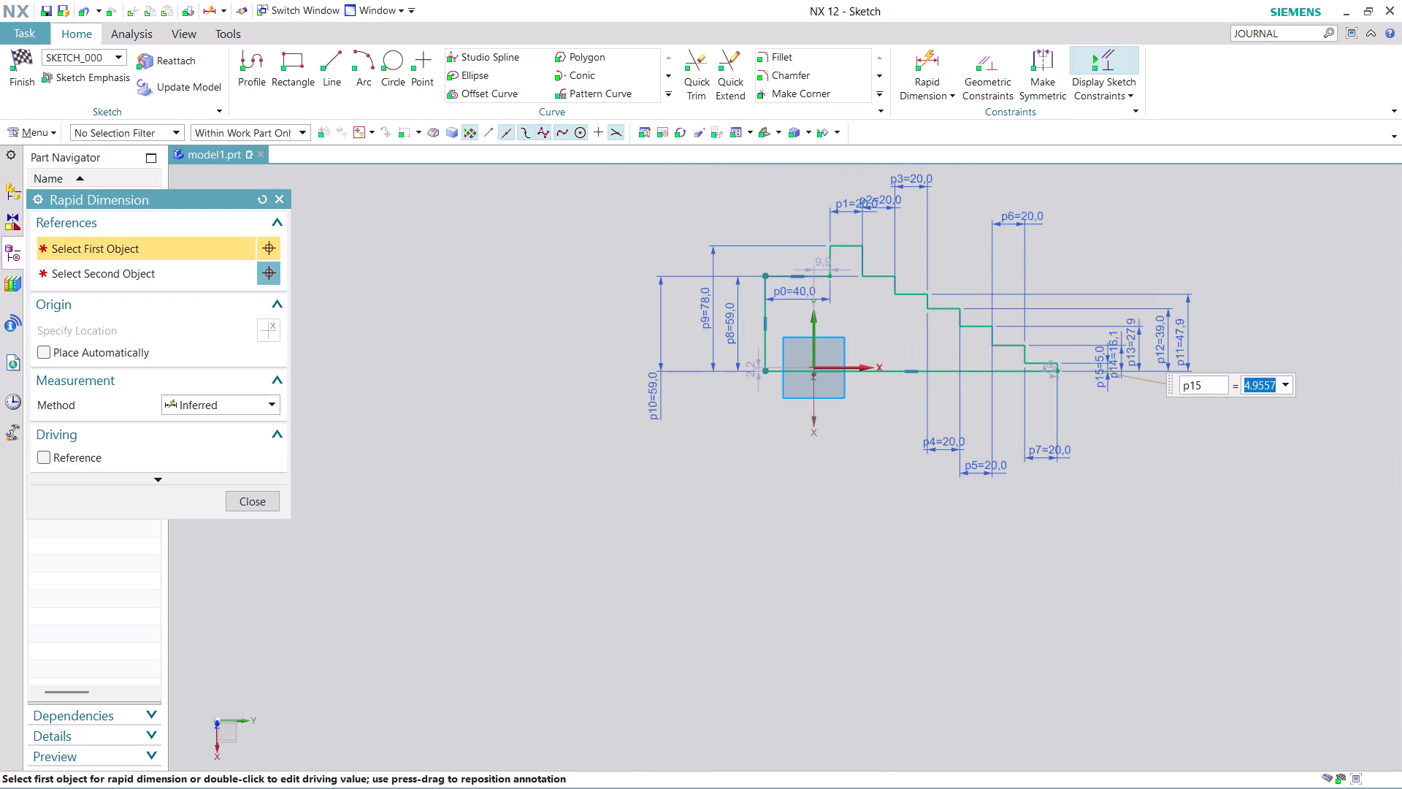
middle_drag(1130, 297, 1031, 456)
scroll(down, 3)
scroll(up, 3)
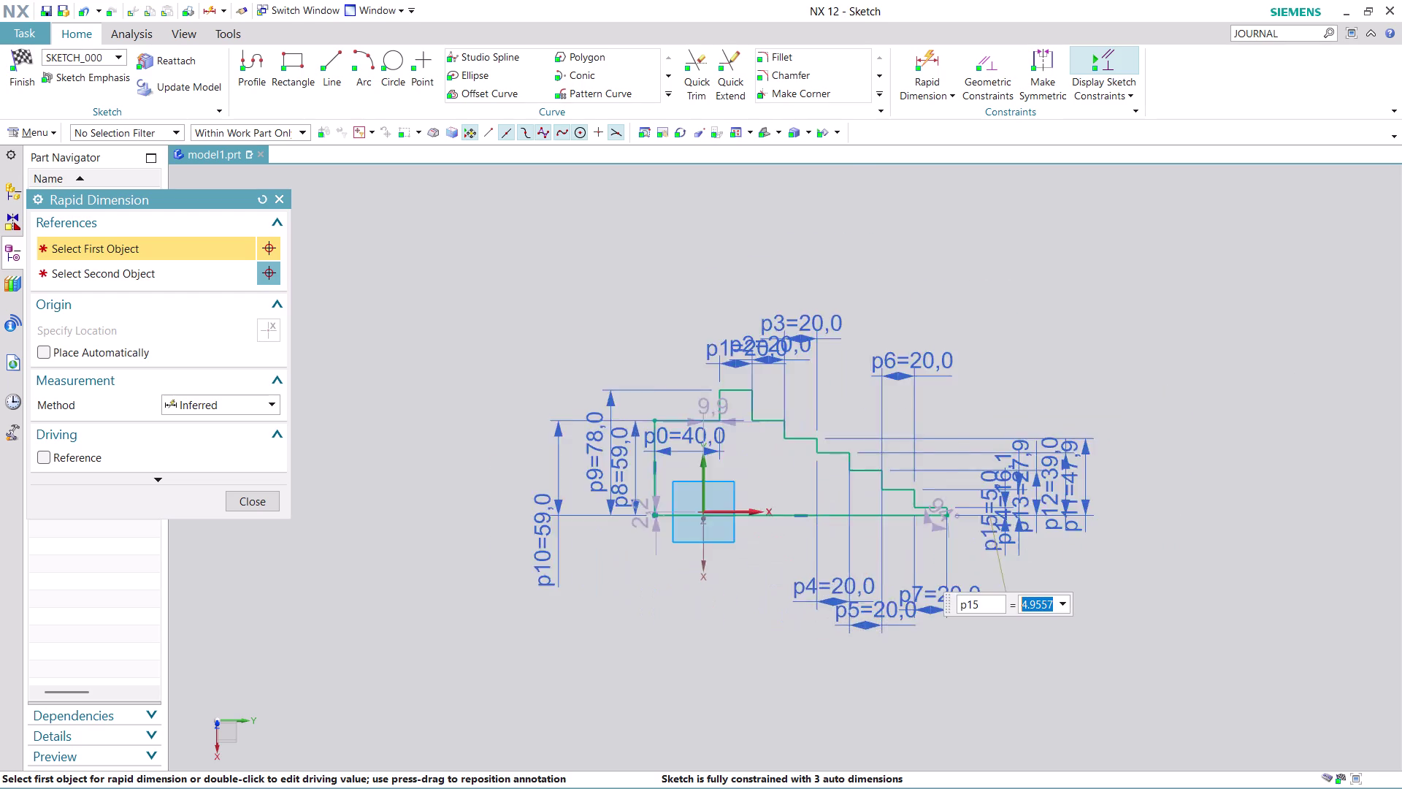
scroll(up, 3)
scroll(up, 3)
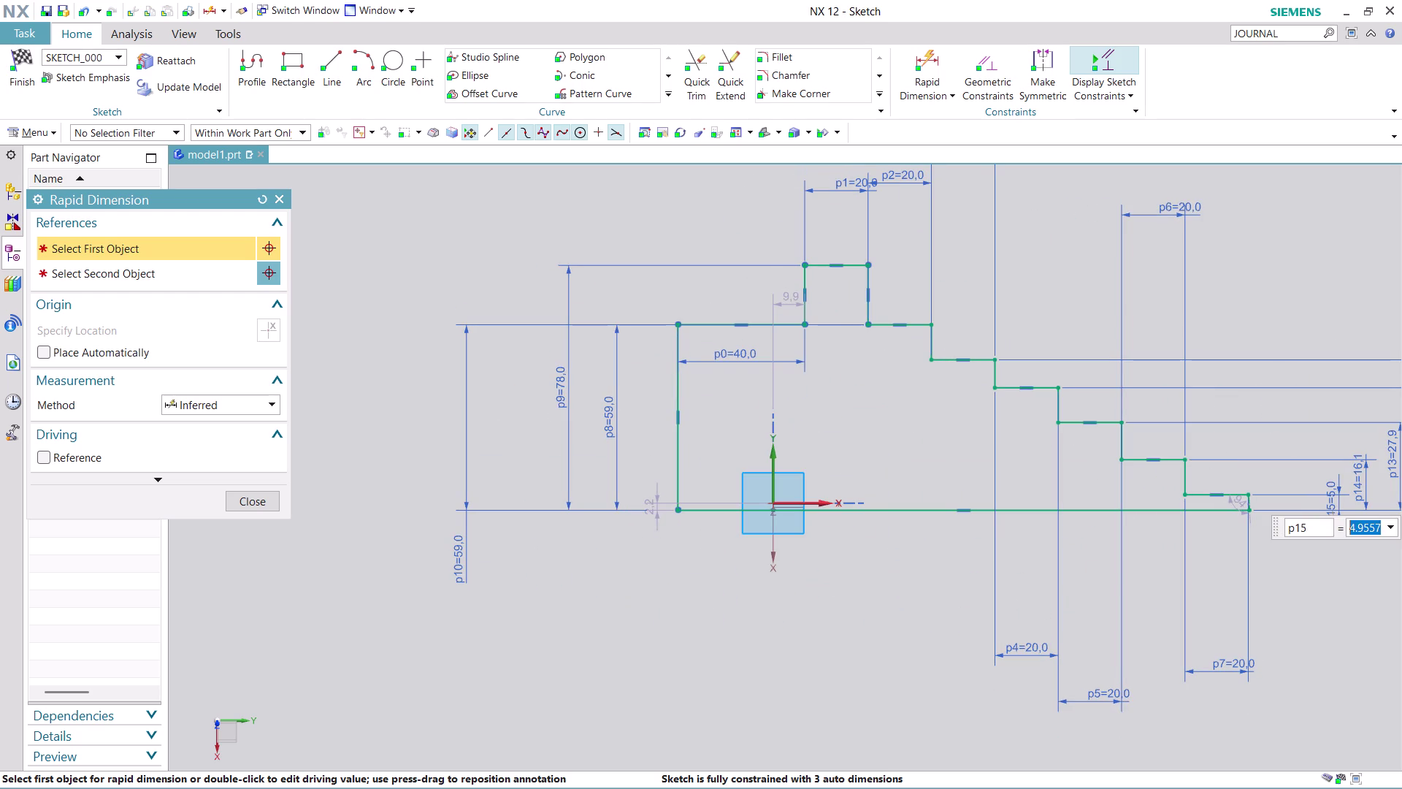
click(238, 502)
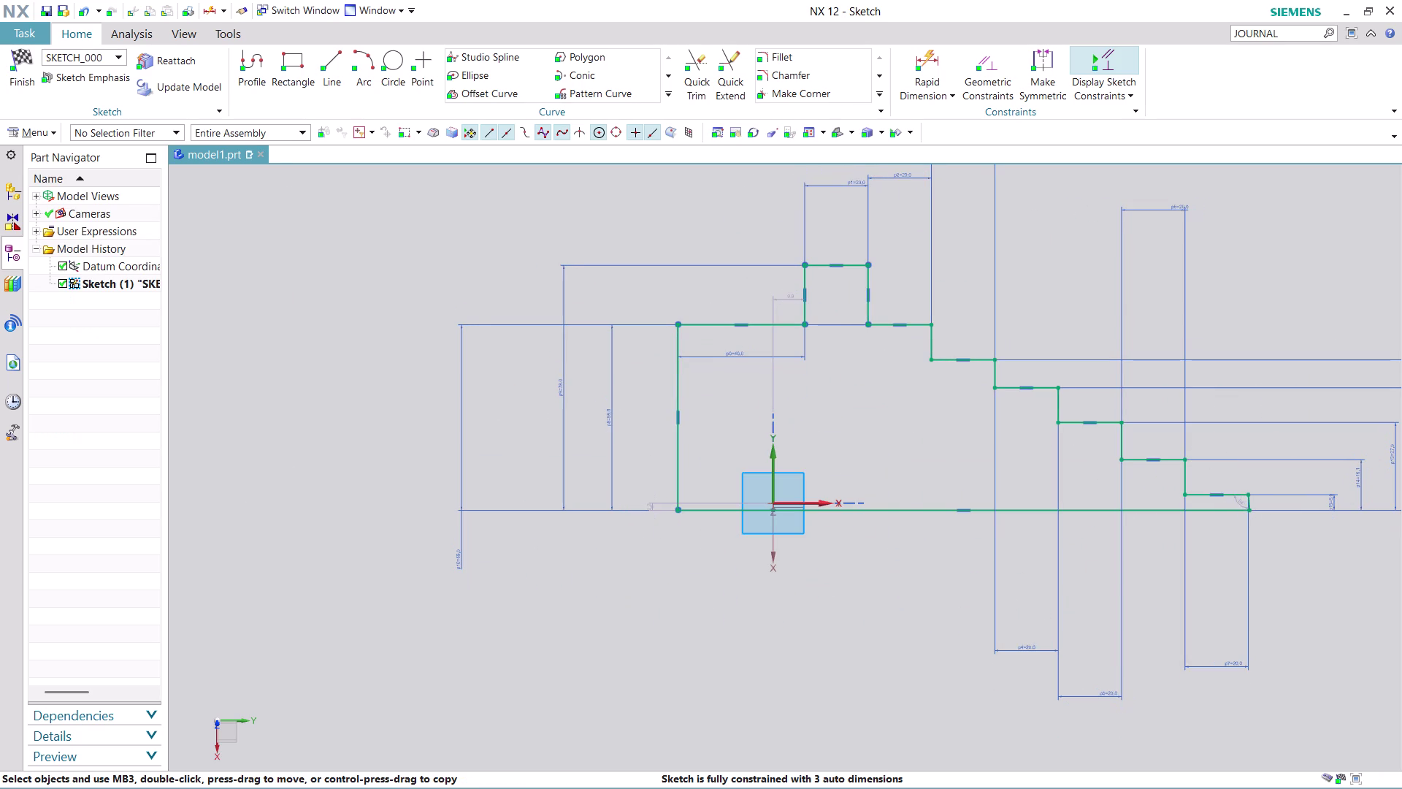
Move the p10 dimension label below the profile onto the raised step.
double_click(457, 560)
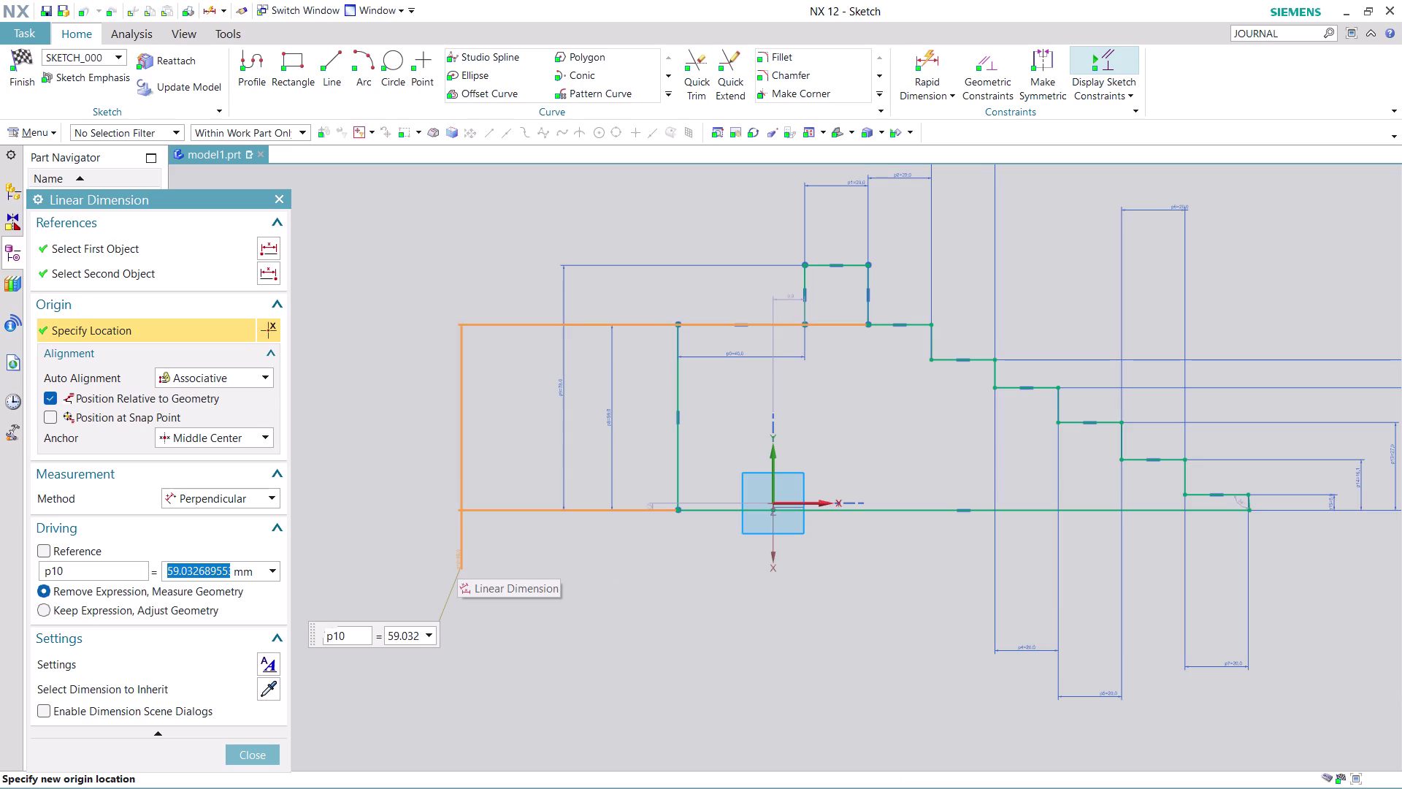
click(632, 620)
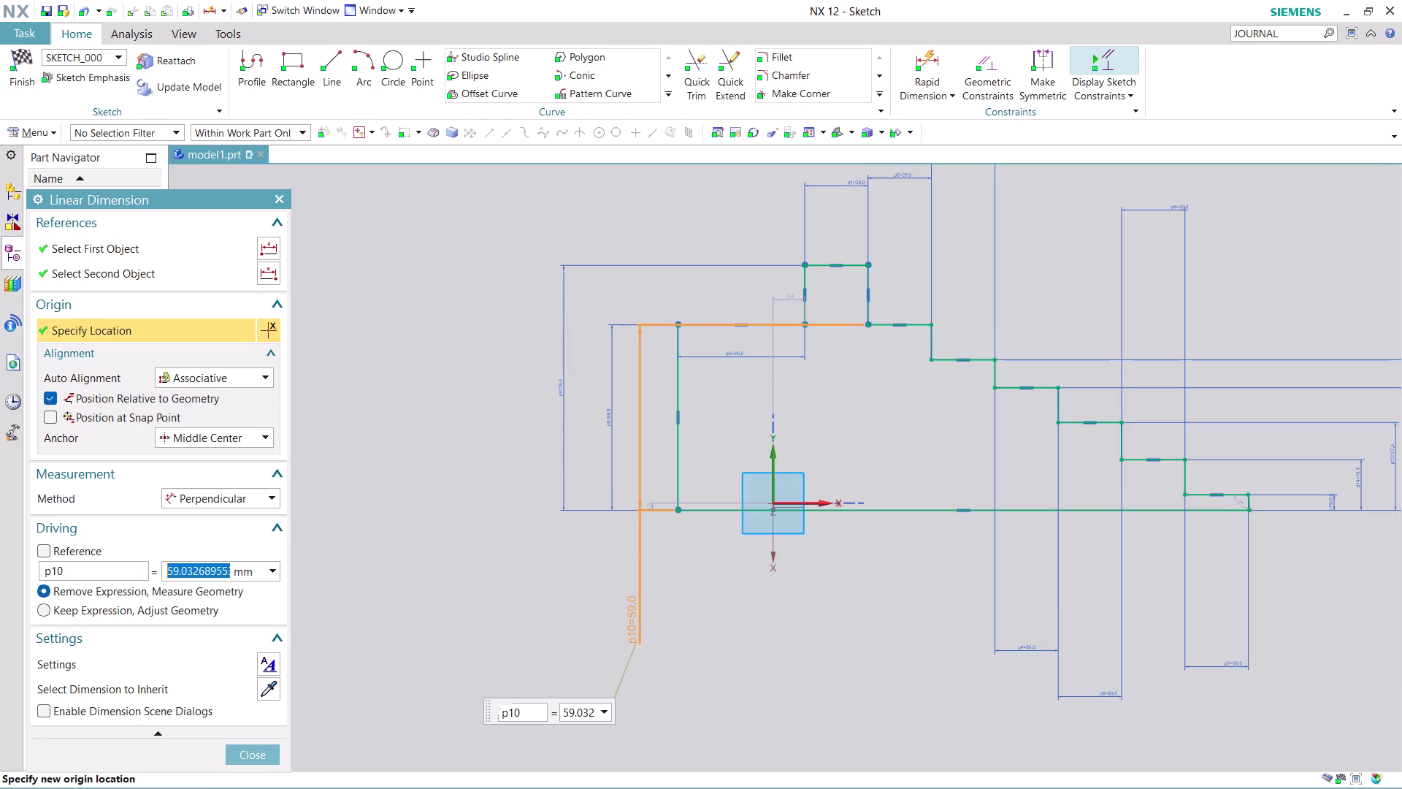
drag(632, 621, 890, 637)
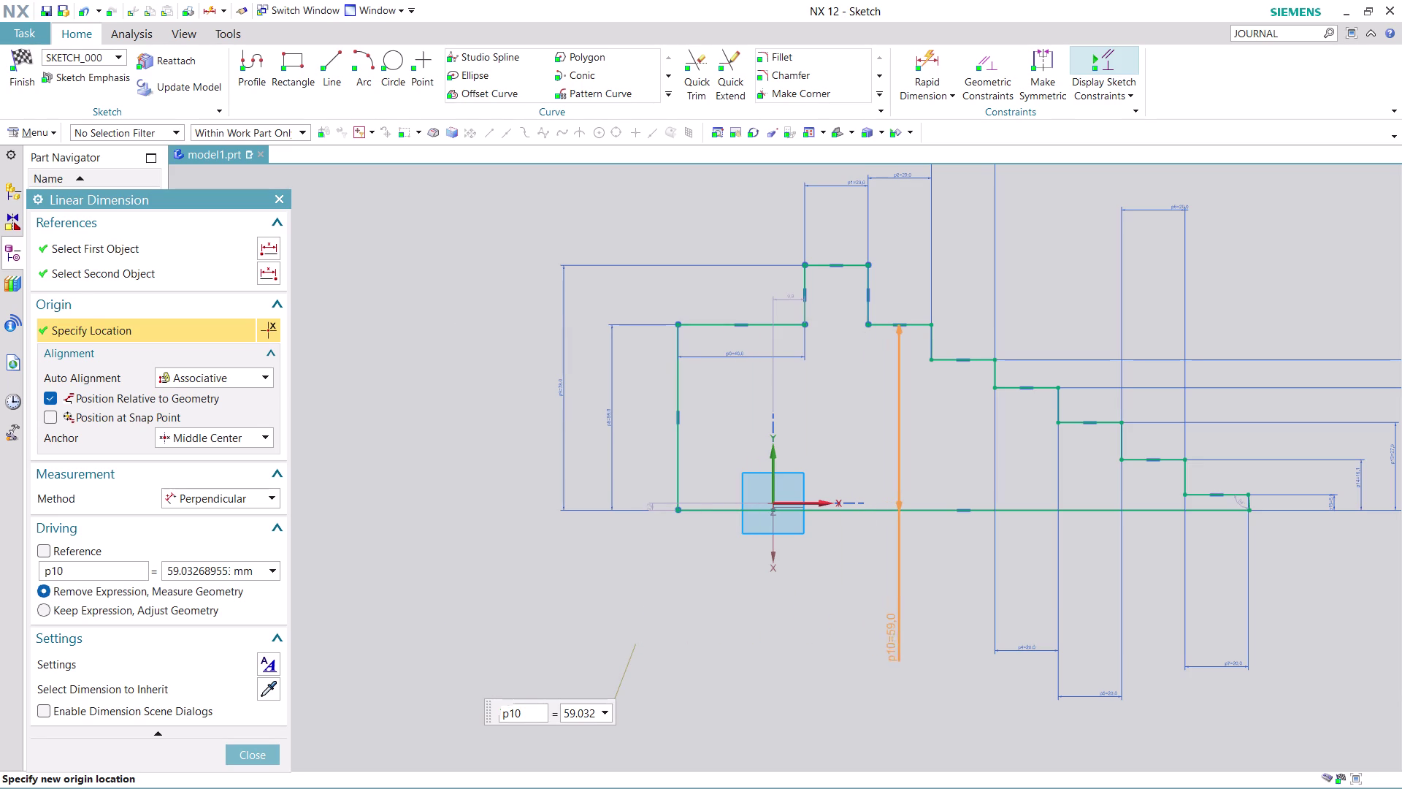
drag(890, 637, 894, 653)
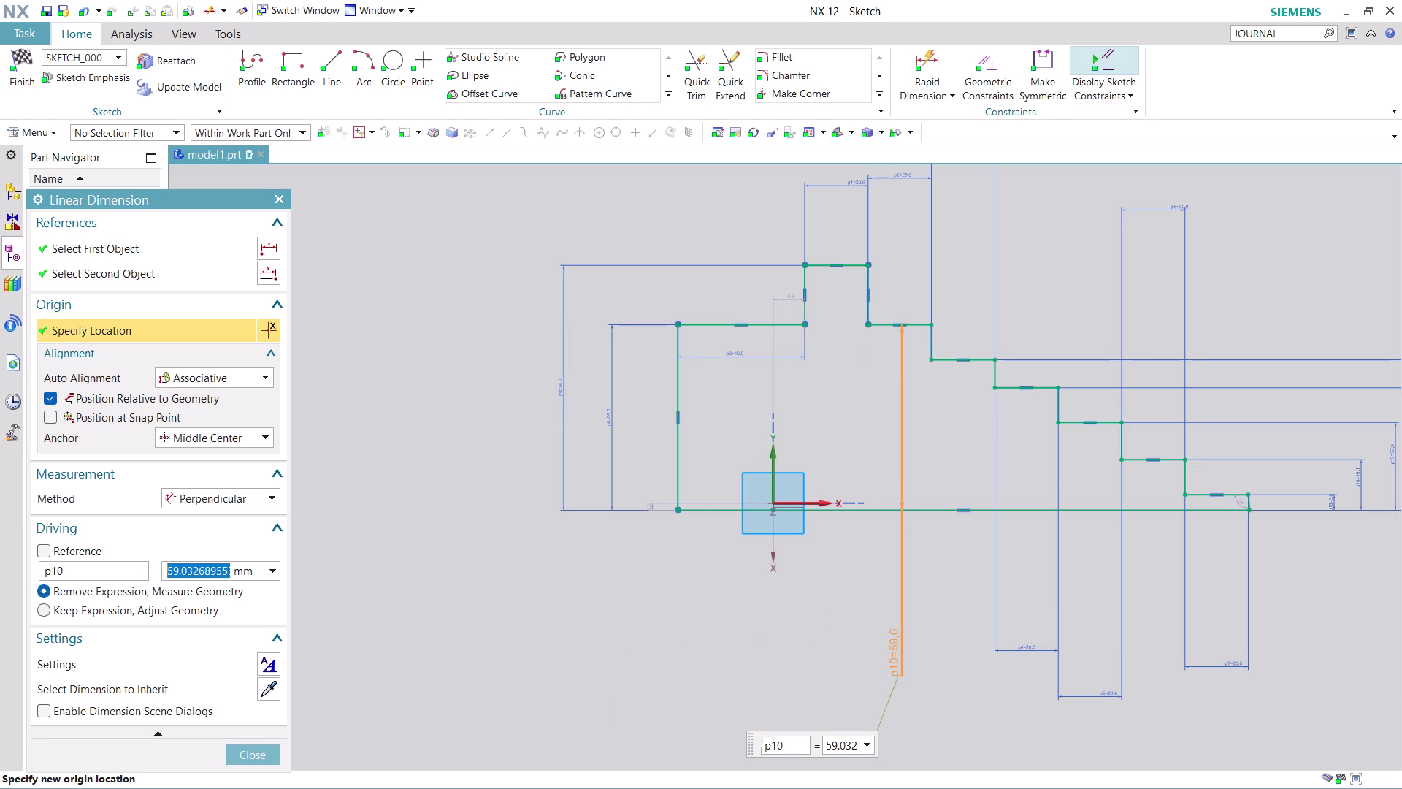
Change the p9 height to 80 mm, then to 40 mm.
double_click(557, 390)
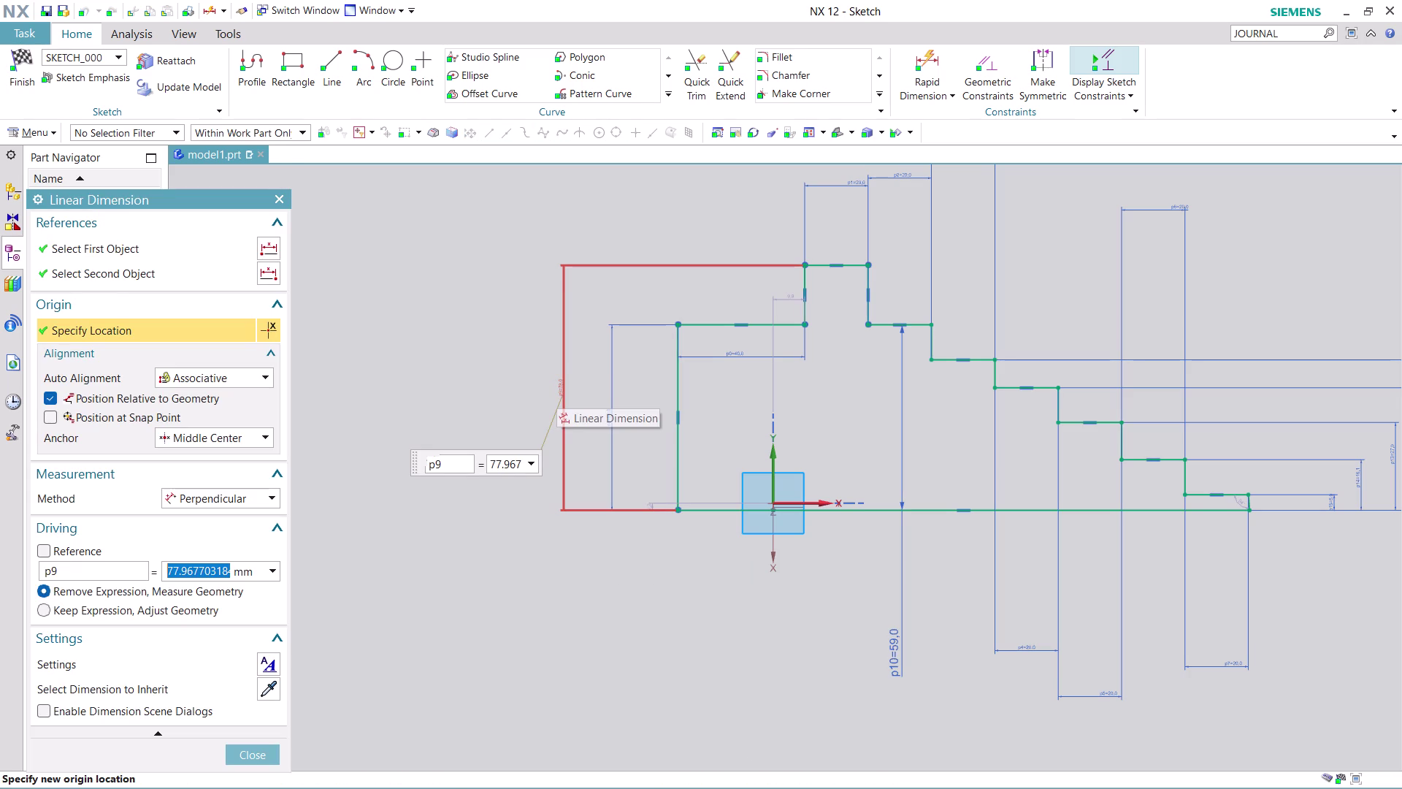
text(80)
key(Return)
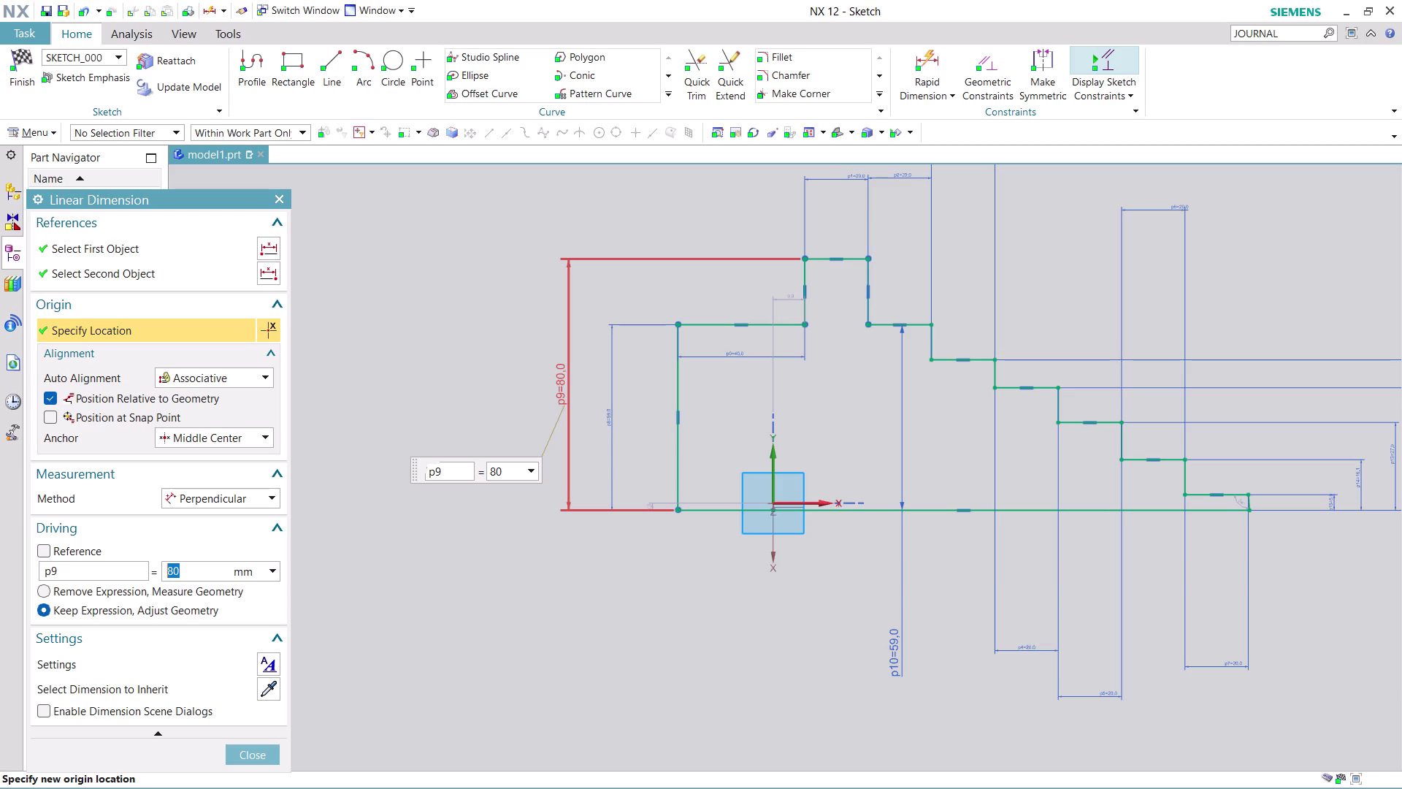
text(4)
text(0)
key(Return)
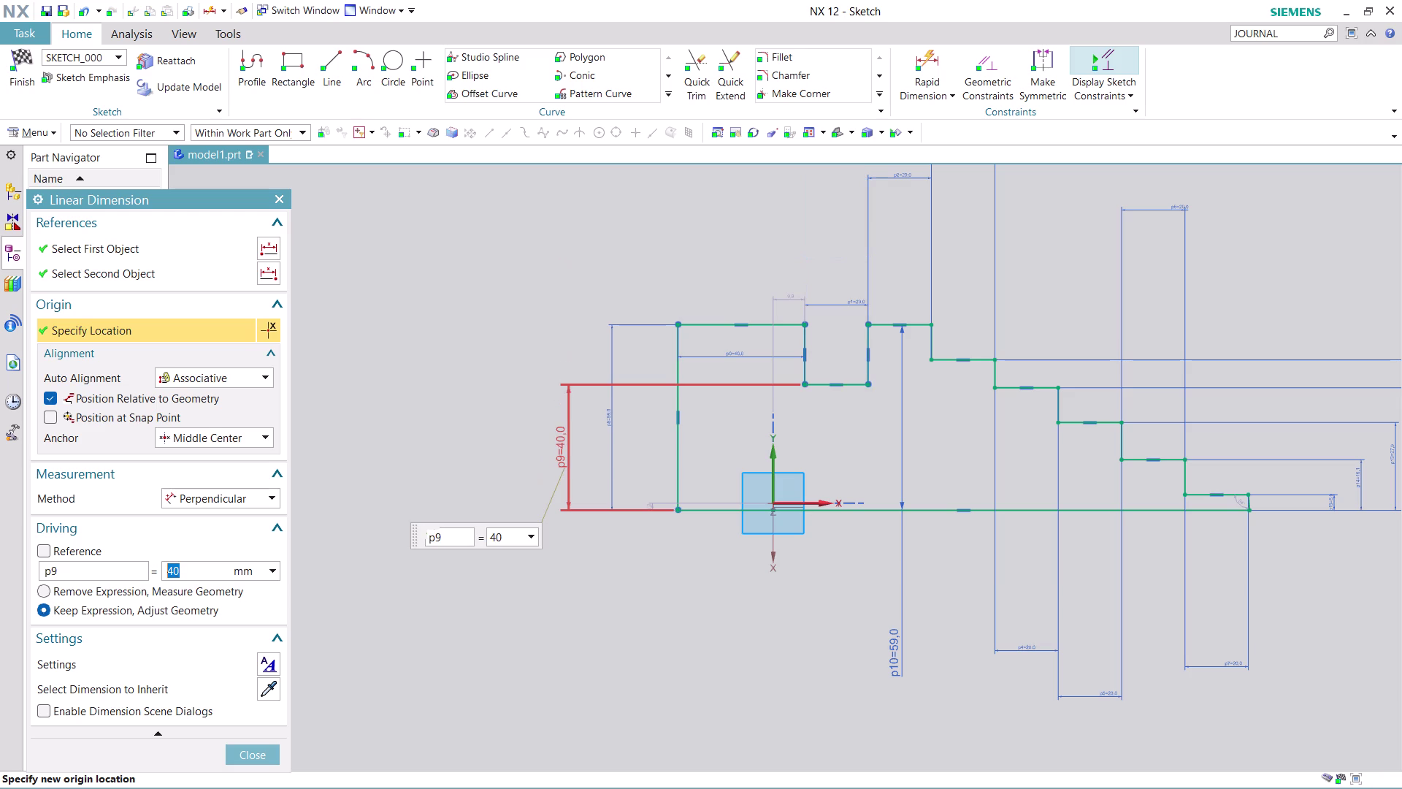
double_click(611, 420)
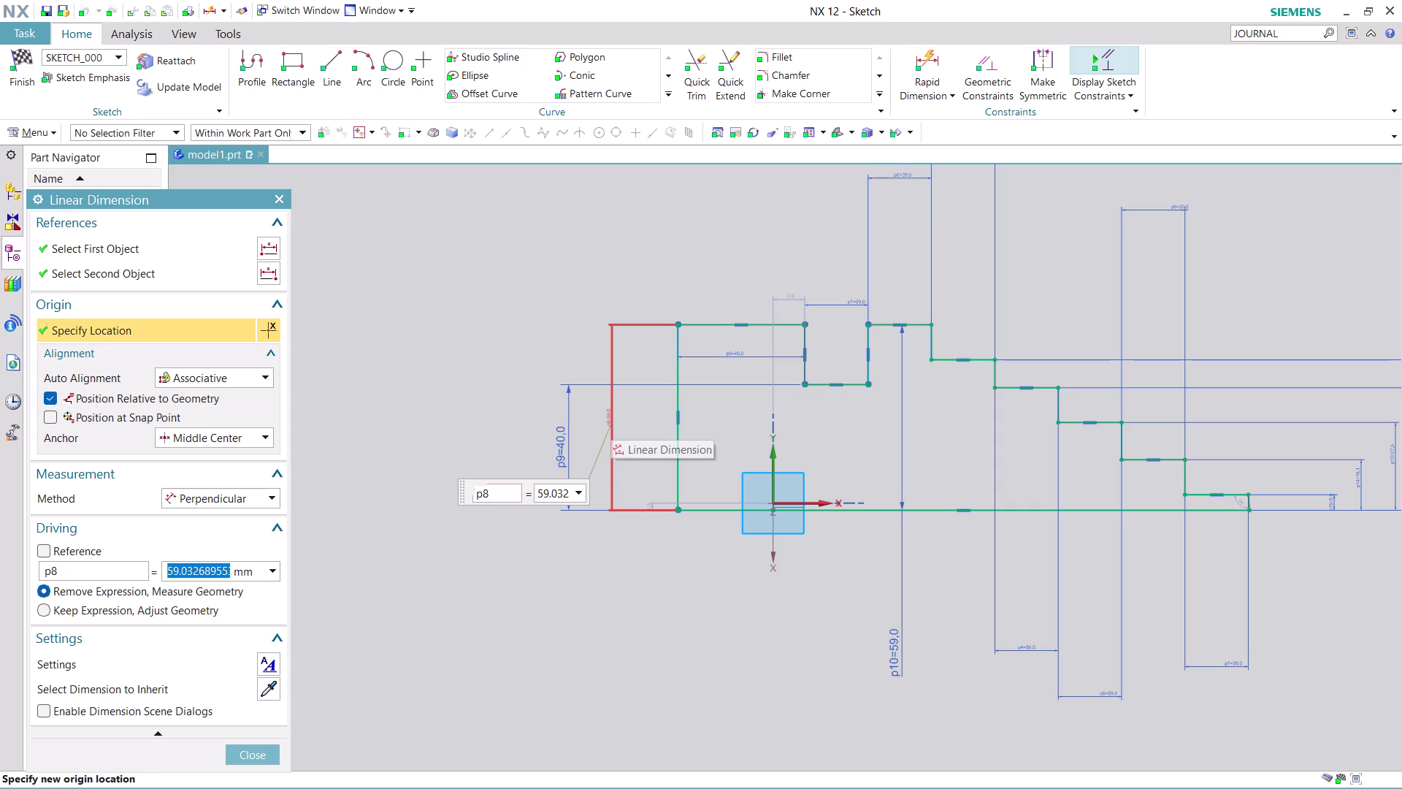
Enter 25 mm for p8, then change p10 on the raised step to 25 mm too.
text(25)
key(Return)
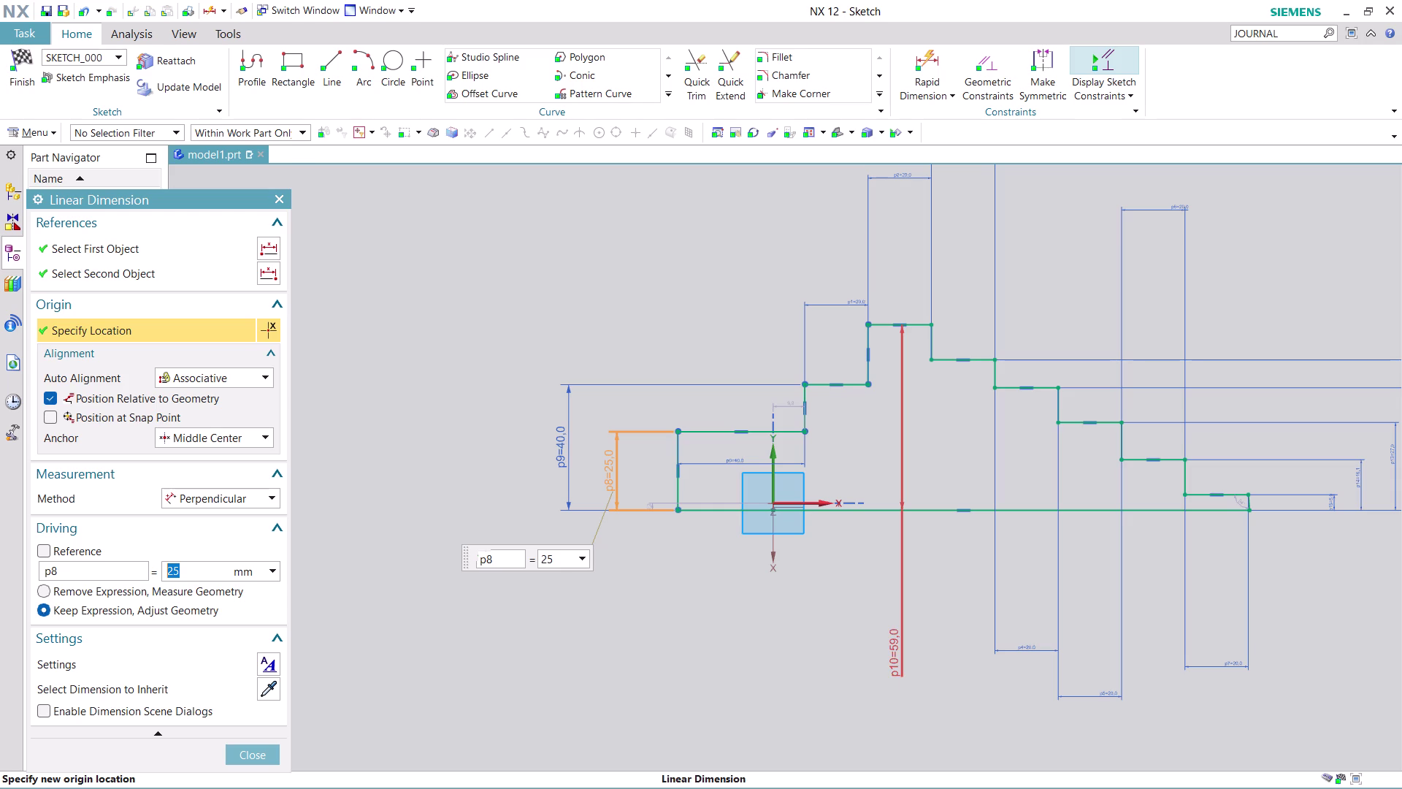
double_click(903, 655)
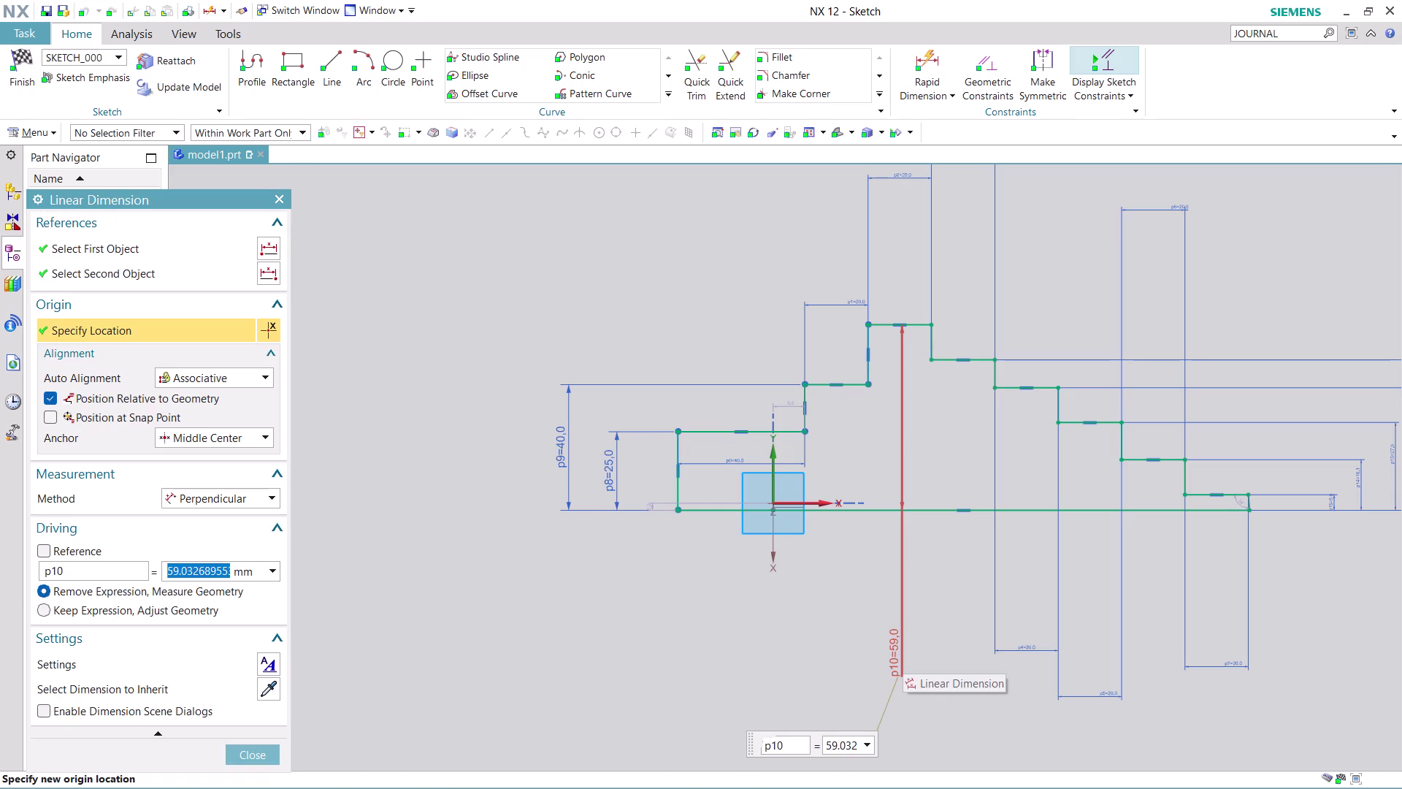
text(25)
key(Return)
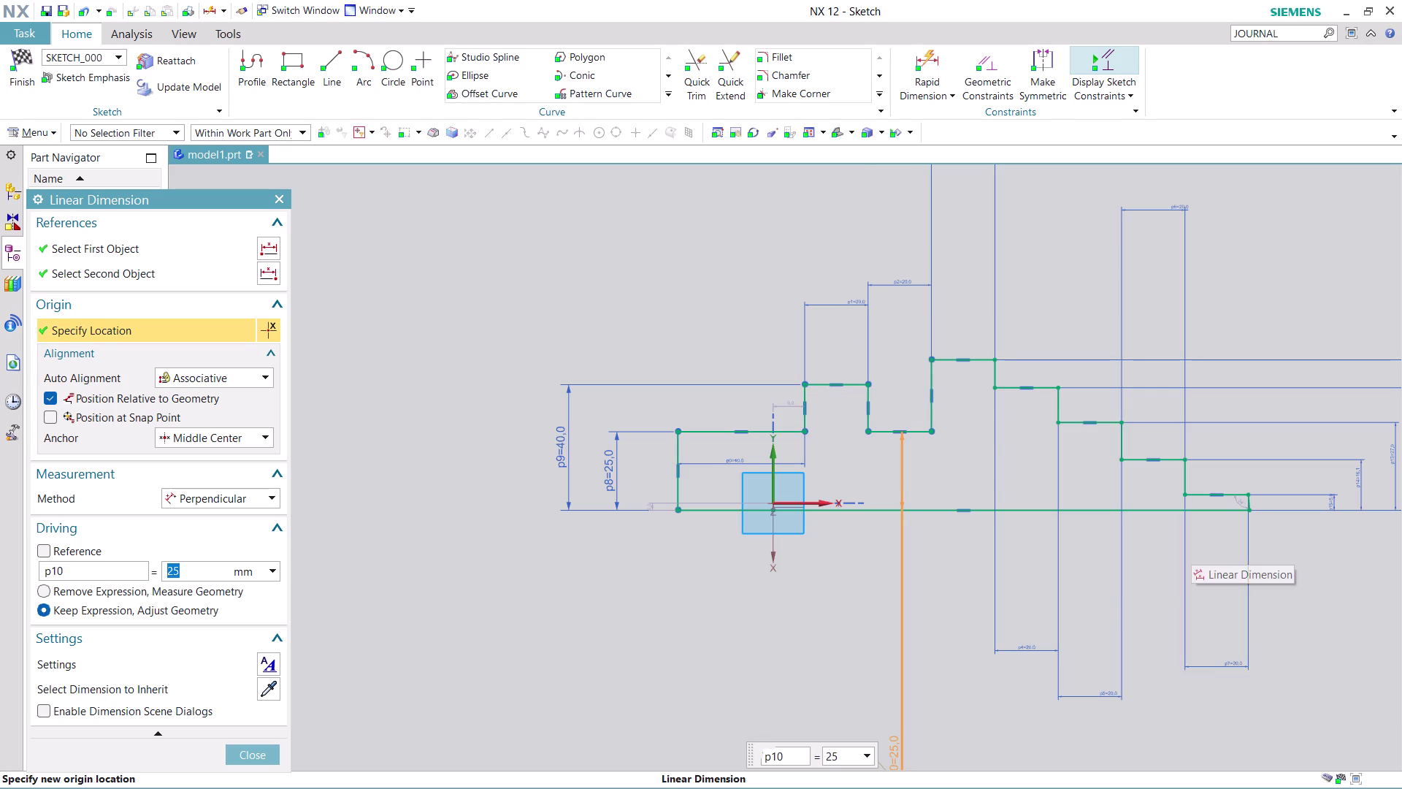
scroll(up, 3)
scroll(down, 3)
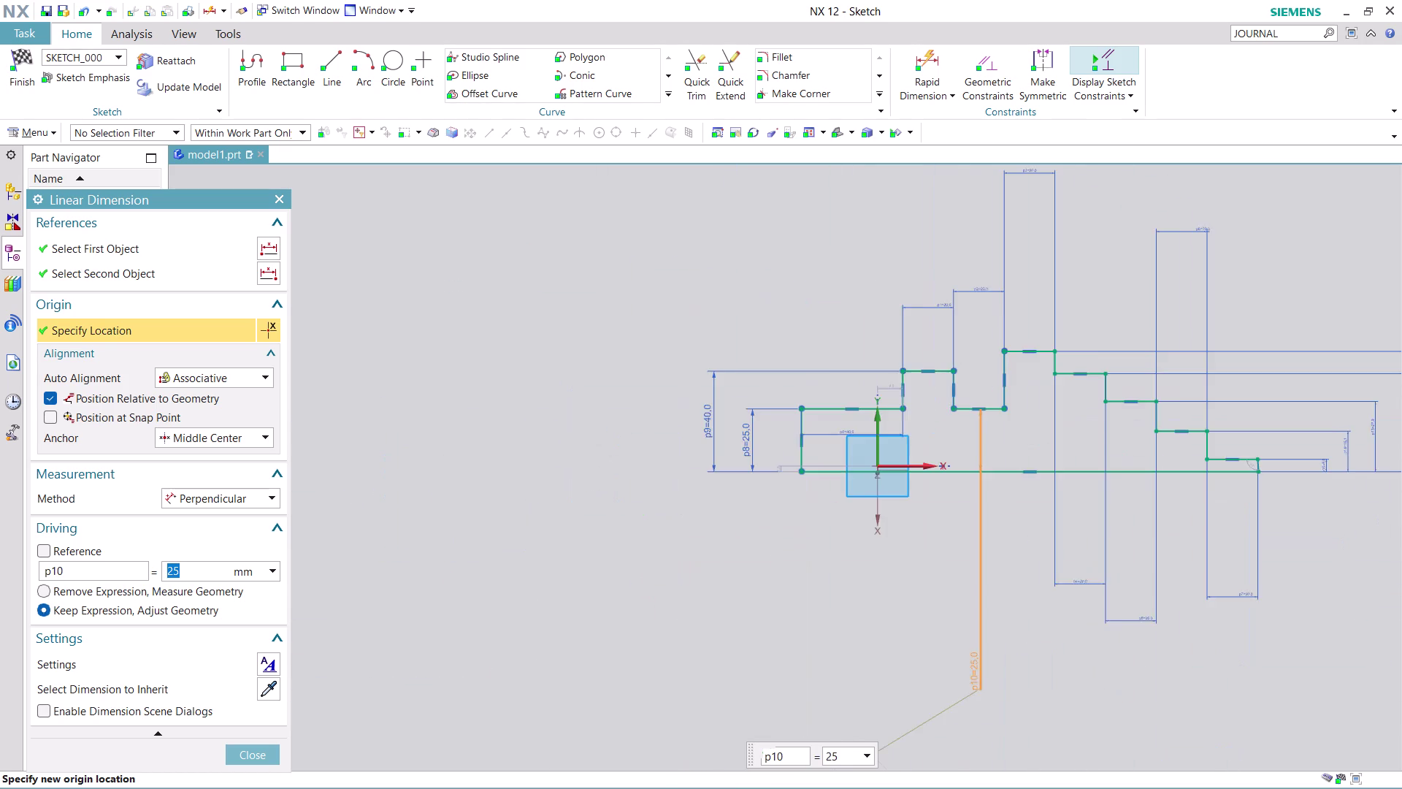
scroll(down, 3)
middle_drag(1327, 308, 1322, 311)
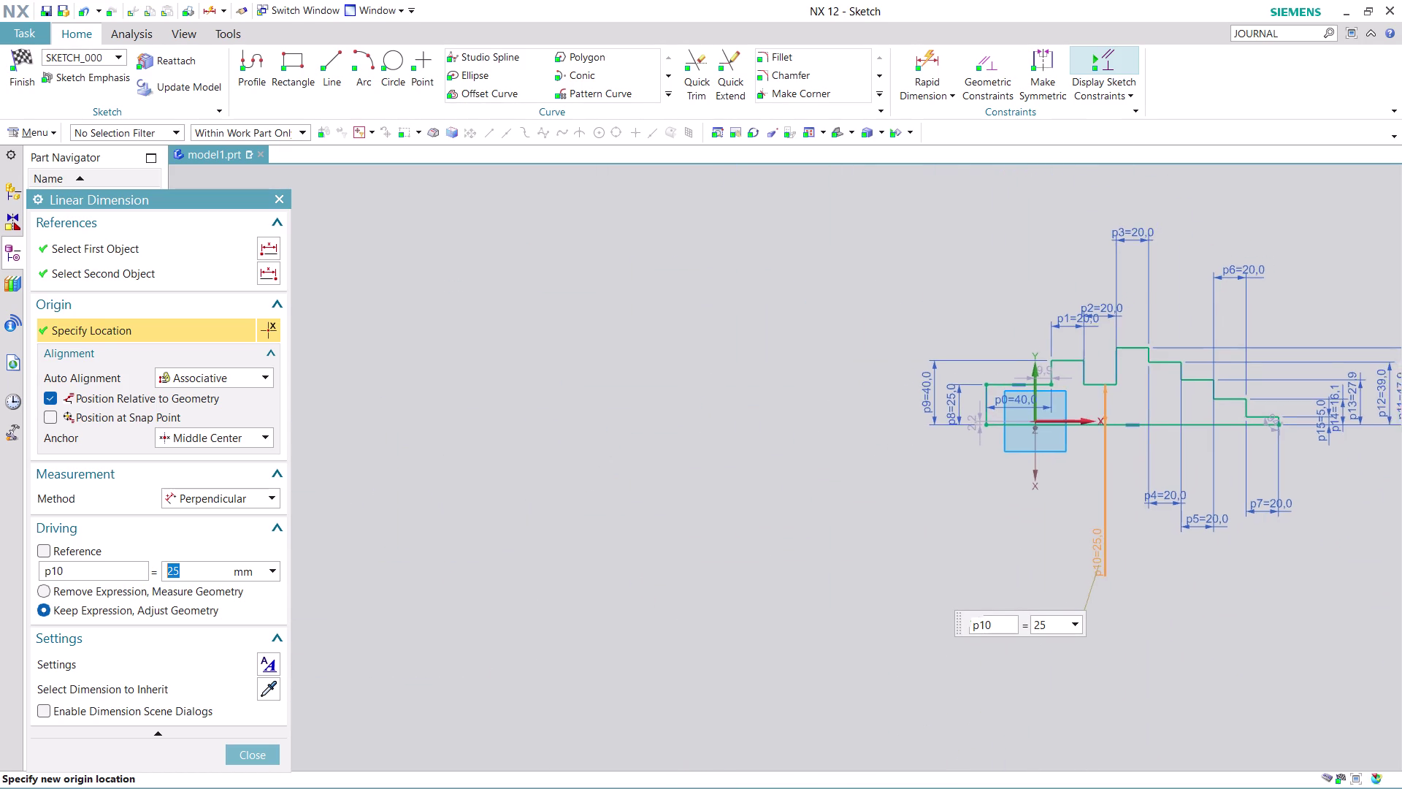
middle_drag(1322, 312, 947, 407)
scroll(up, 3)
scroll(down, 3)
scroll(up, 3)
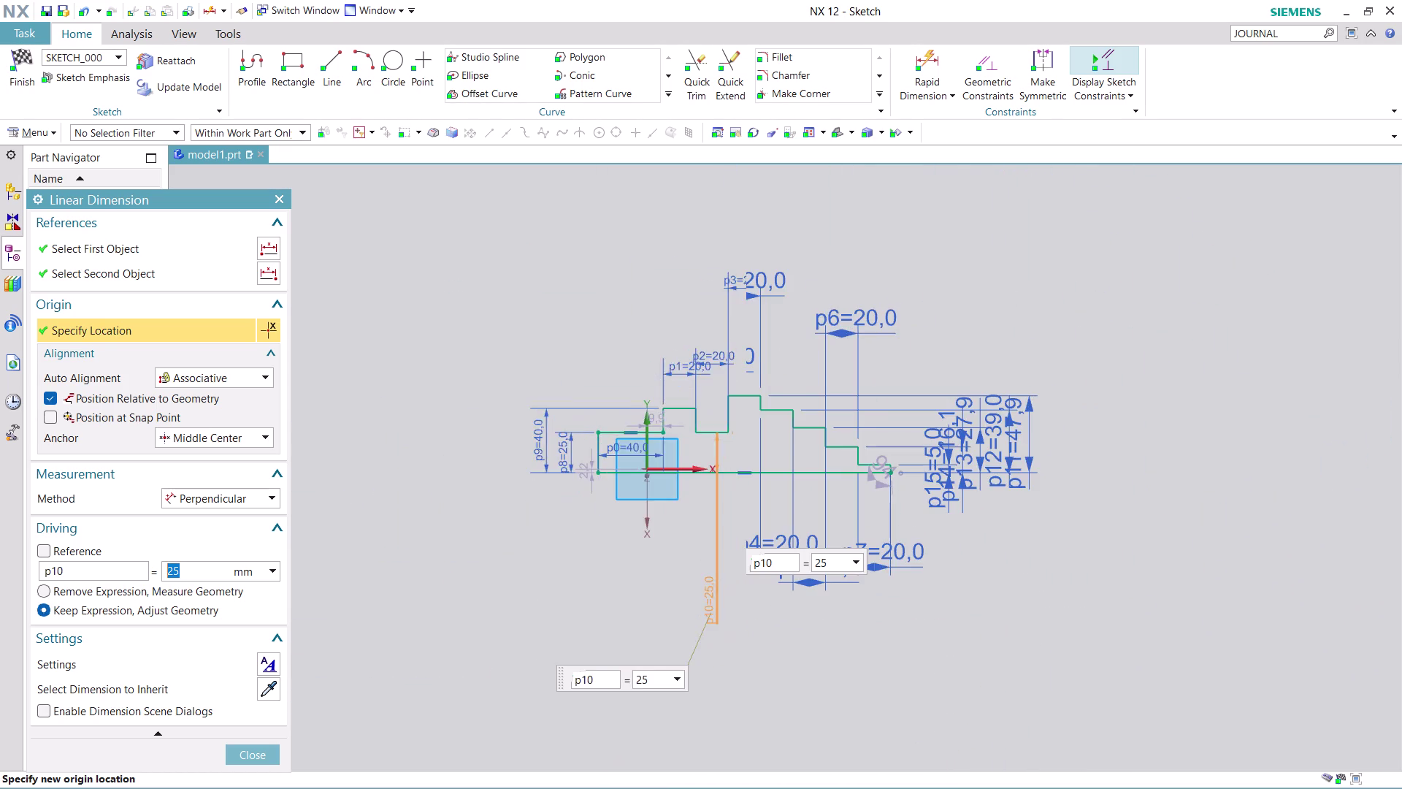
scroll(up, 3)
scroll(up, 3)
scroll(up, 3)
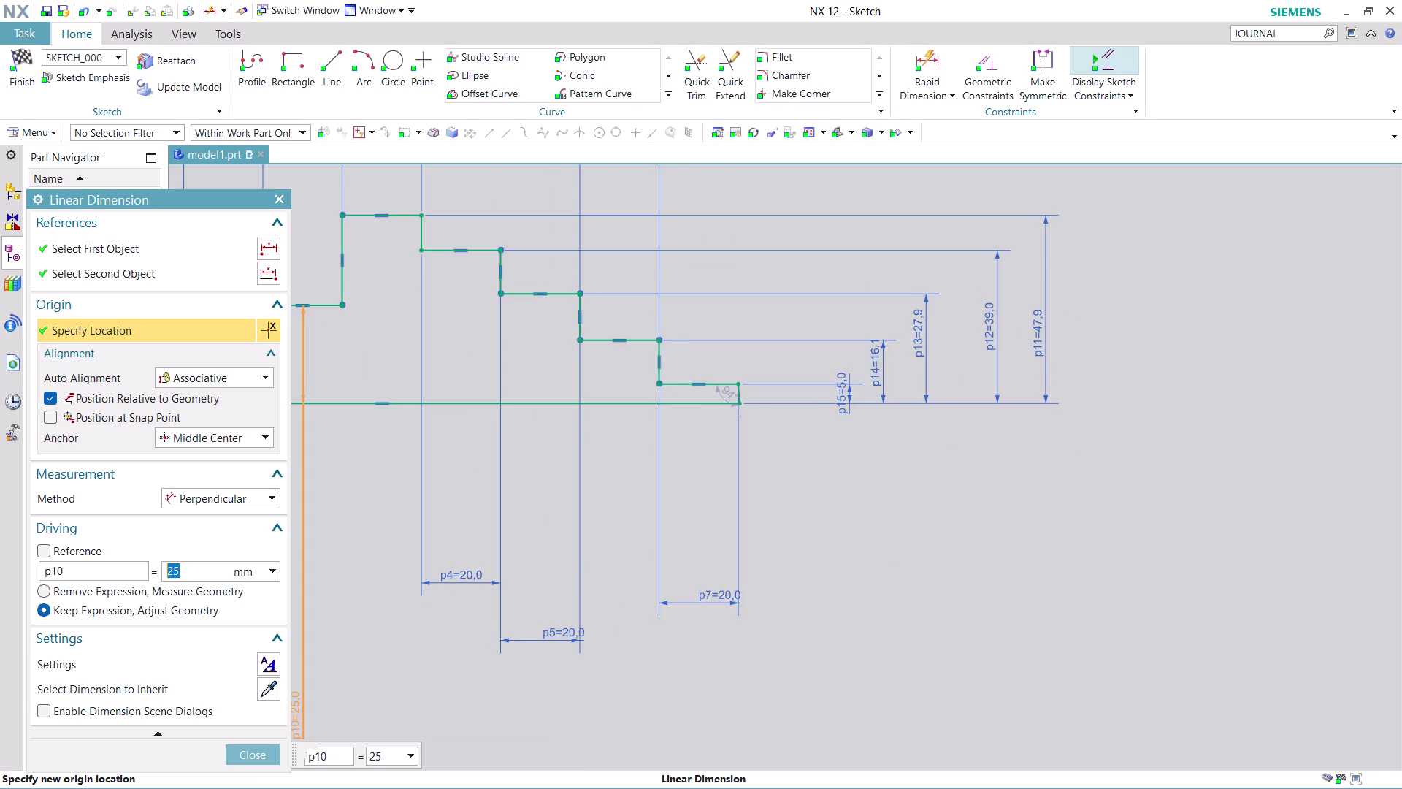
scroll(down, 3)
scroll(down, 3)
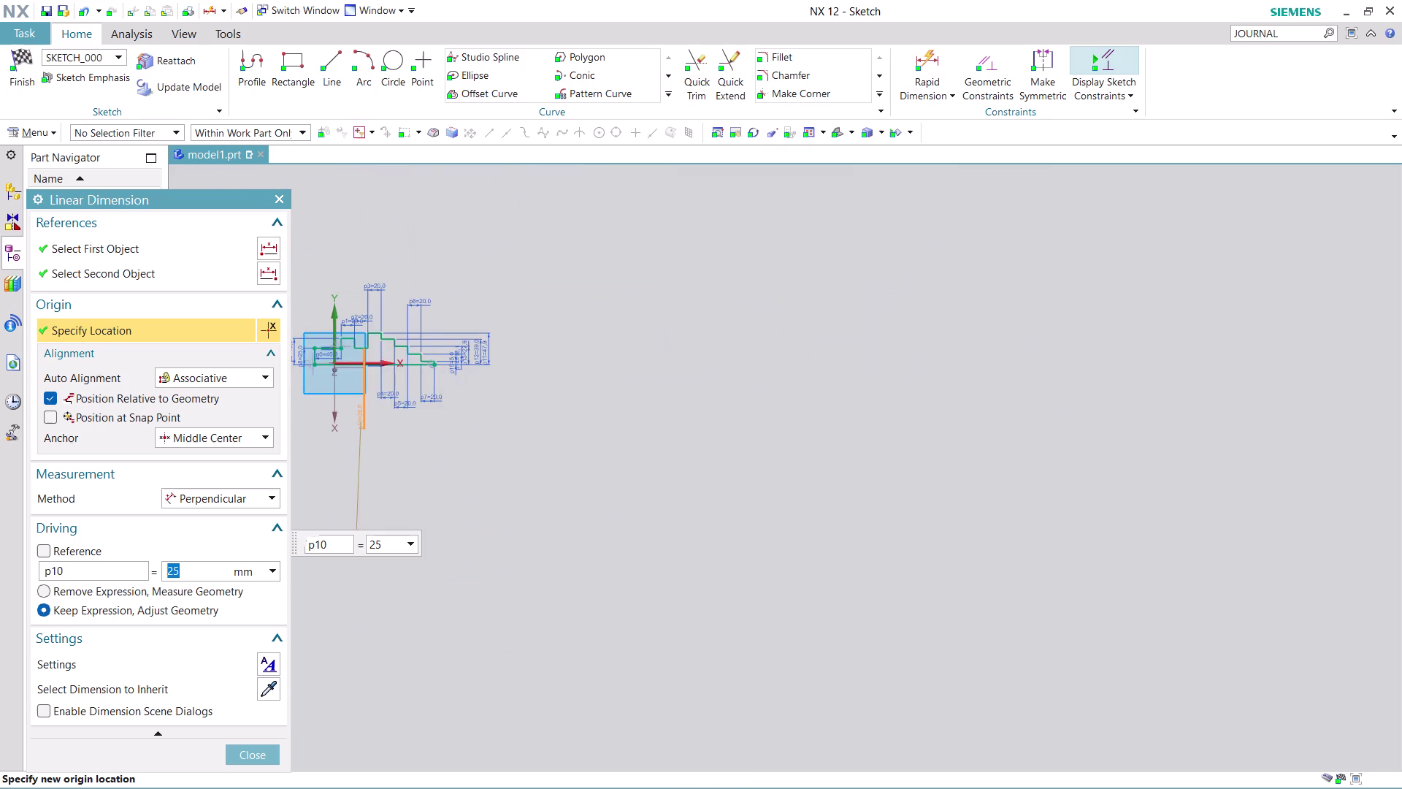
scroll(up, 3)
scroll(up, 3)
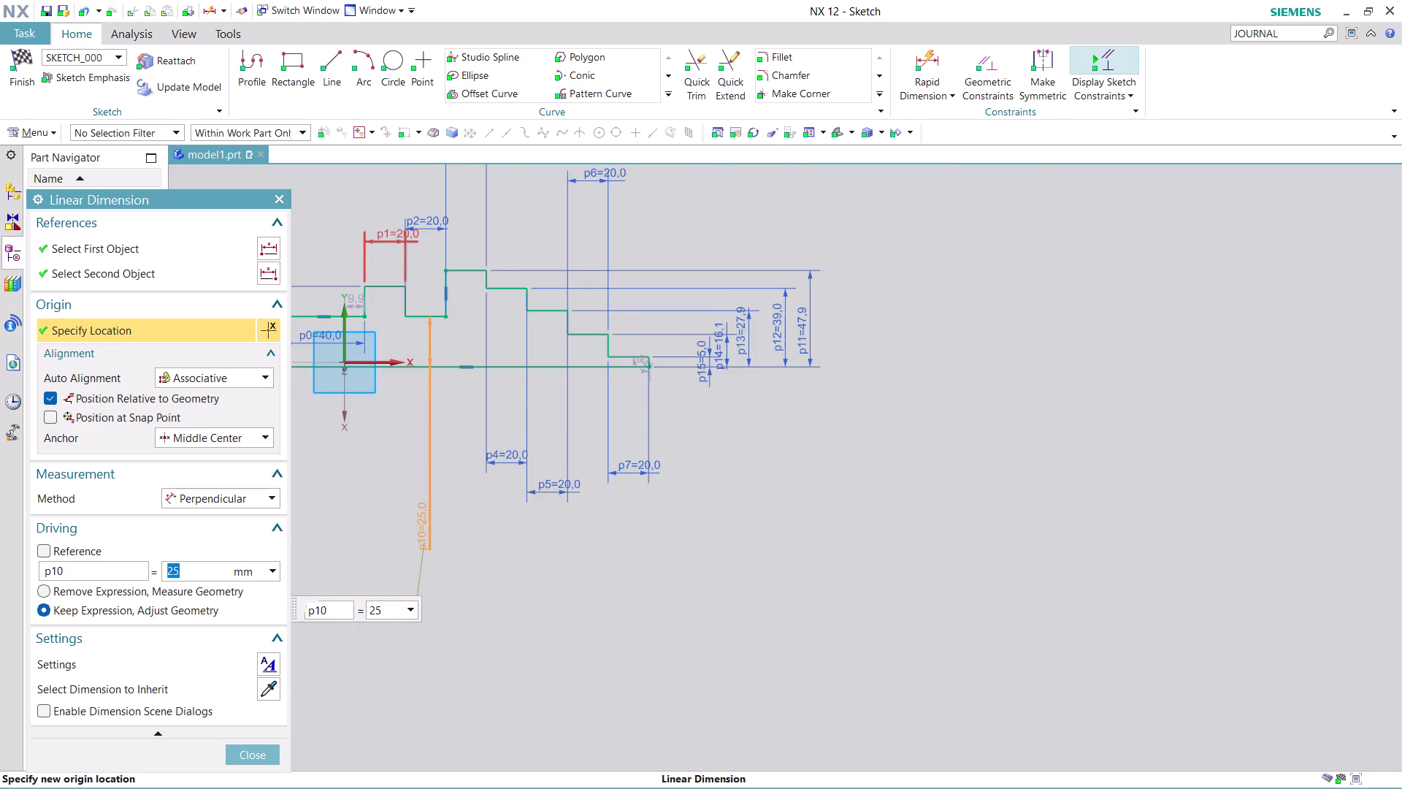
scroll(up, 3)
scroll(up, 3)
scroll(down, 3)
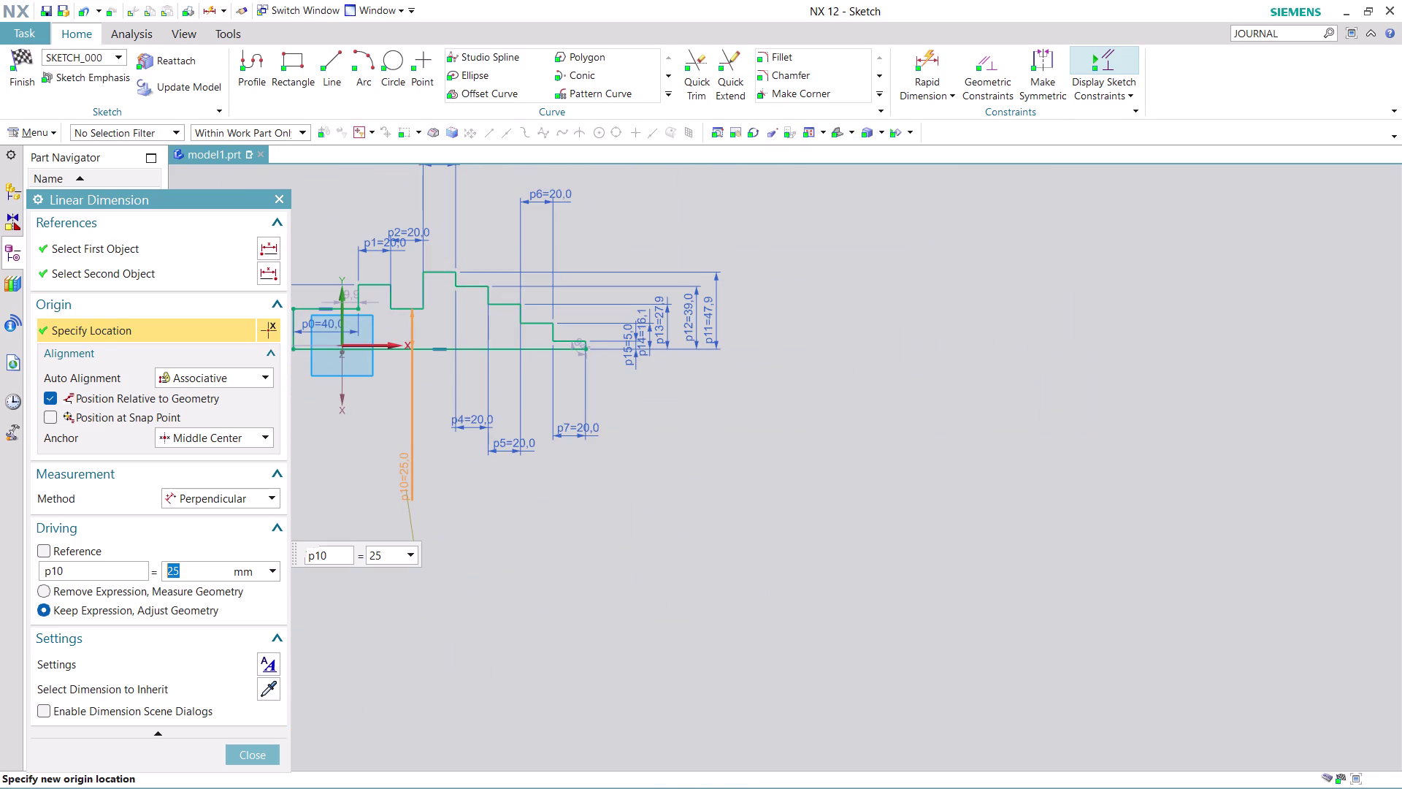
double_click(716, 309)
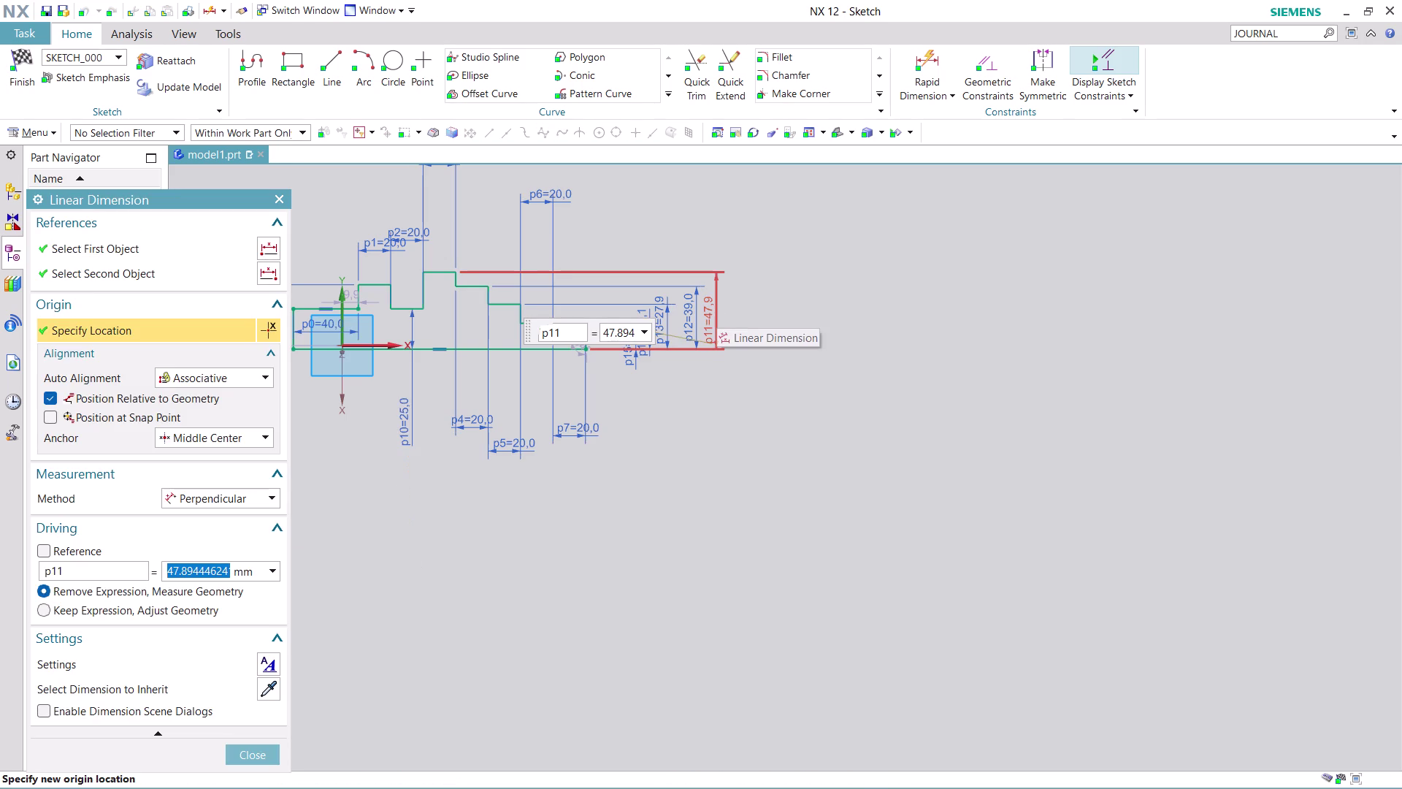
Set step heights p11 to 20, p12 to 15 and p13 to 10 mm.
text(20)
key(Return)
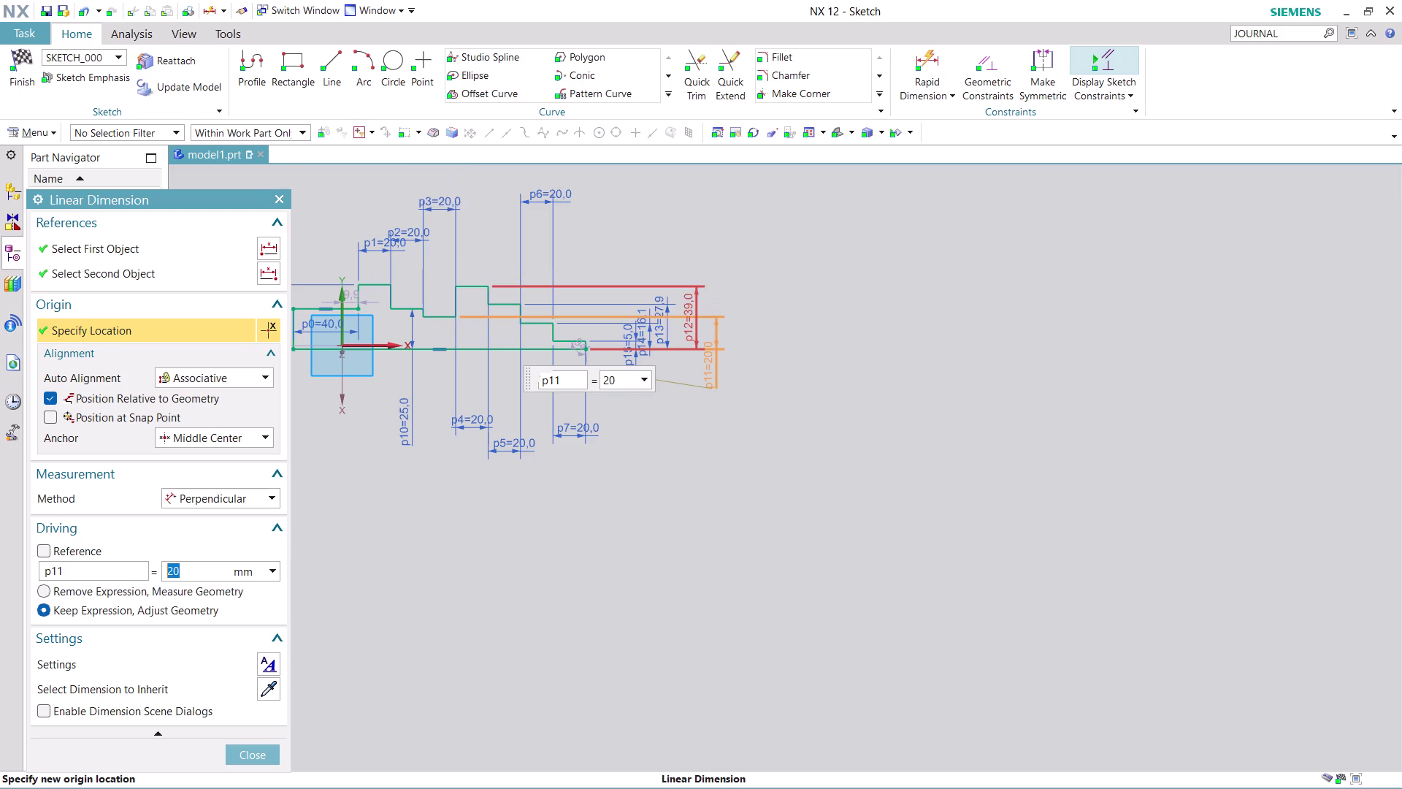
double_click(697, 297)
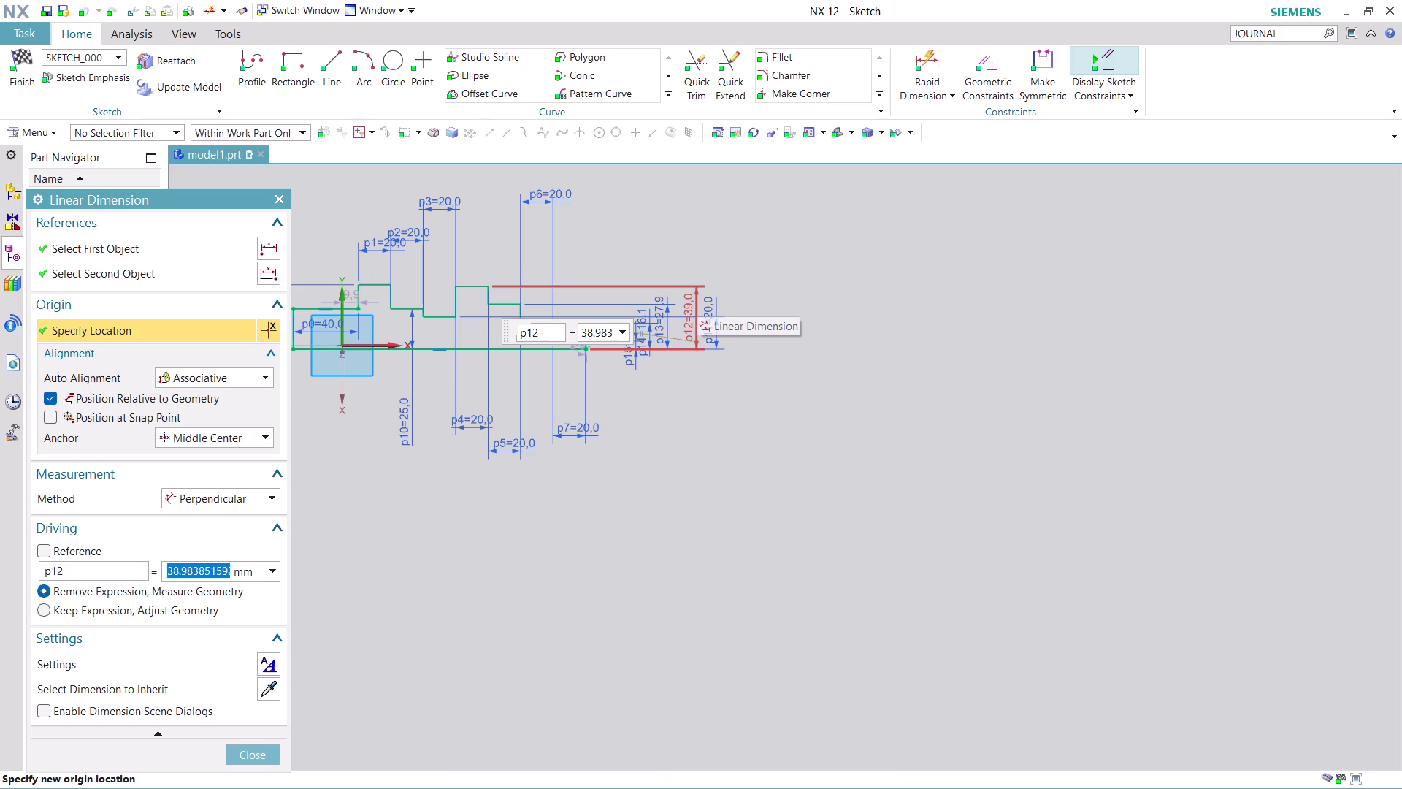
text(15)
key(Return)
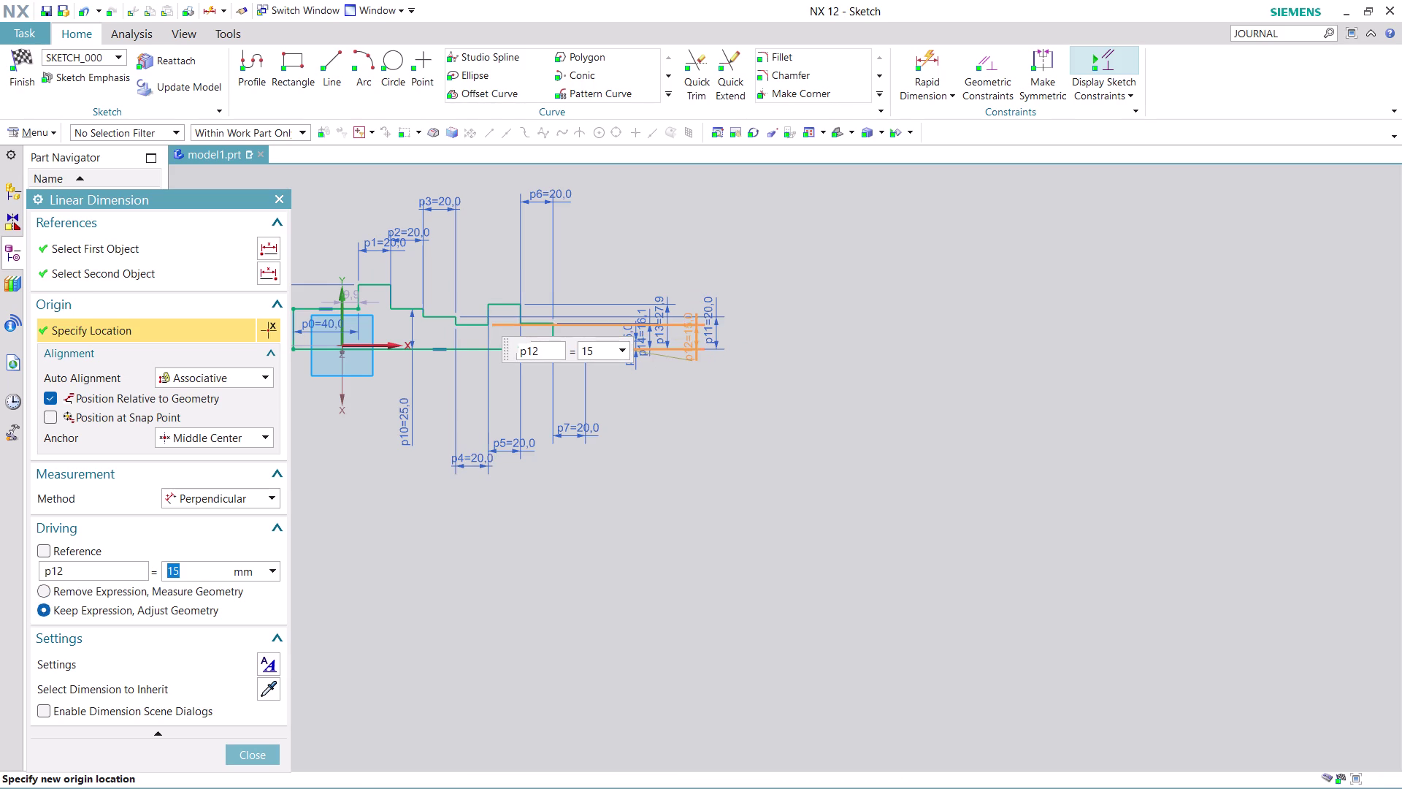
scroll(up, 3)
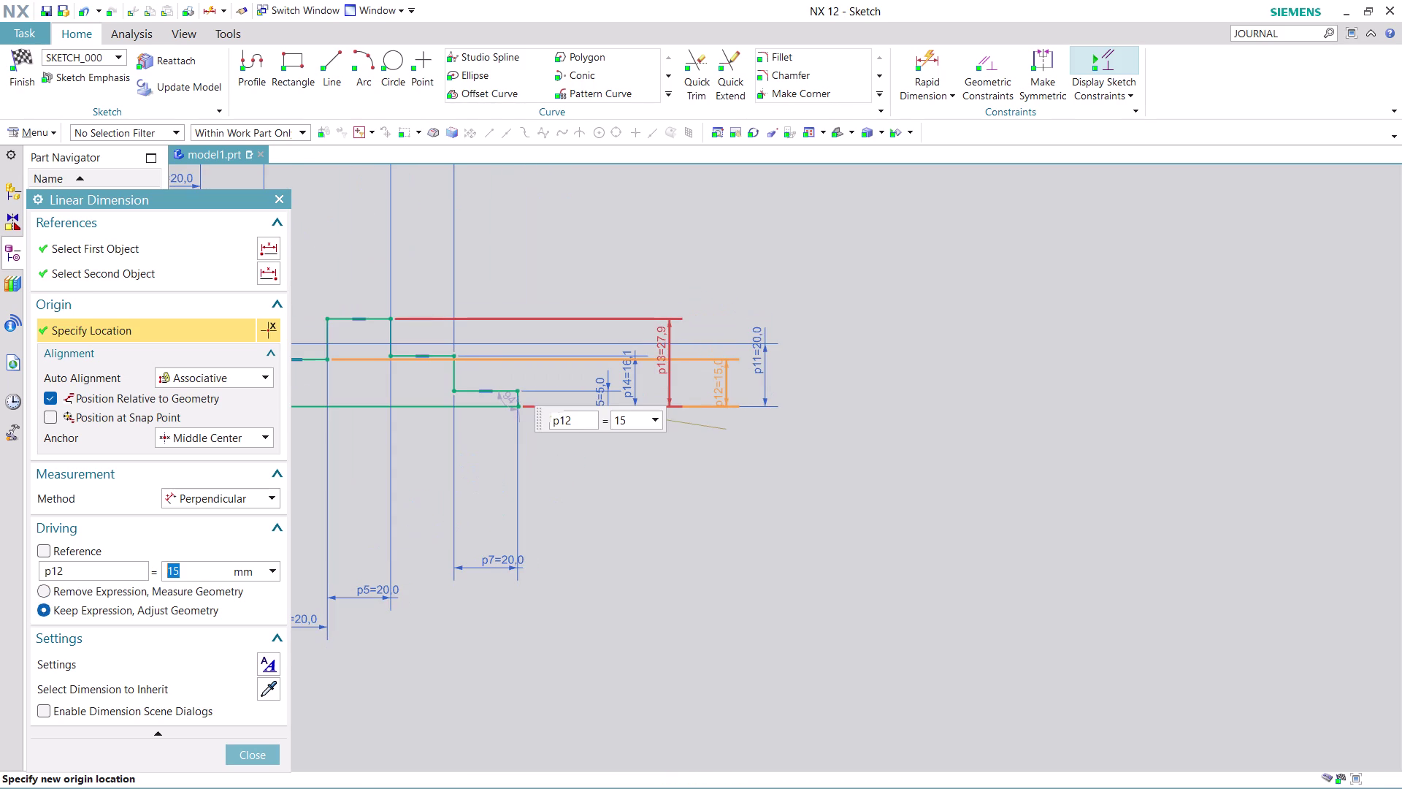
double_click(663, 337)
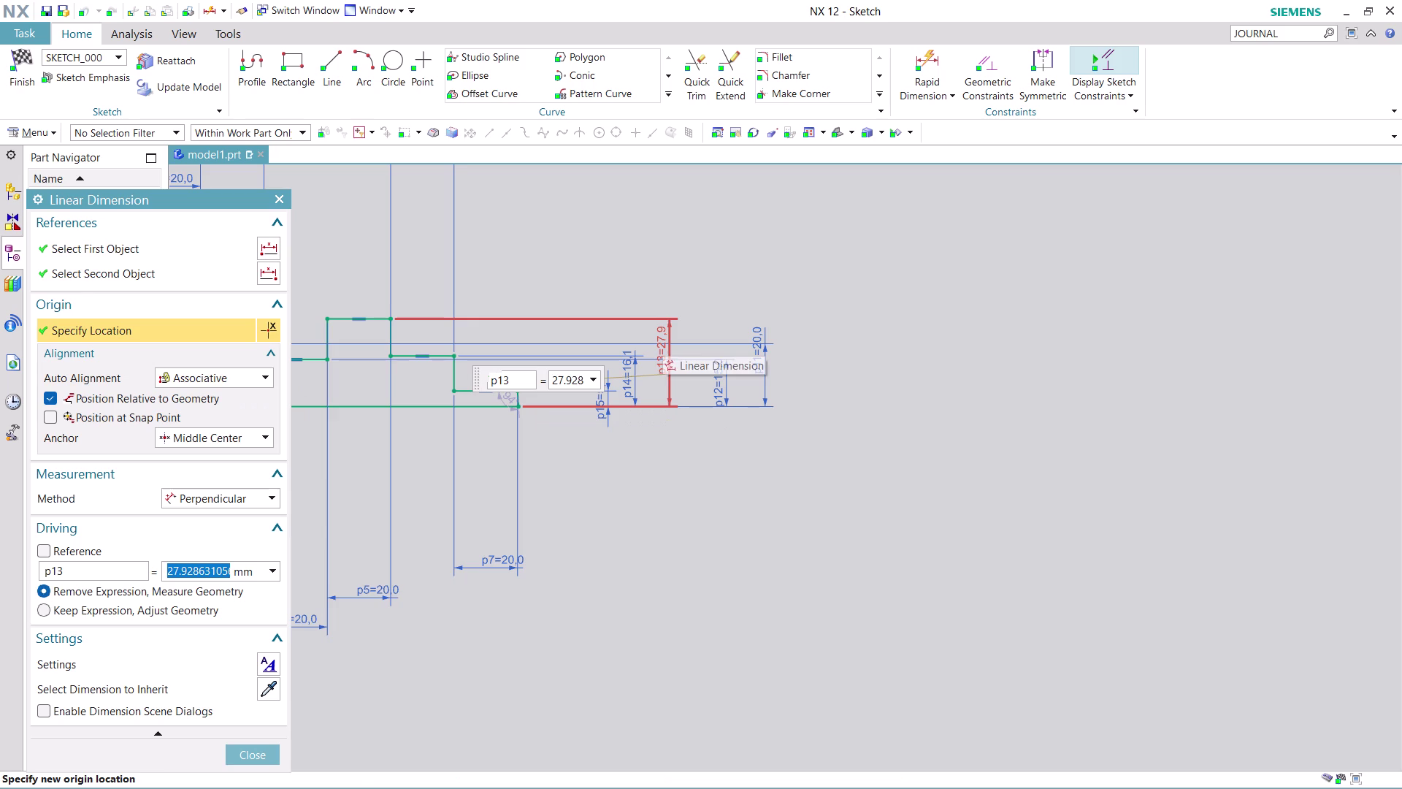
text(10)
key(Return)
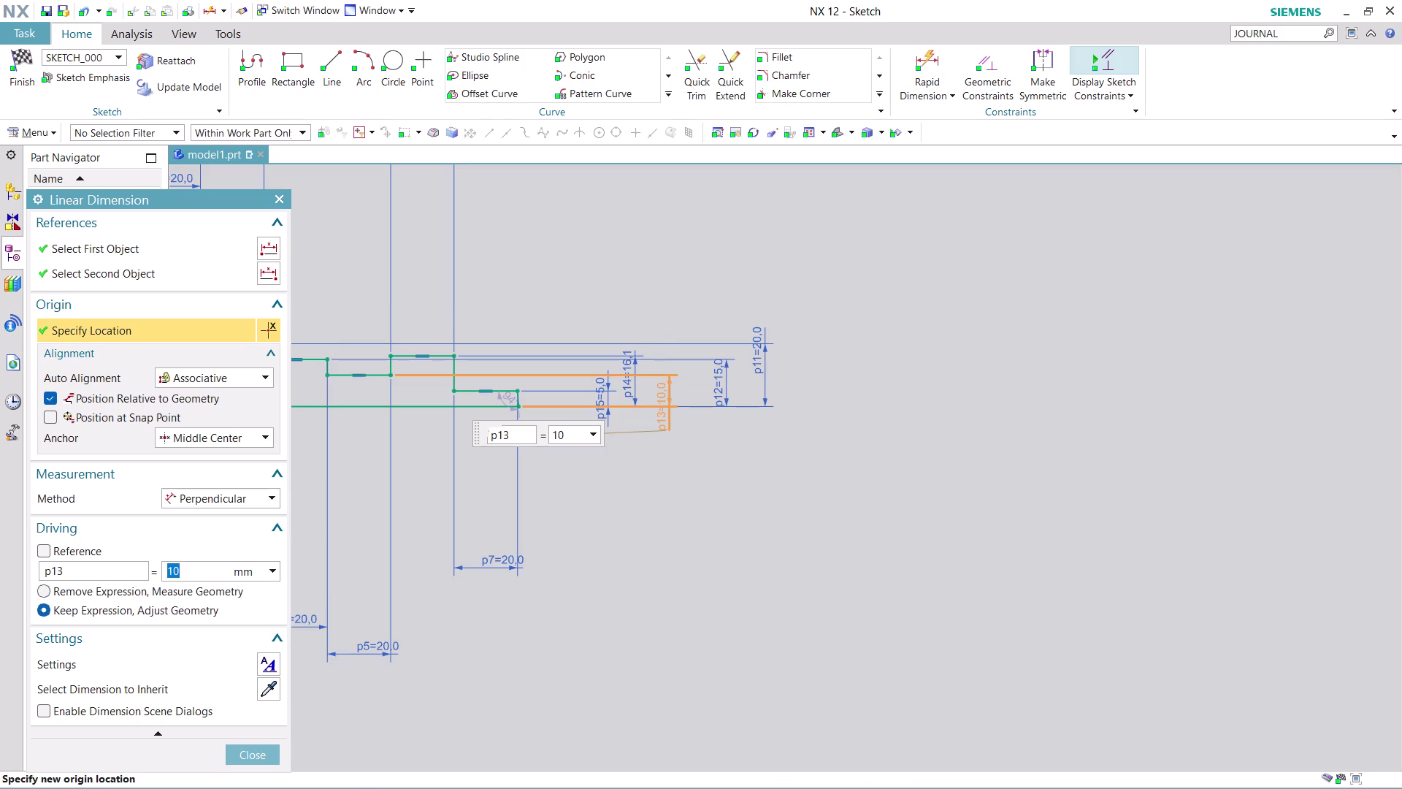
Set p14 to 5 mm and p15 to 2.5 mm, then close Linear Dimension.
double_click(628, 367)
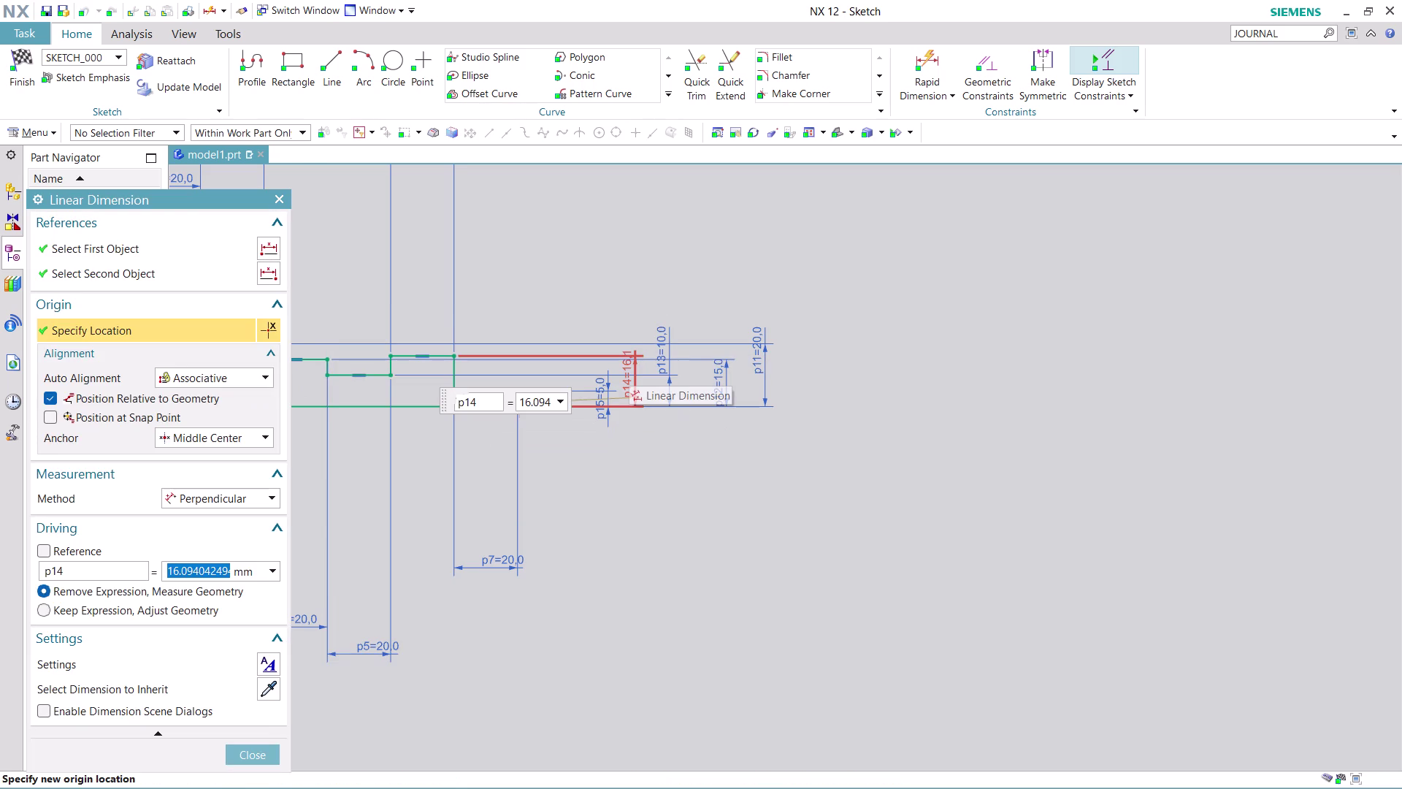
key(5)
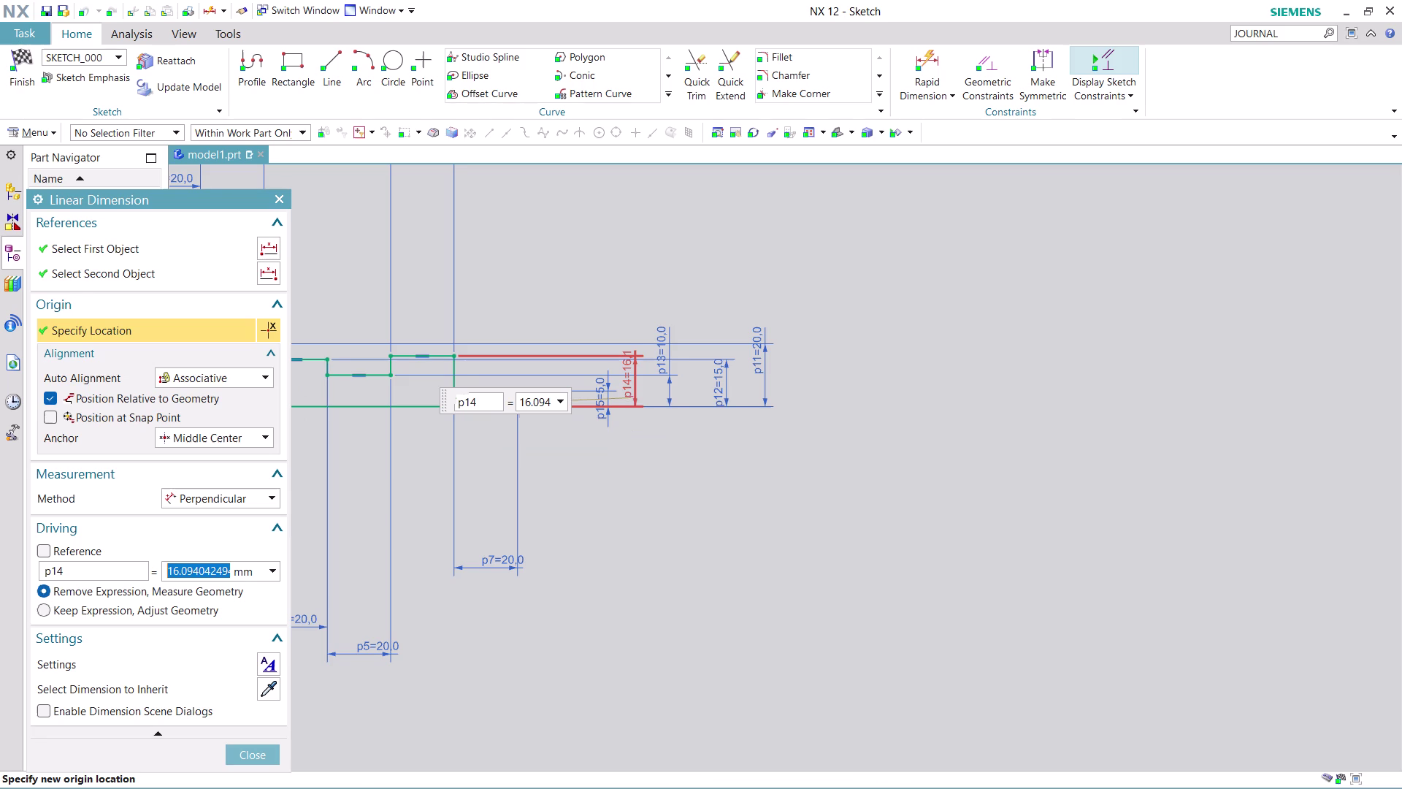
key(Return)
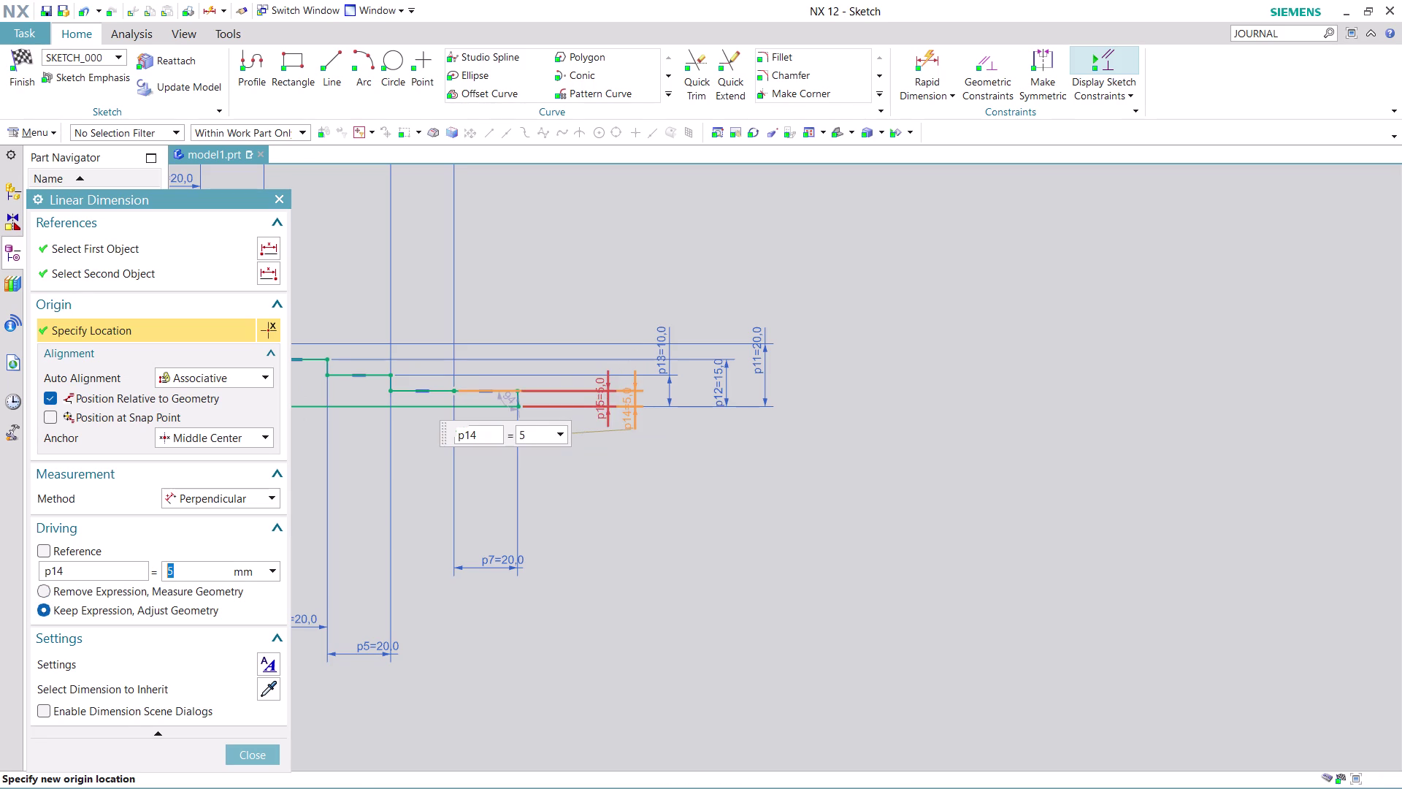
double_click(602, 397)
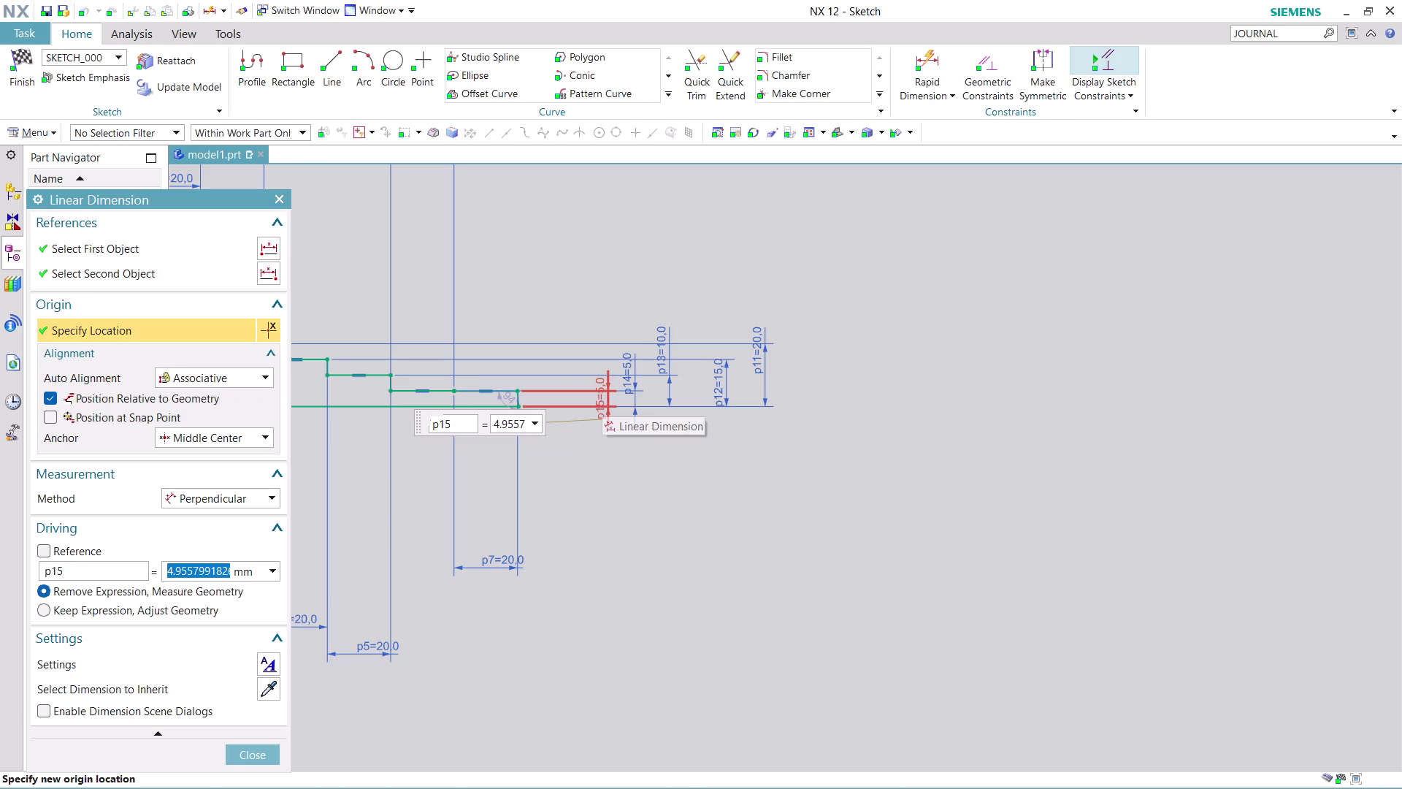
text(2.5)
key(Return)
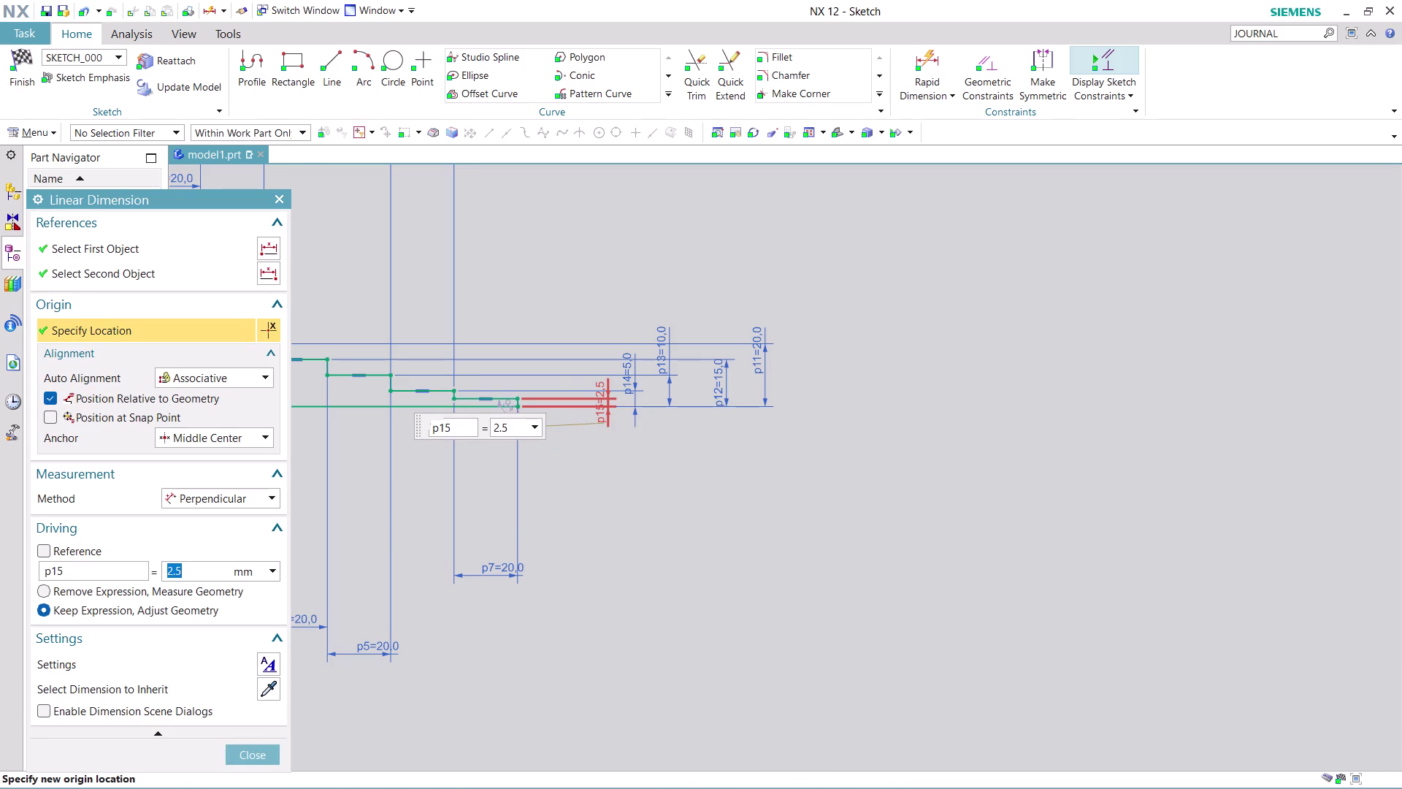
click(270, 751)
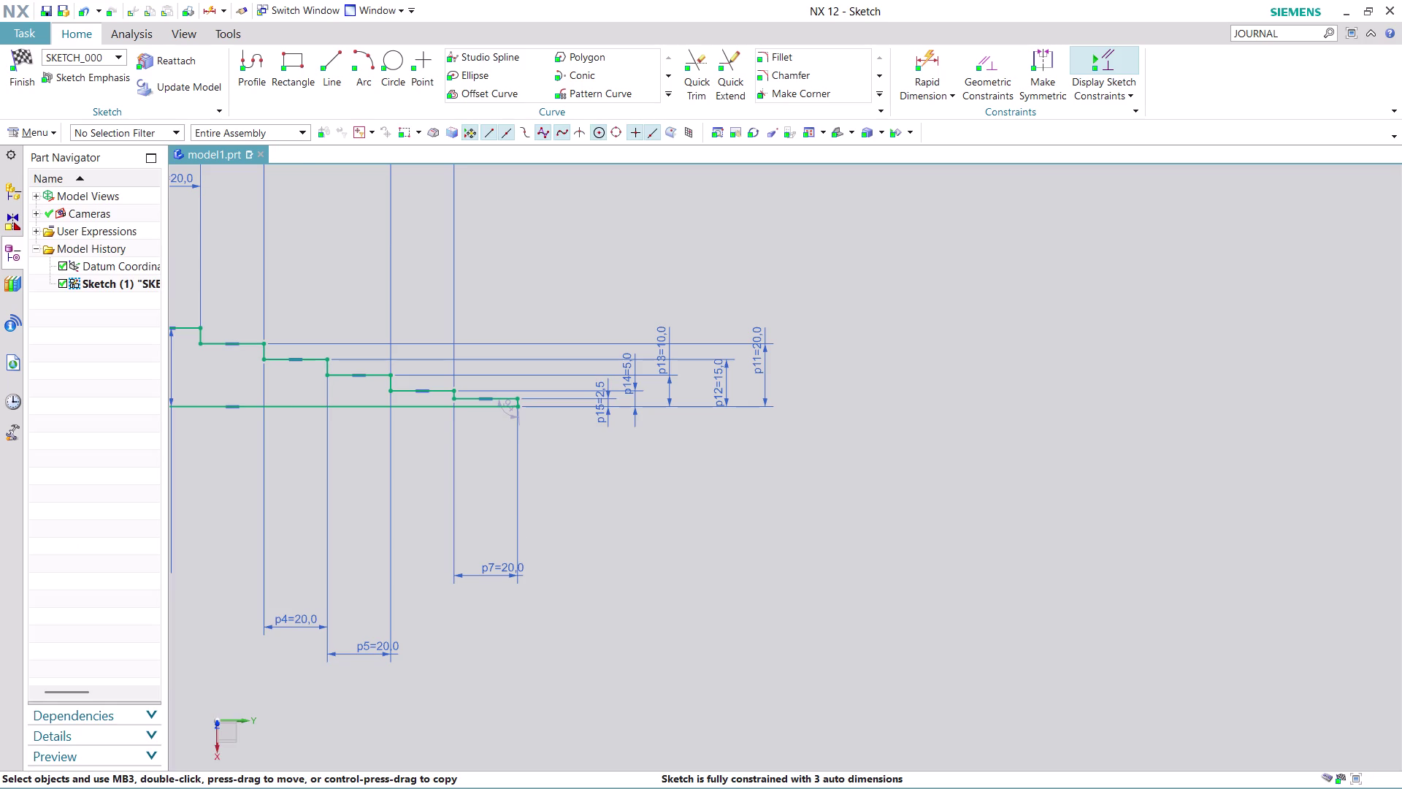
Constrain the profile's bottom line (Line18) to the sketch origin, picked via QuickPick.
middle_drag(662, 469, 1136, 529)
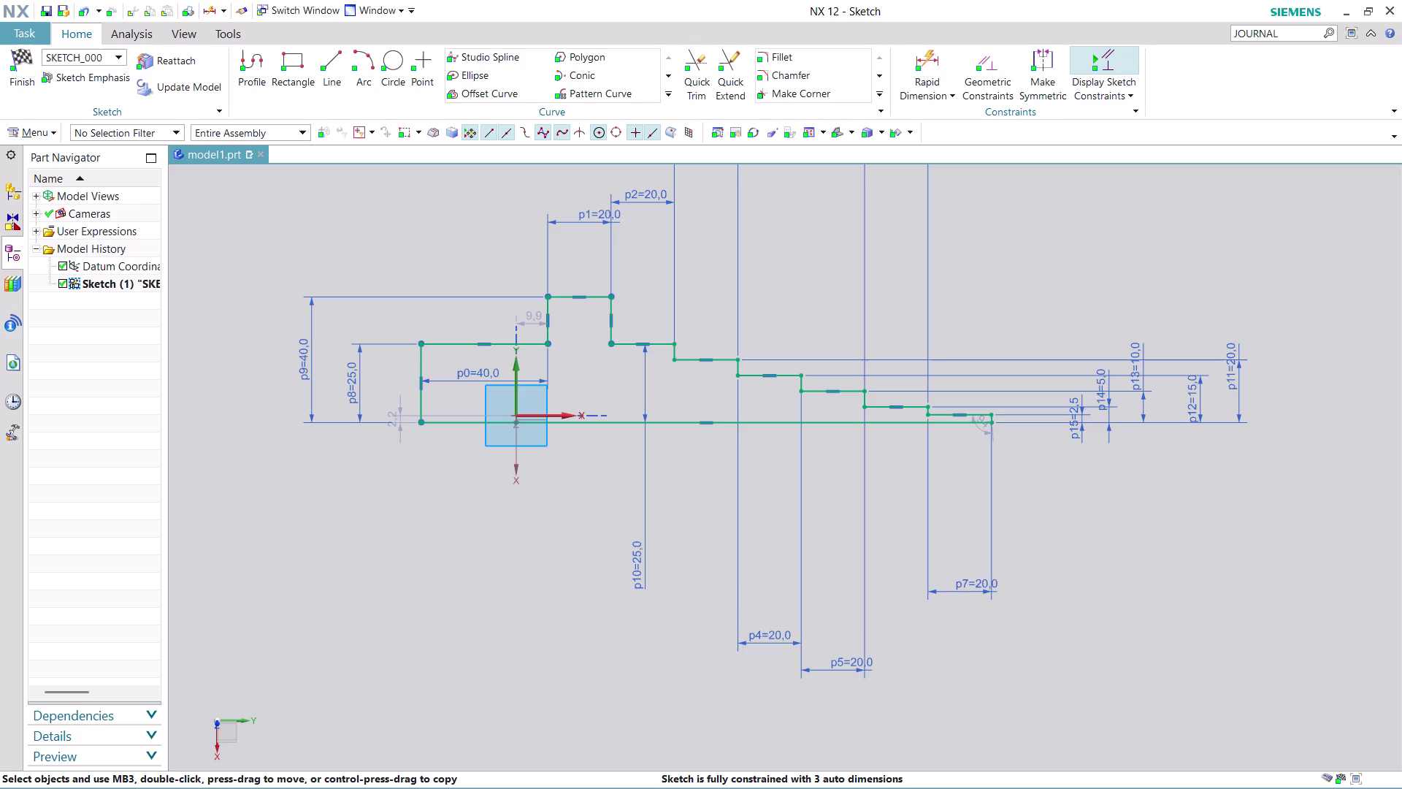
click(615, 424)
click(728, 446)
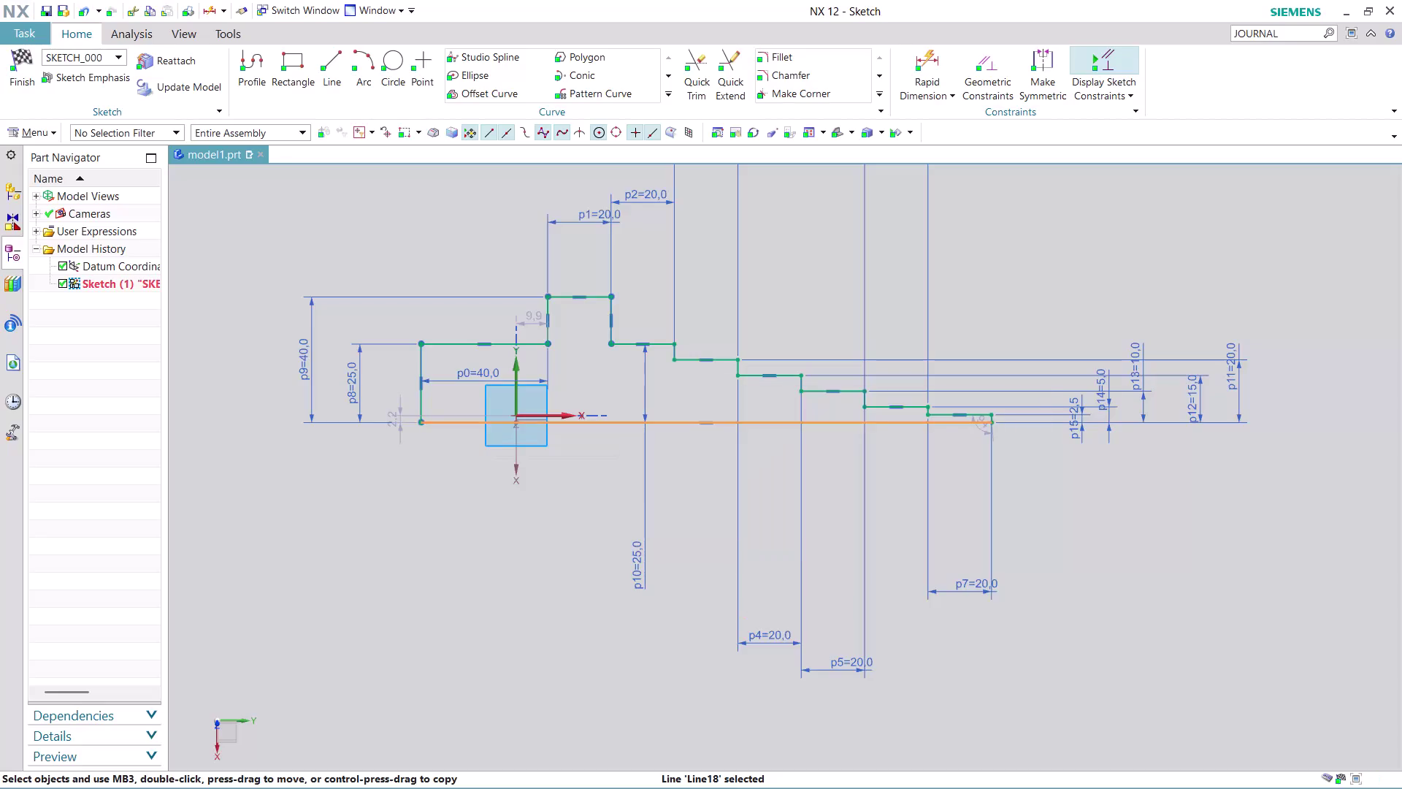
click(516, 414)
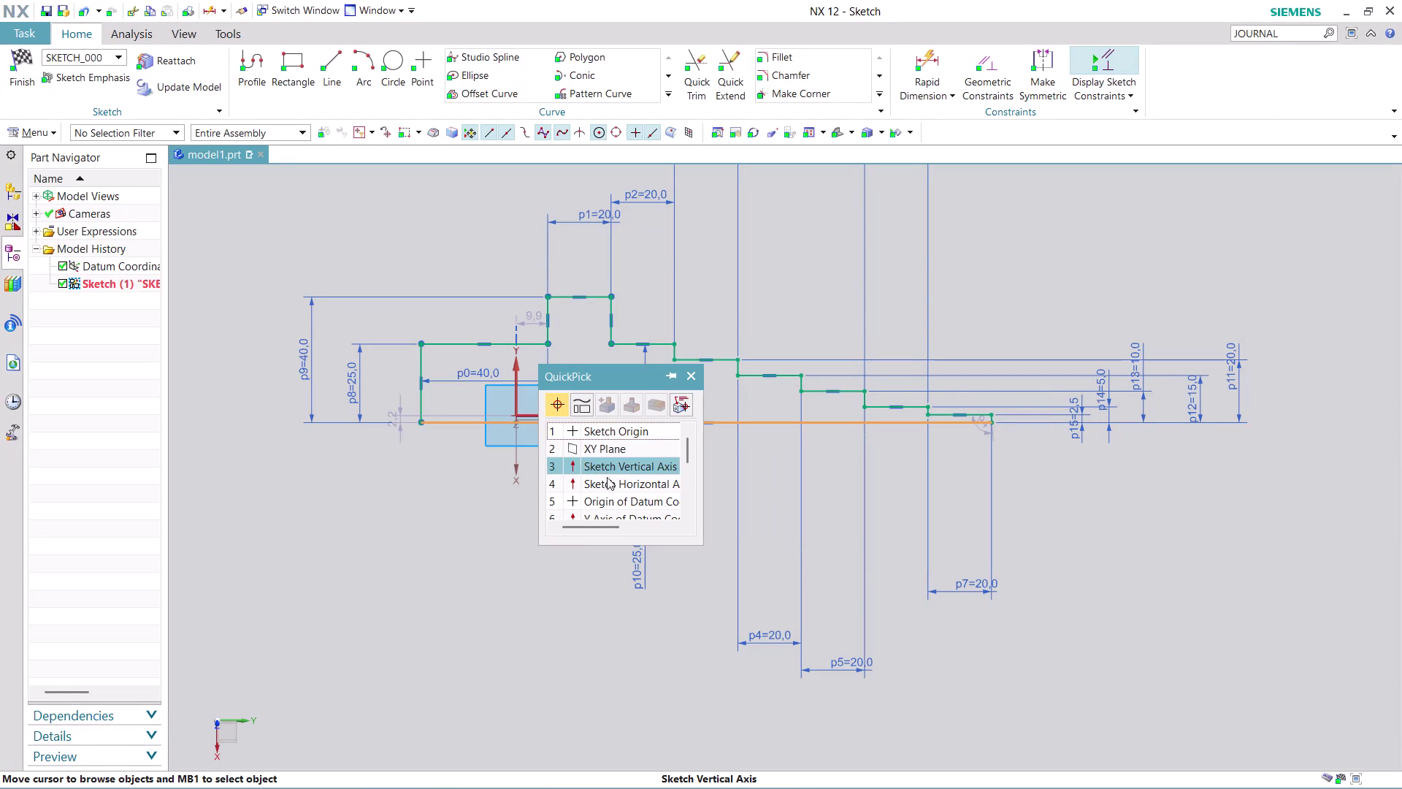
scroll(down, 3)
scroll(up, 3)
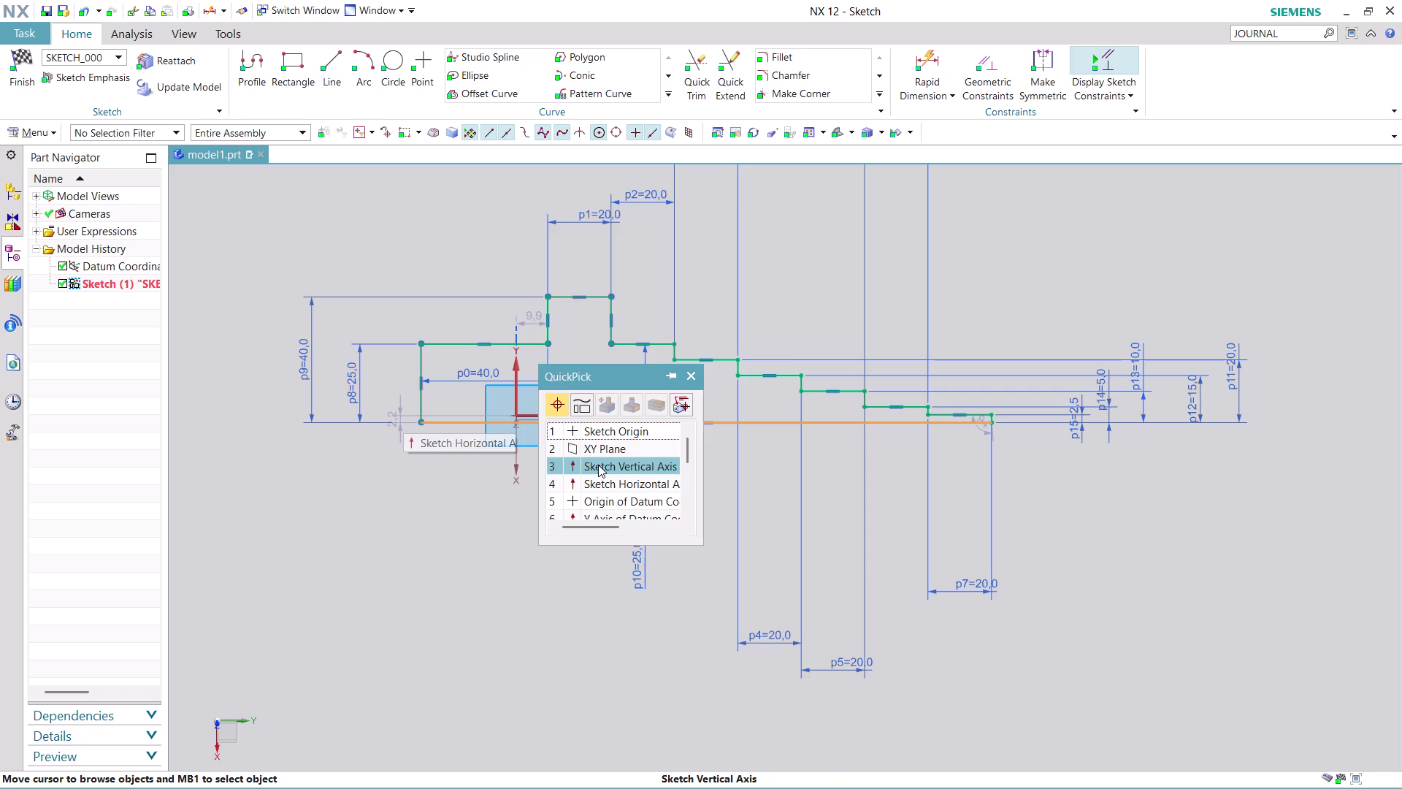
click(617, 432)
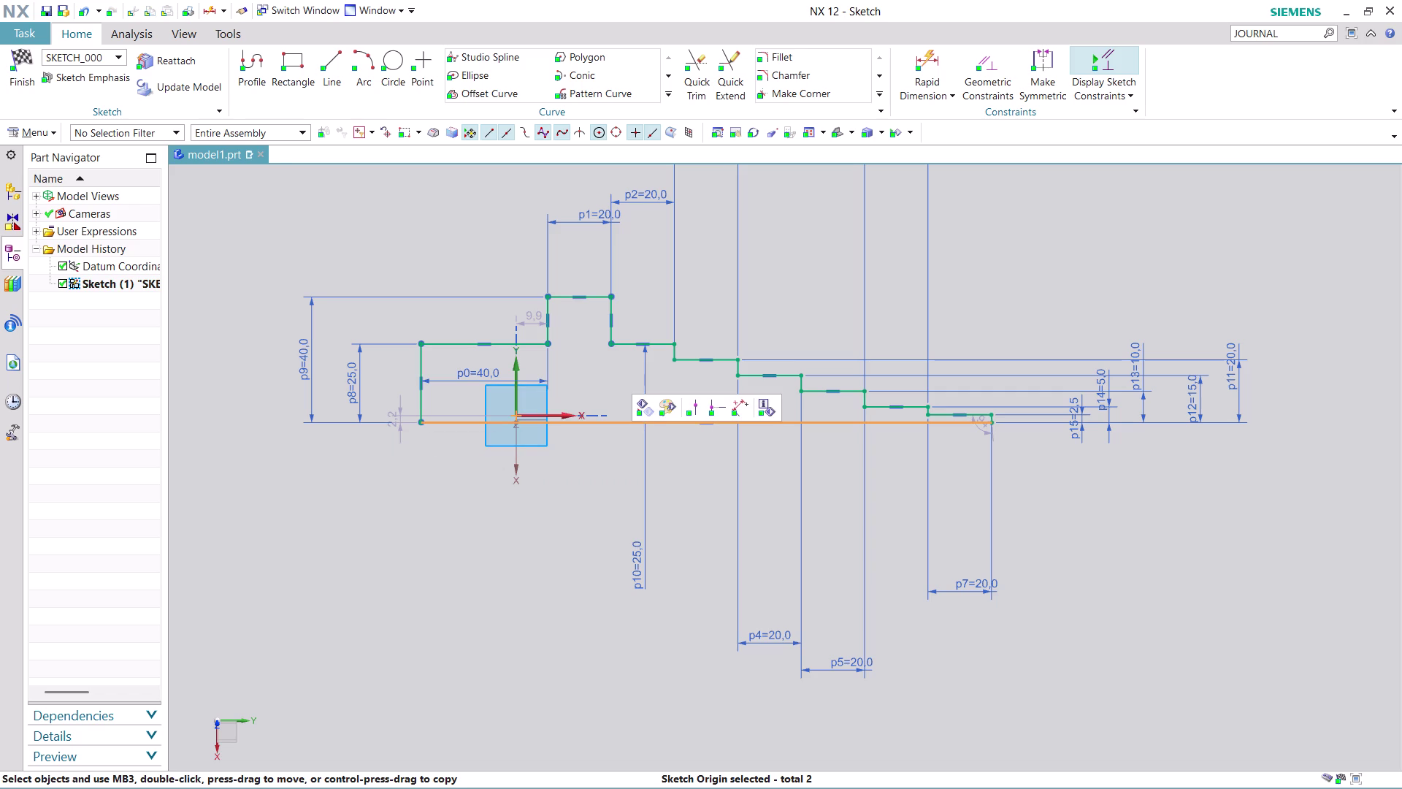
click(714, 406)
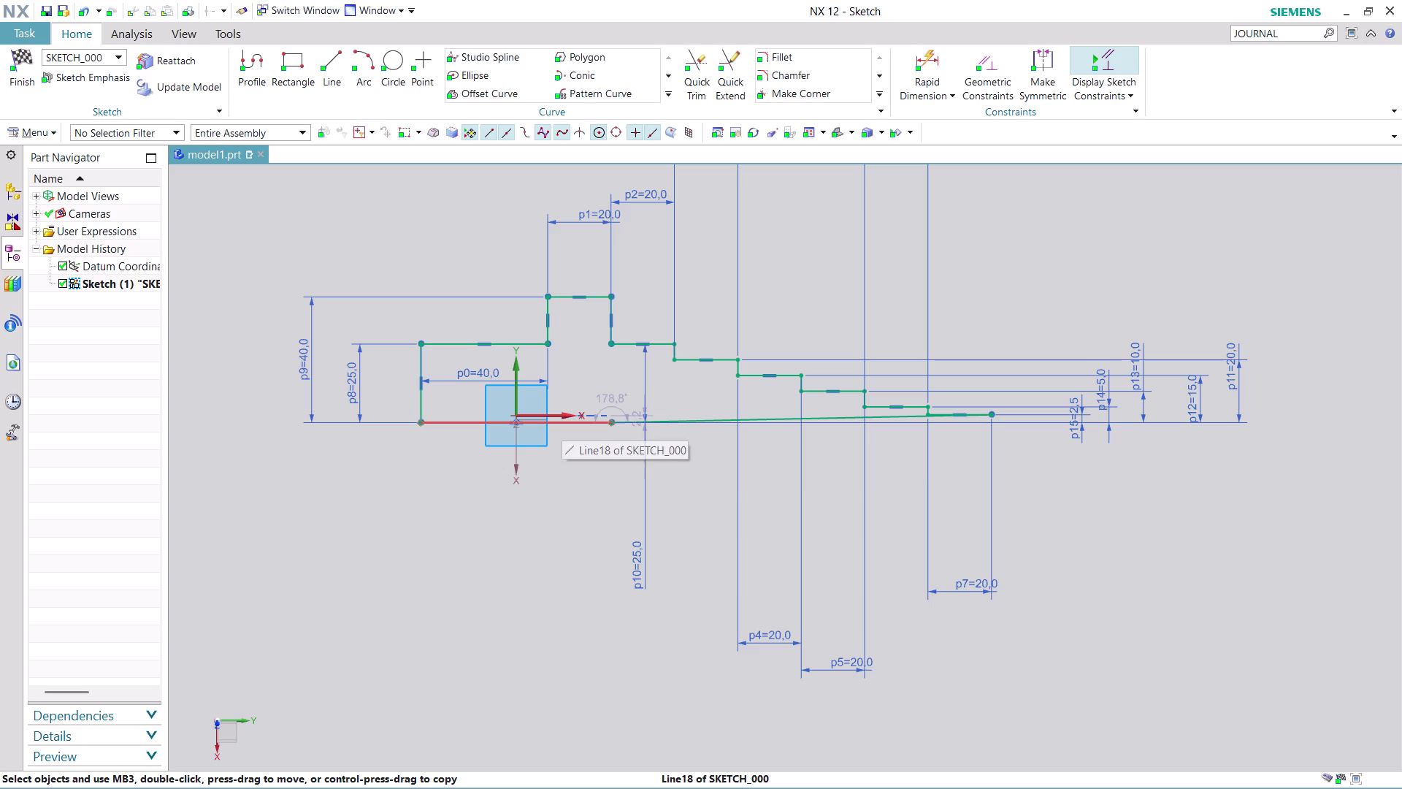
Make the lower-left corner coincident with the sketch origin.
click(611, 423)
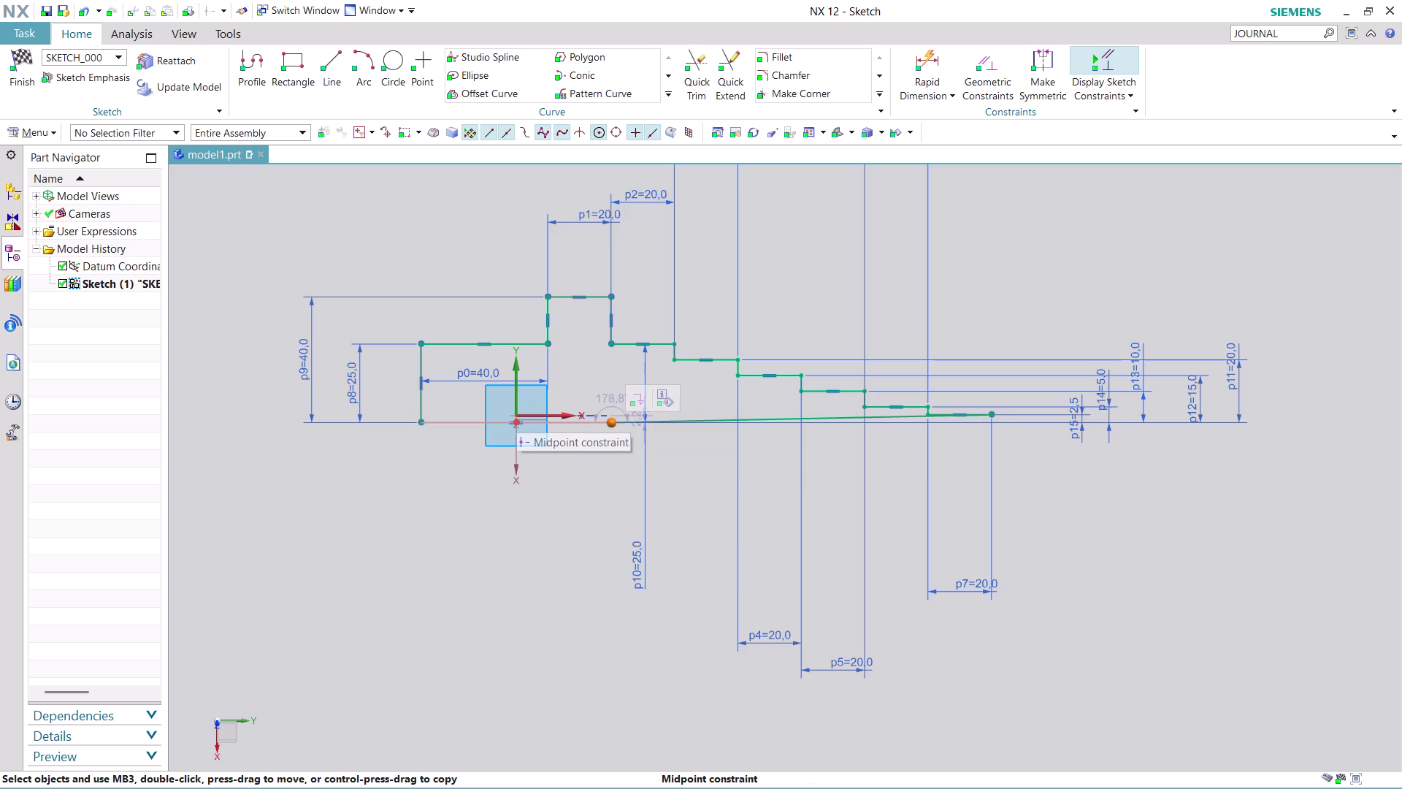
click(515, 415)
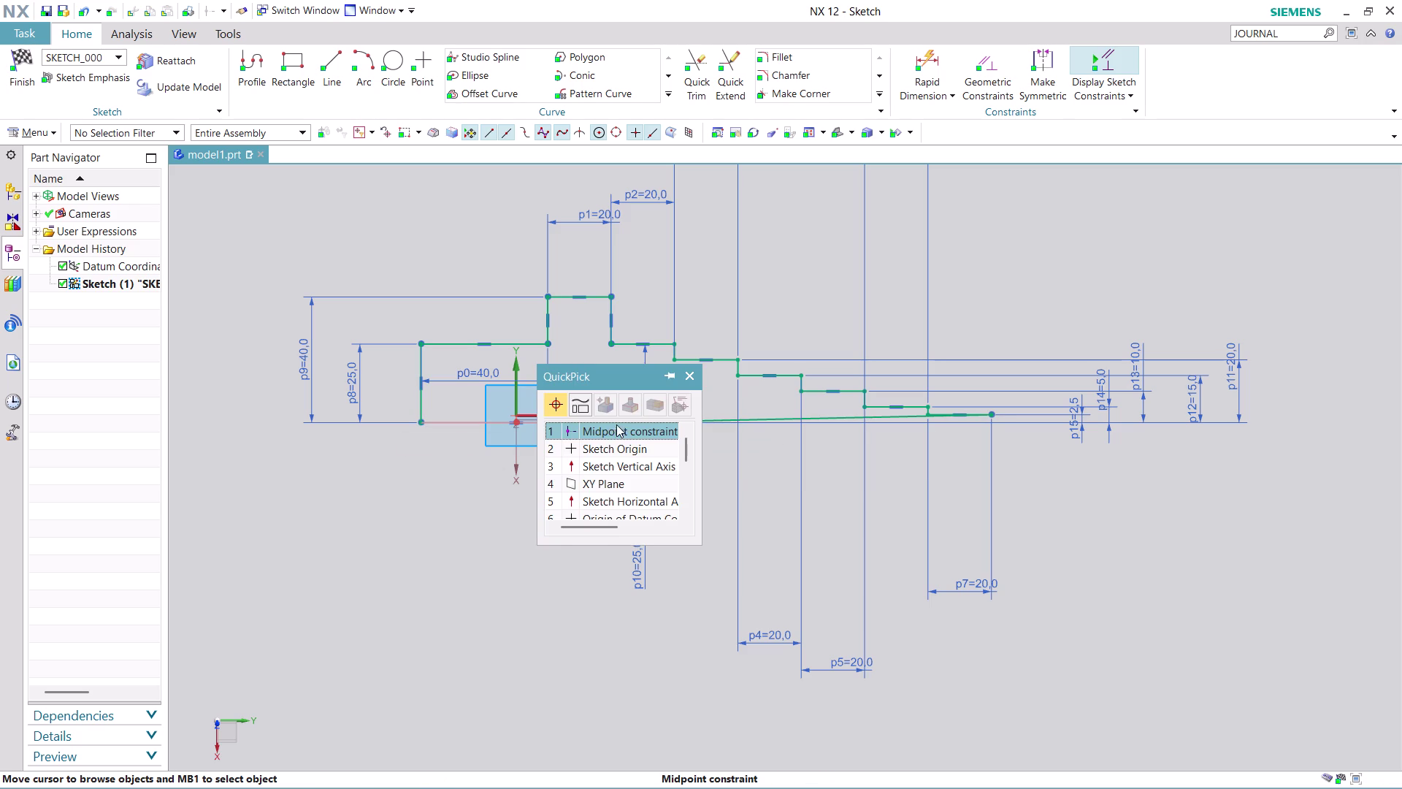
click(621, 441)
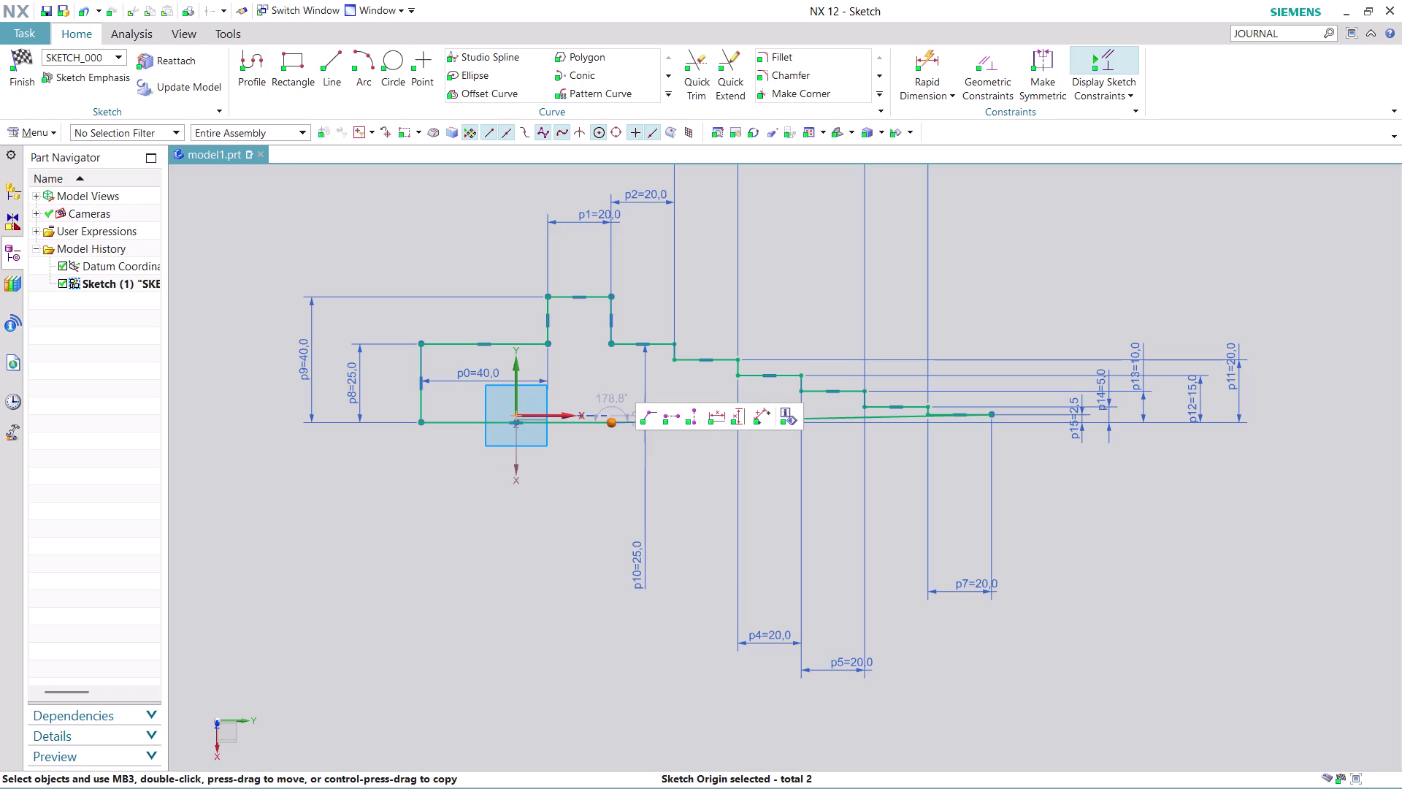
click(653, 415)
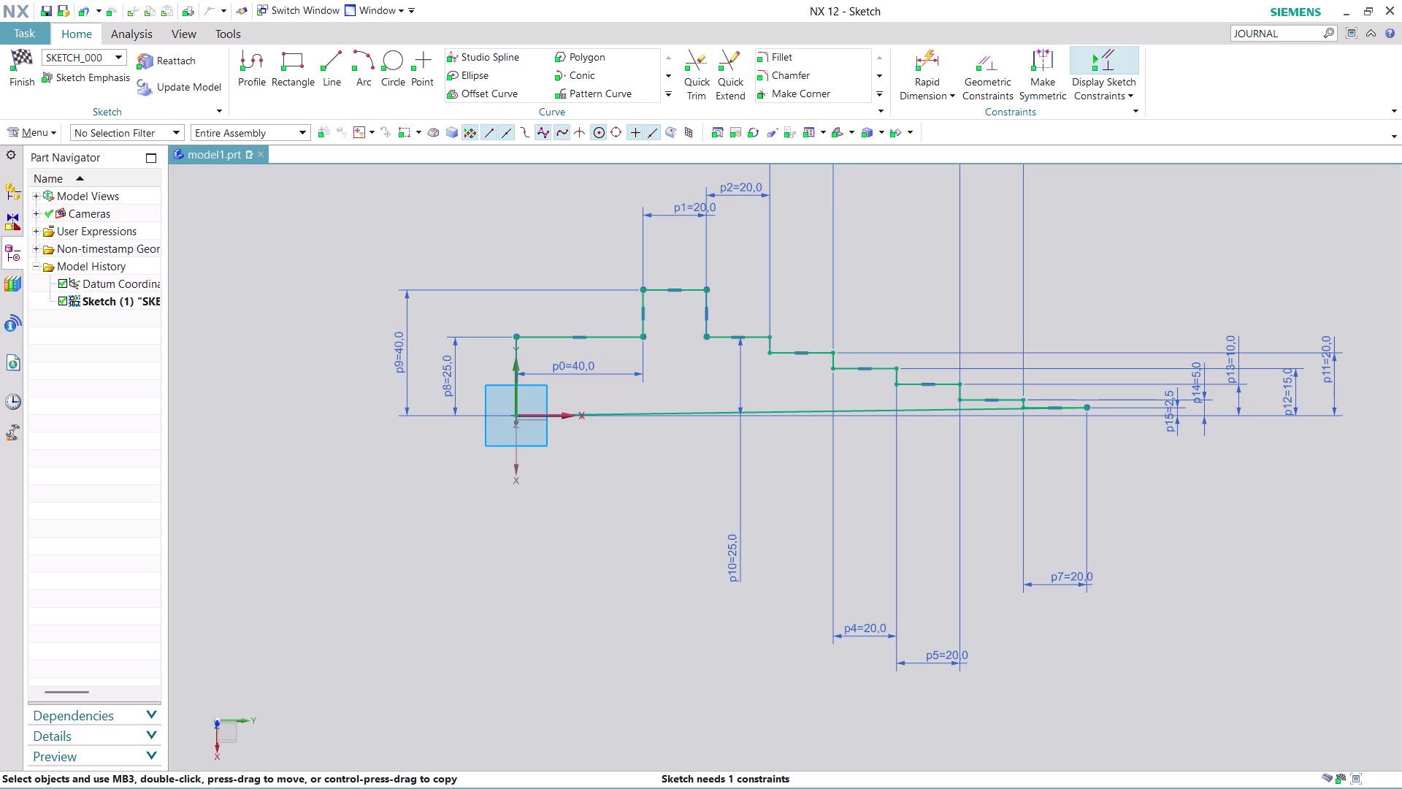
Undo the last two constraint changes to restore the profile.
key(ctrl+z)
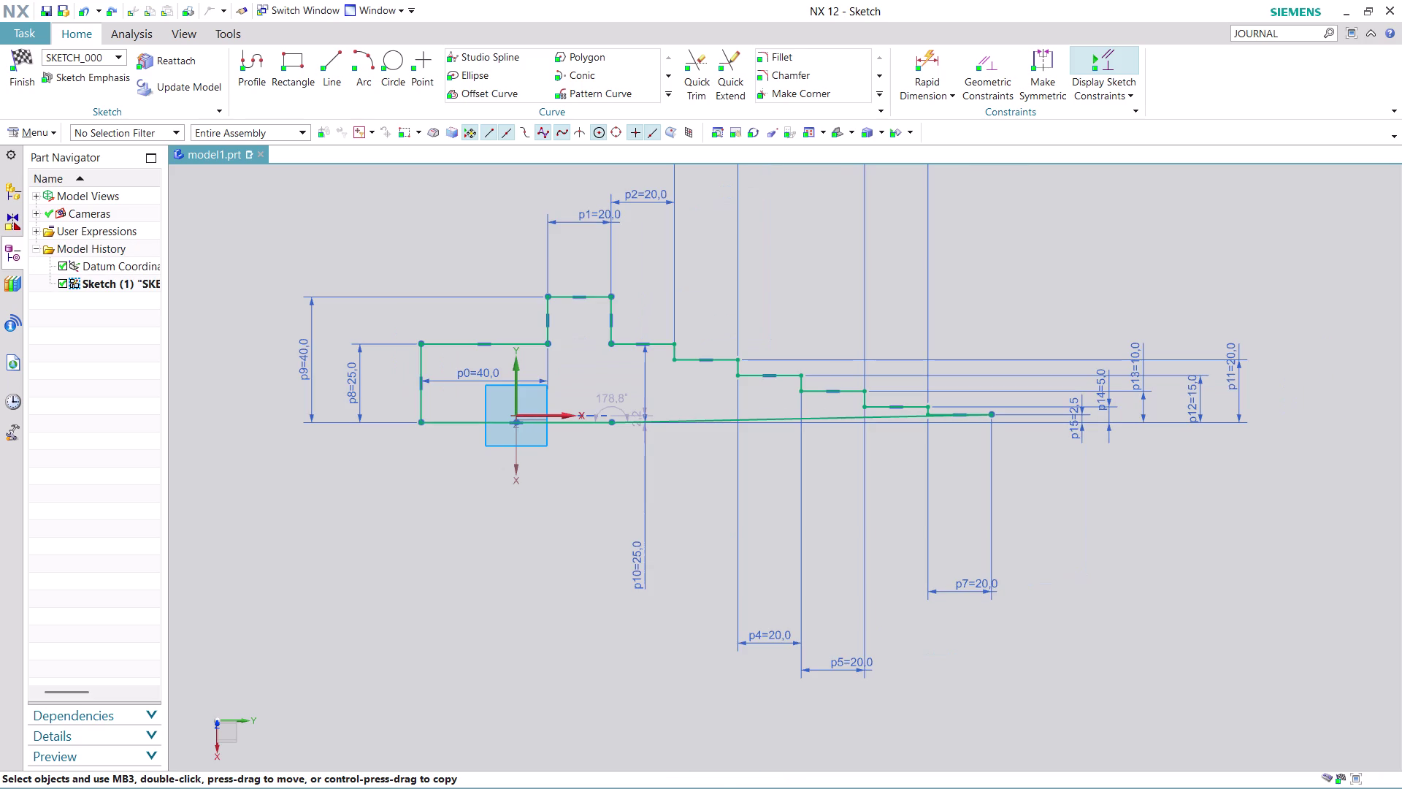
scroll(up, 3)
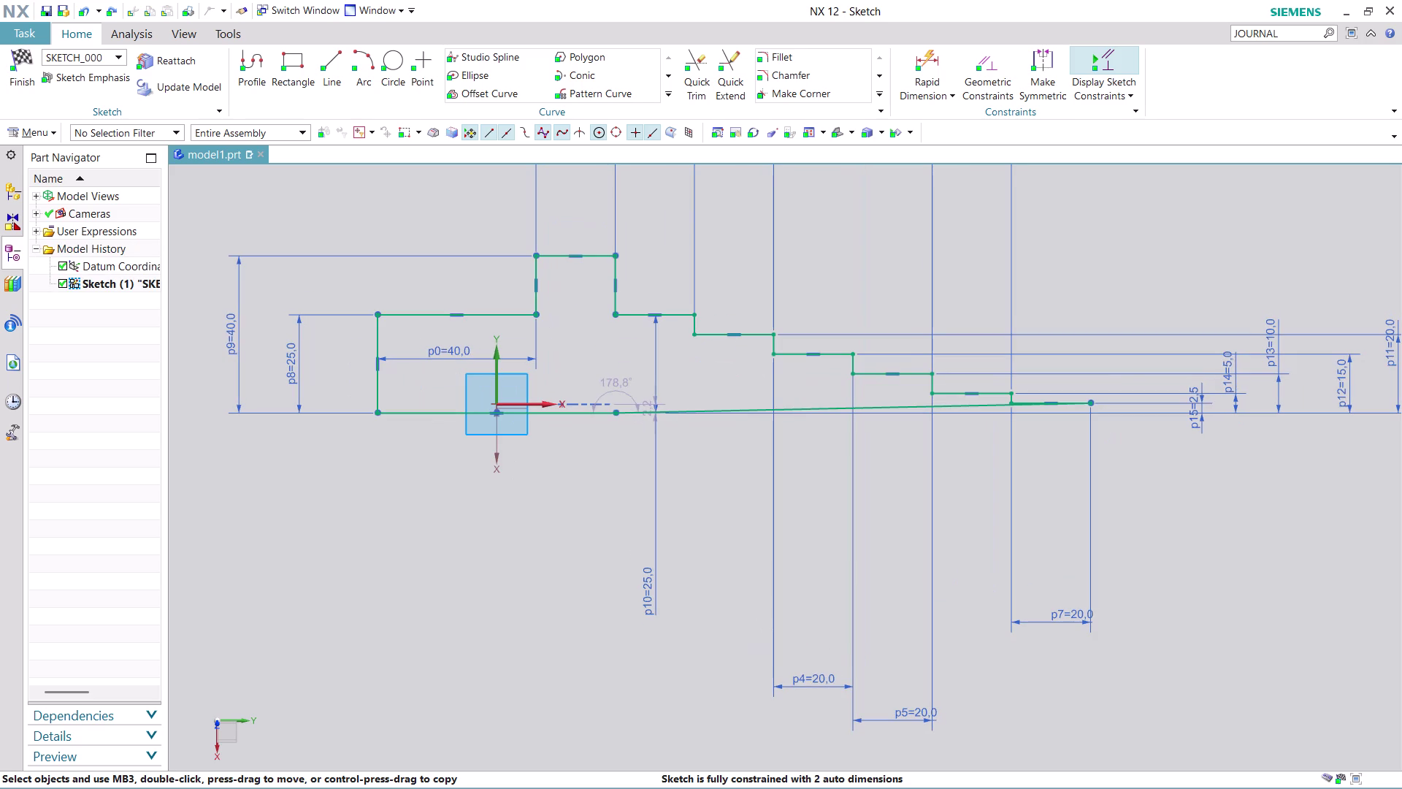
key(ctrl+z)
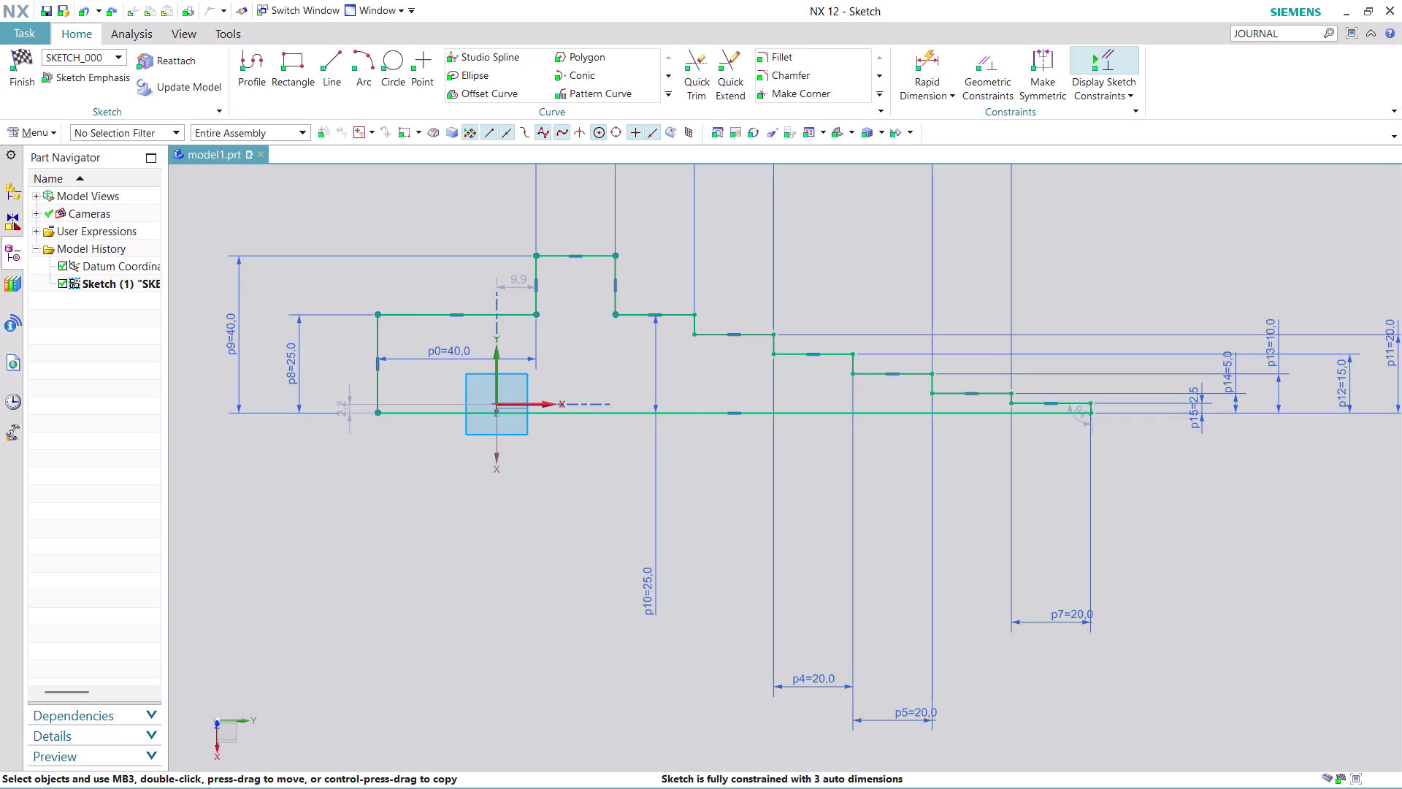
Make the bottom line collinear with the sketch origin's horizontal axis and finish the sketch.
click(635, 412)
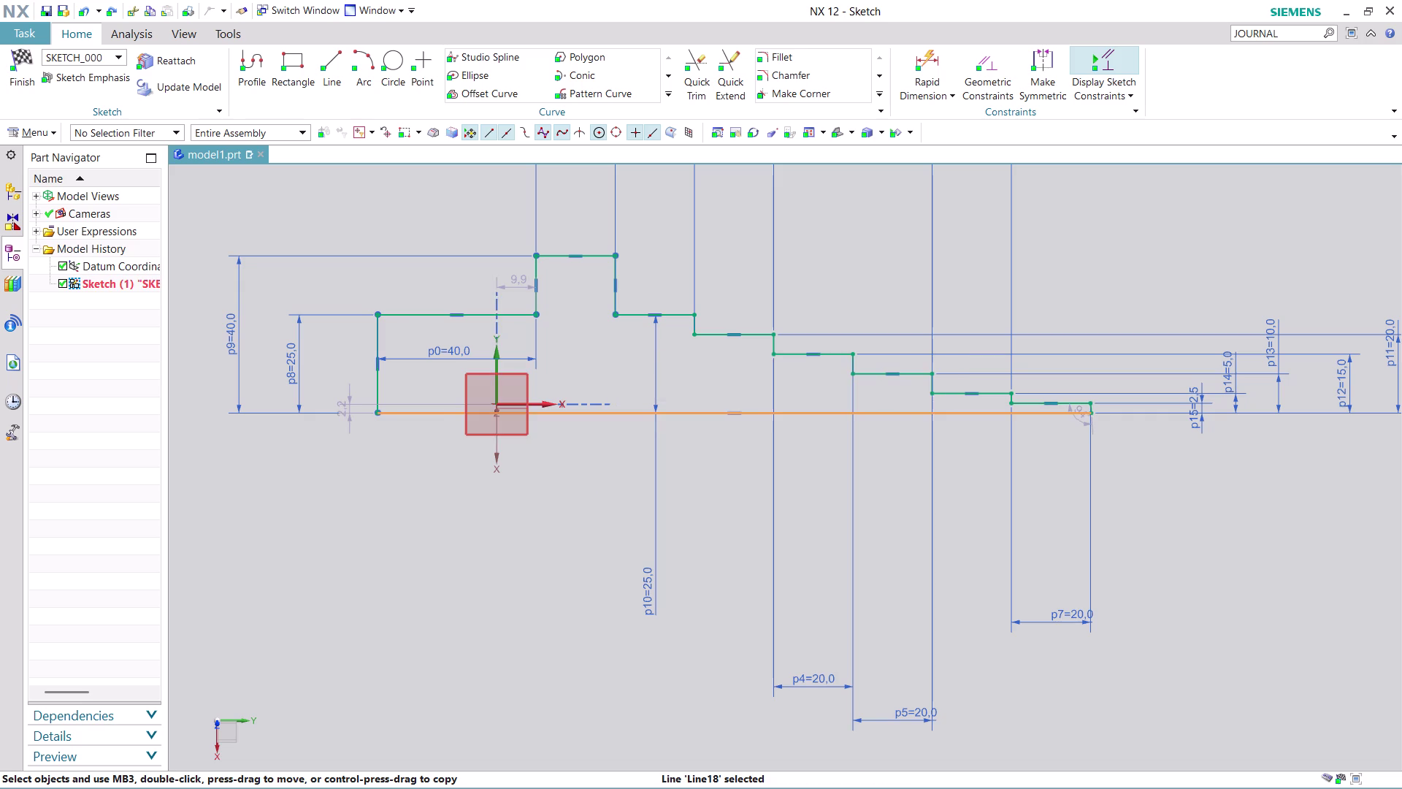
click(497, 404)
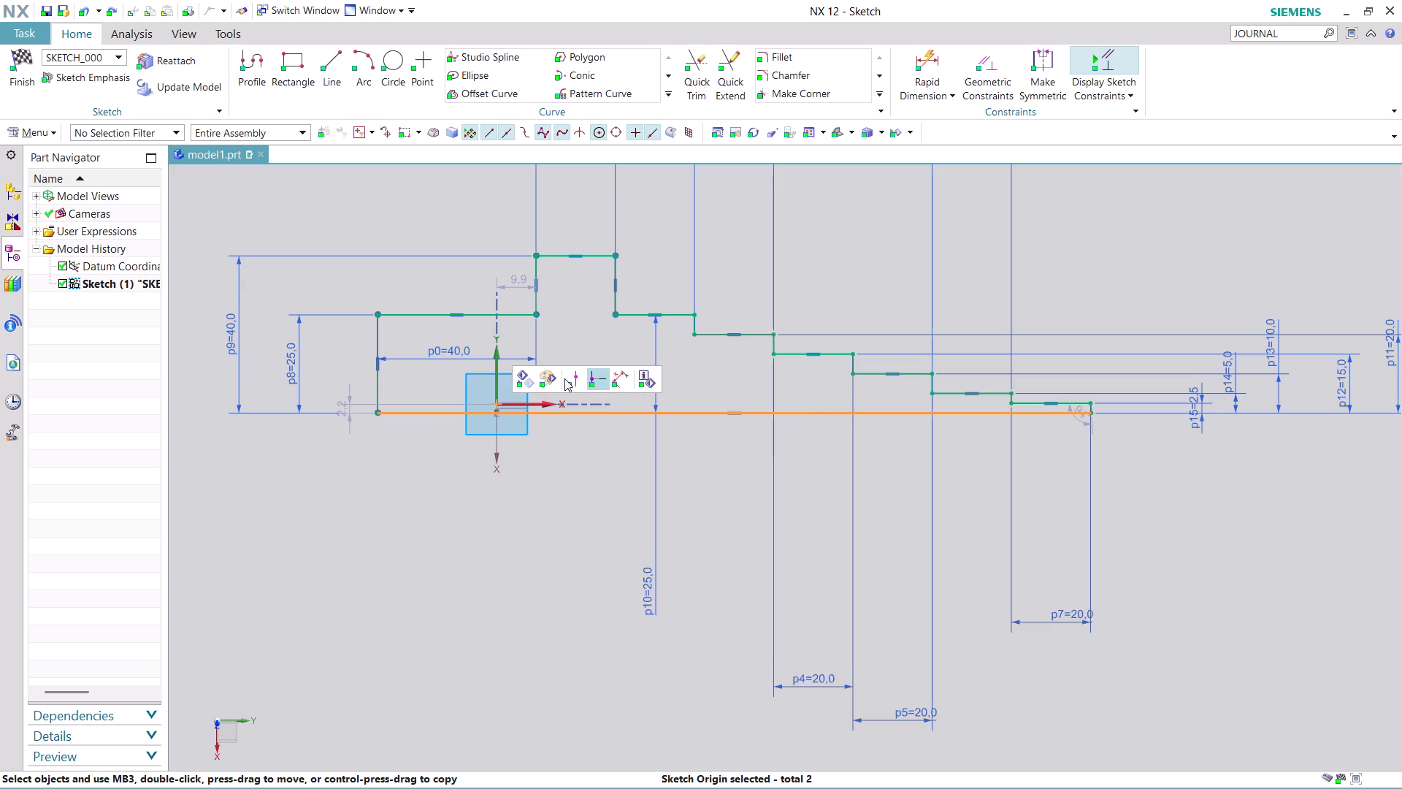
click(578, 379)
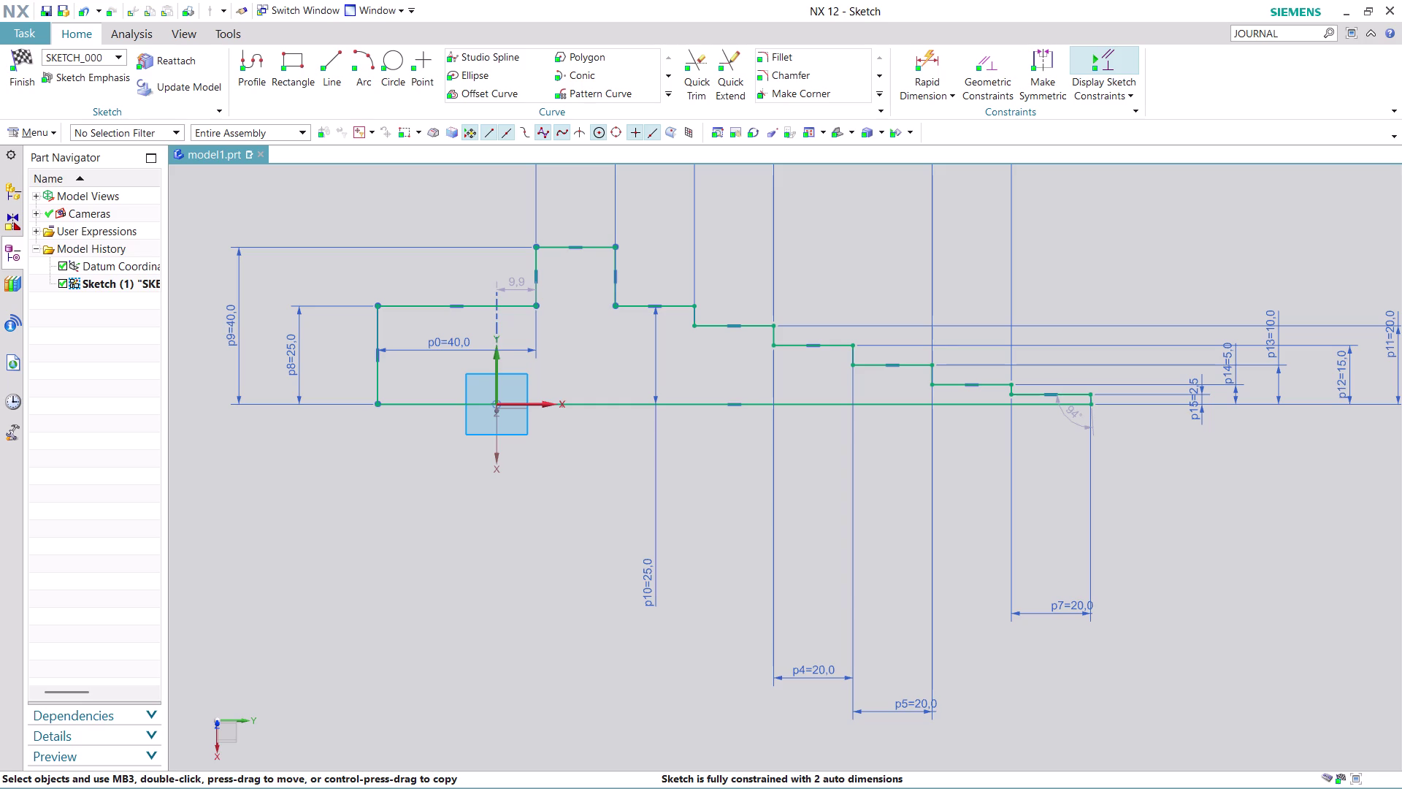
click(29, 71)
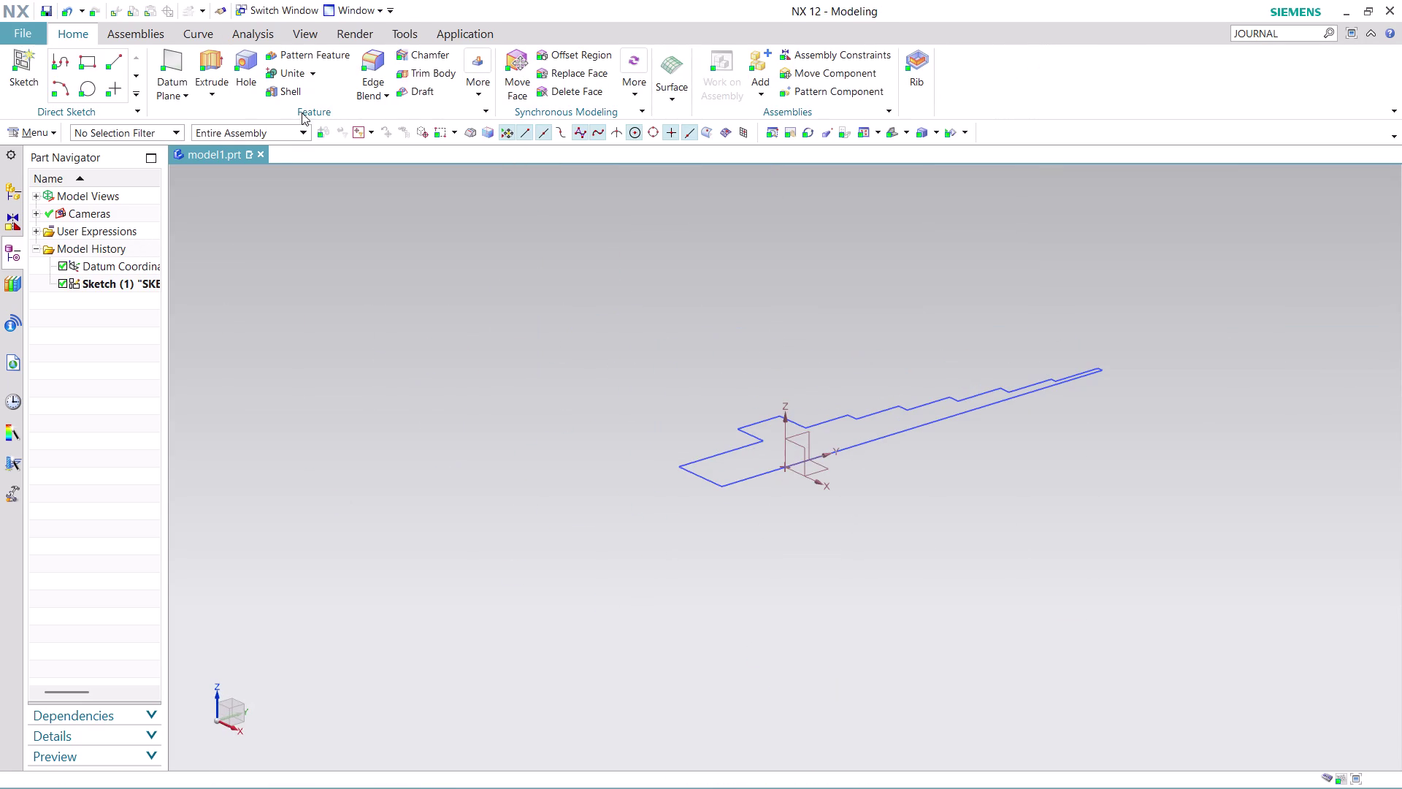
Finish the sketch and start a Revolve using Region Boundary Curves on the shaft profile.
click(210, 54)
click(218, 94)
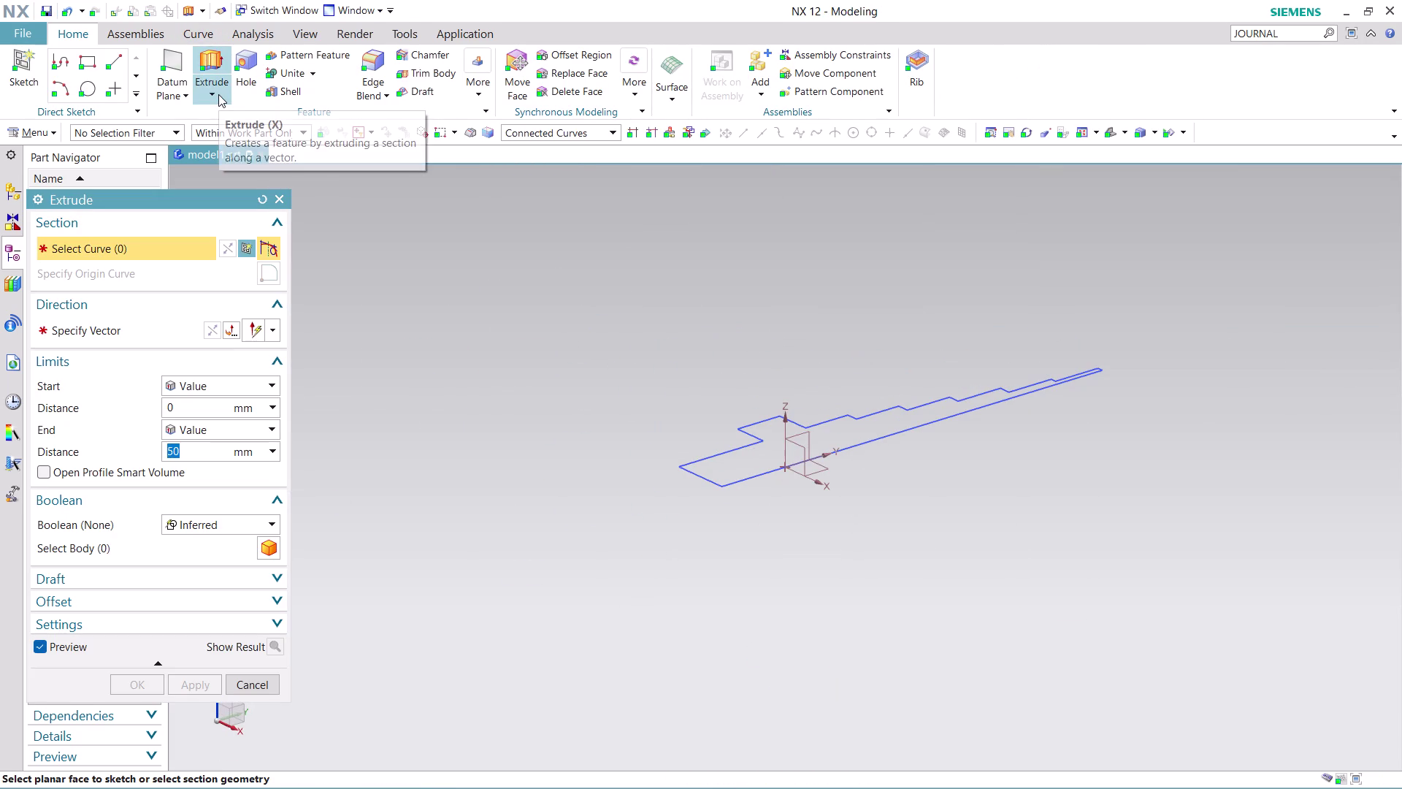
click(242, 131)
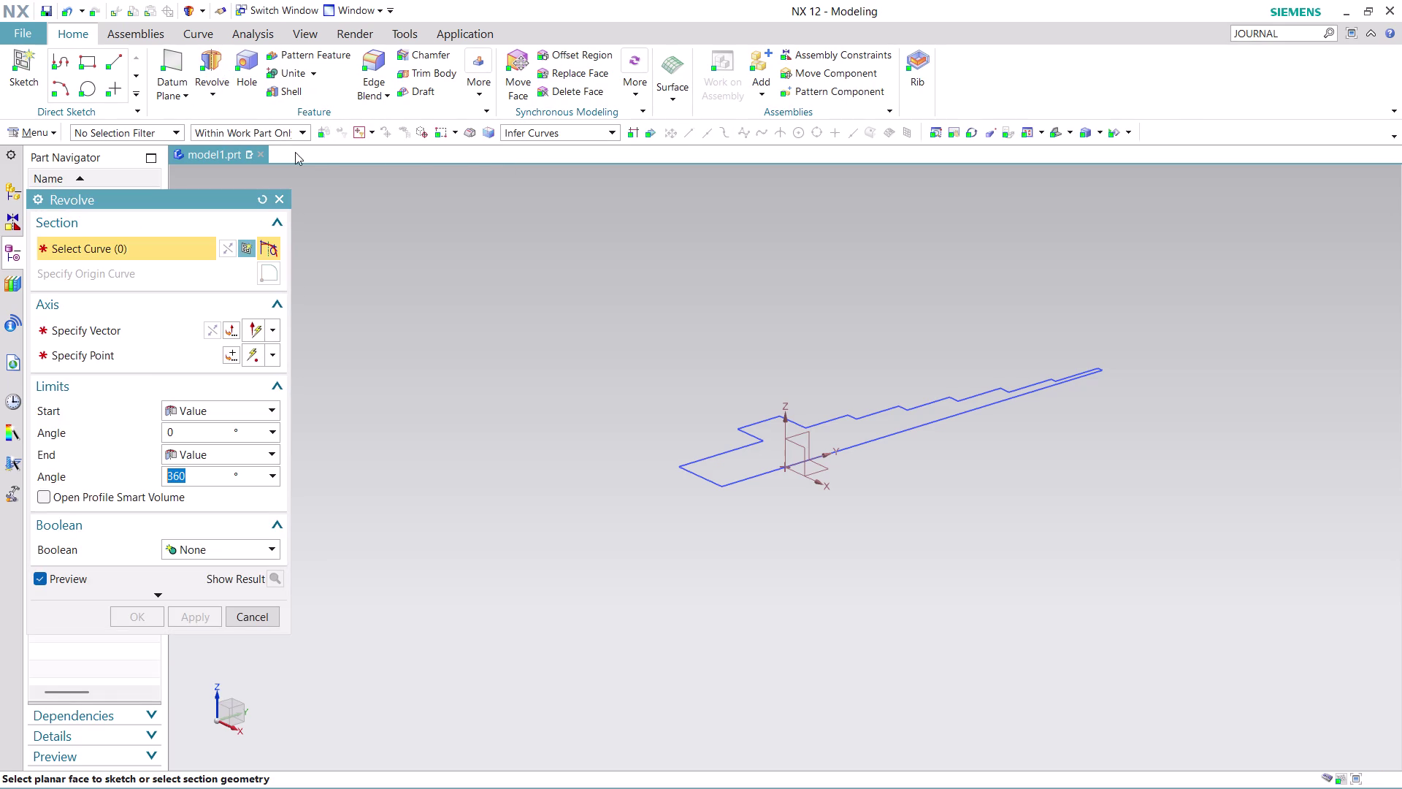
click(602, 133)
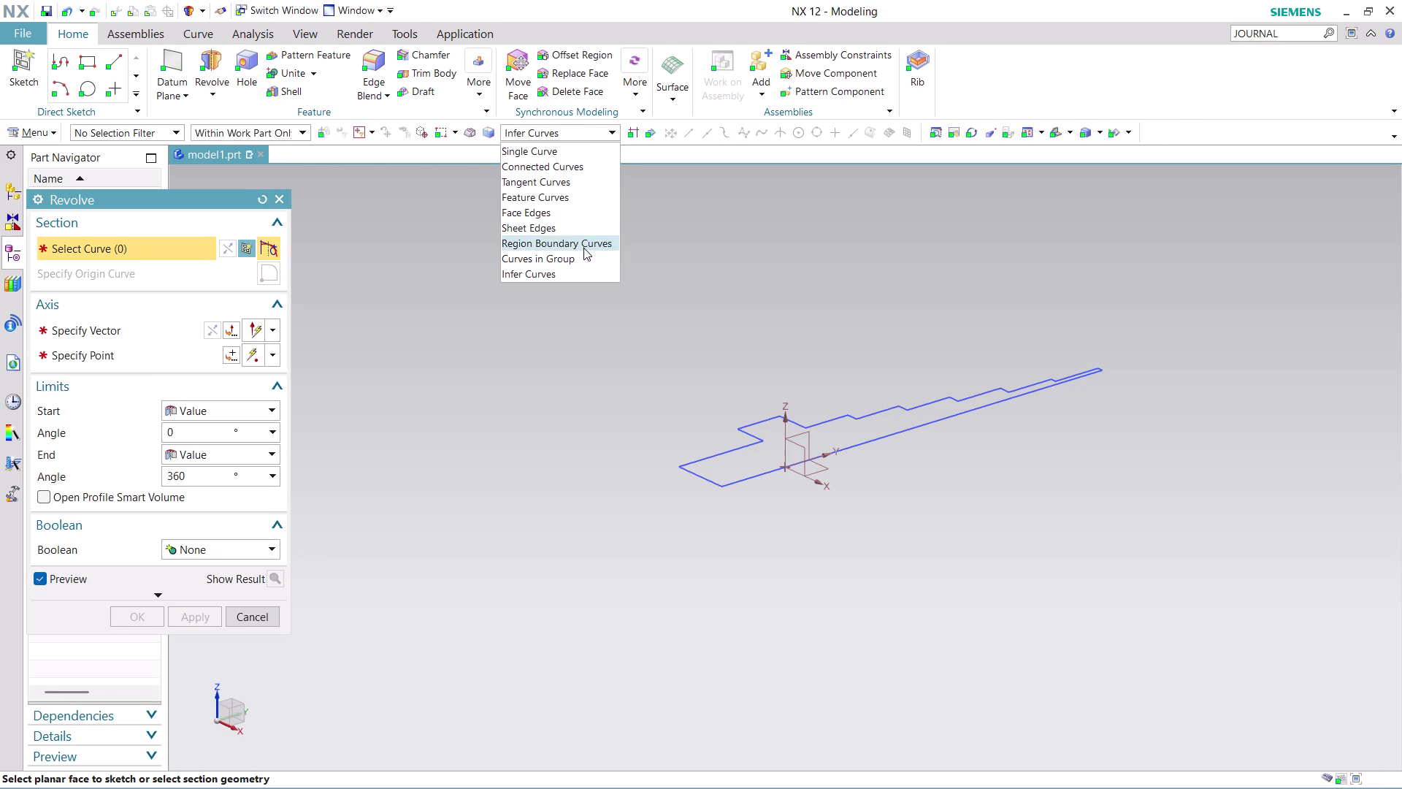
click(584, 248)
click(733, 472)
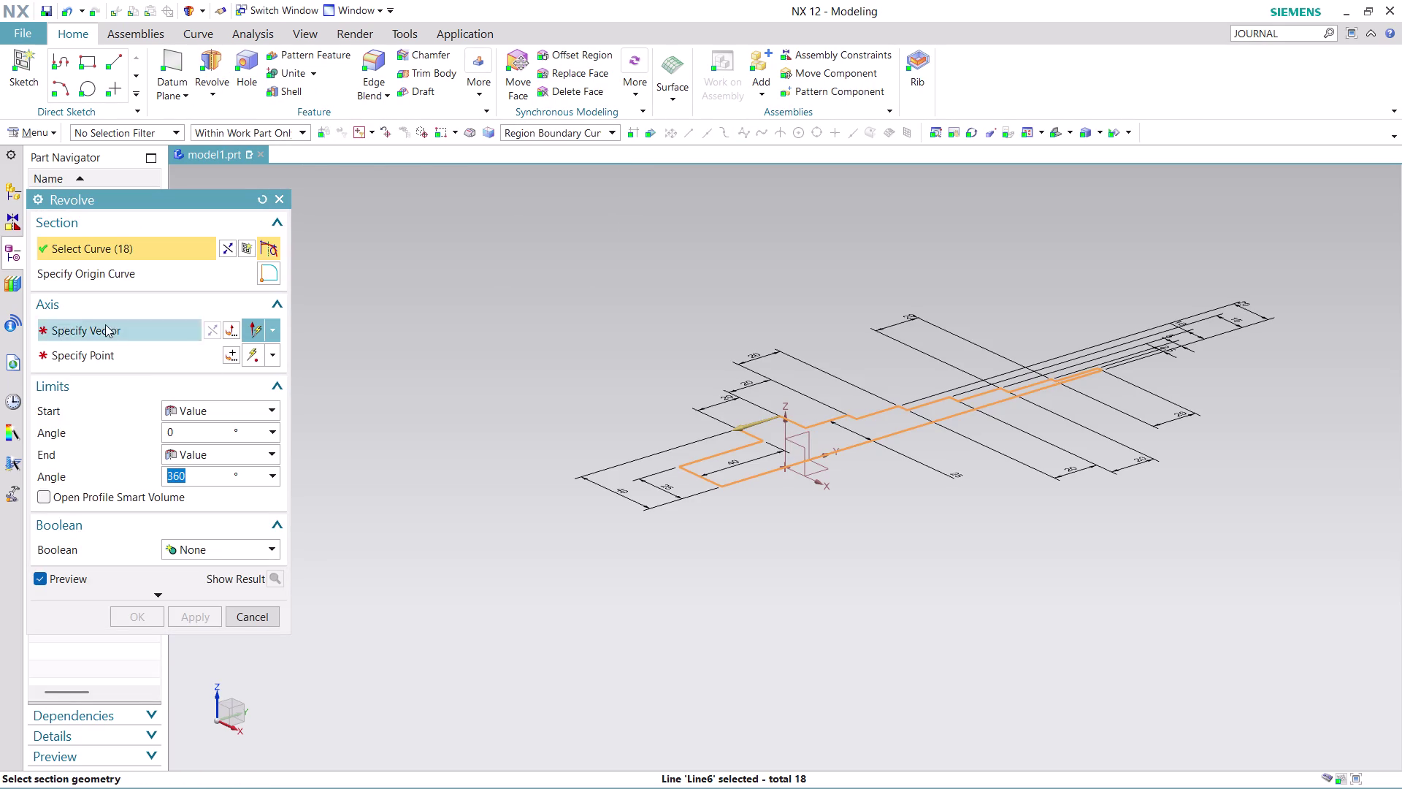
Revolve the profile 360° about the horizontal X-axis through the sketch origin.
click(108, 322)
click(816, 456)
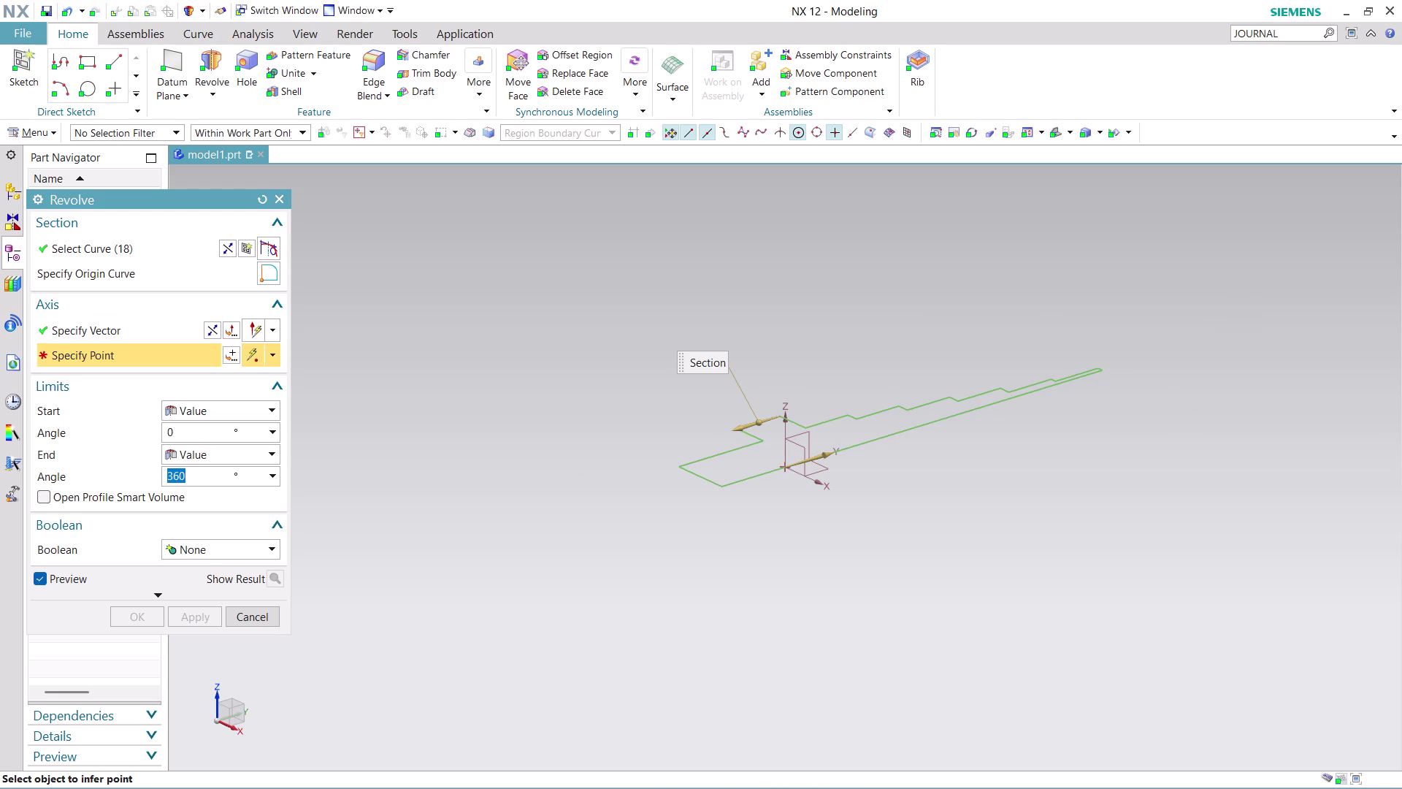
click(784, 467)
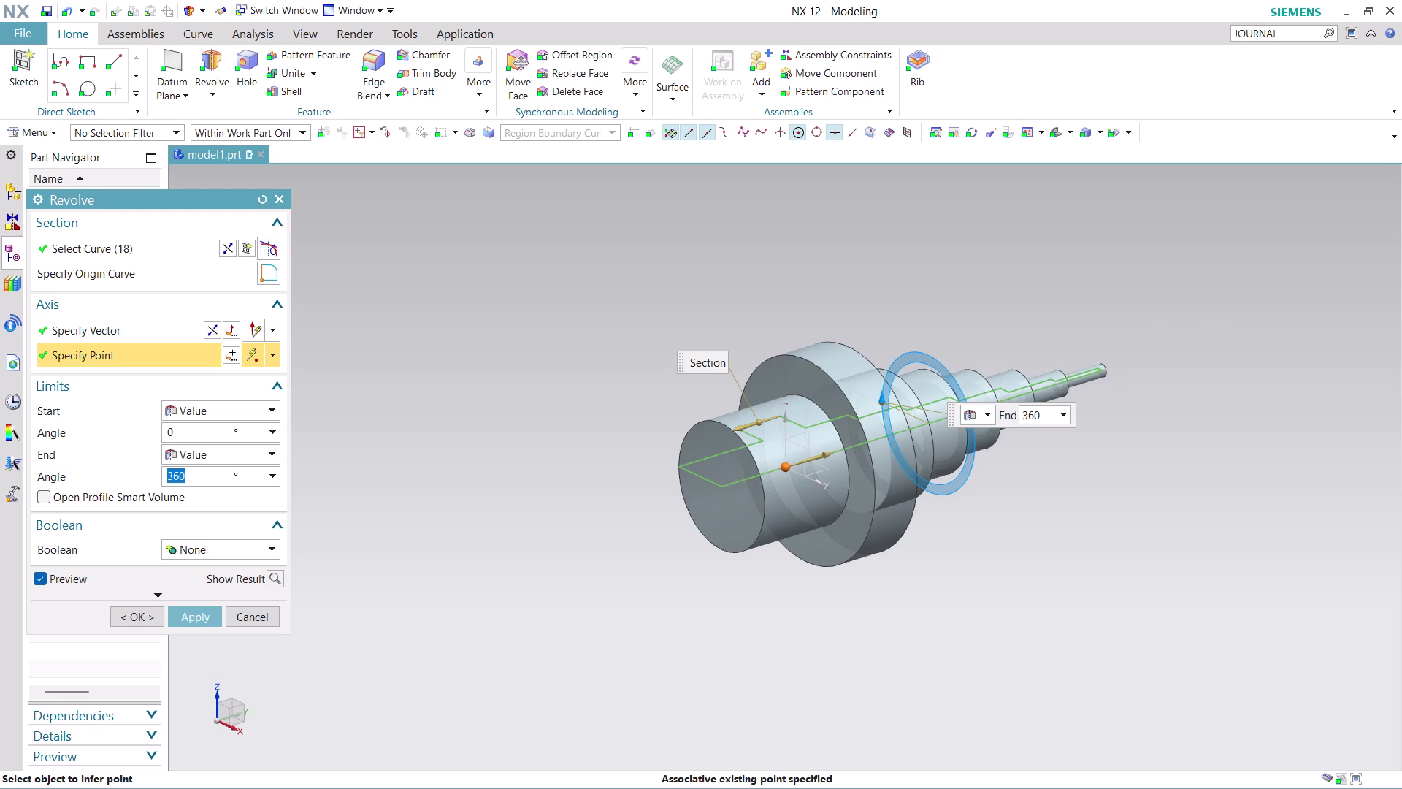
middle_drag(1068, 541, 775, 508)
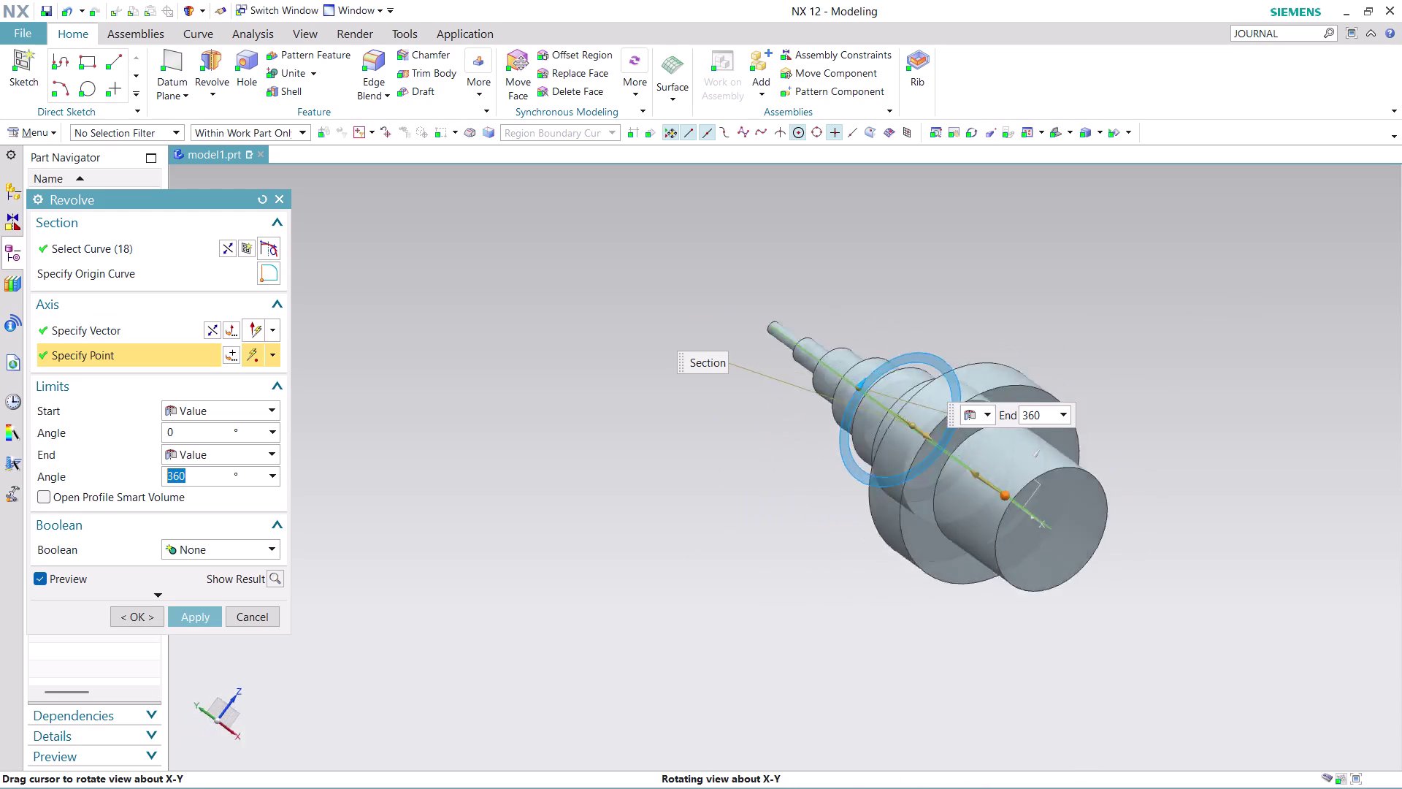
middle_drag(775, 508, 661, 482)
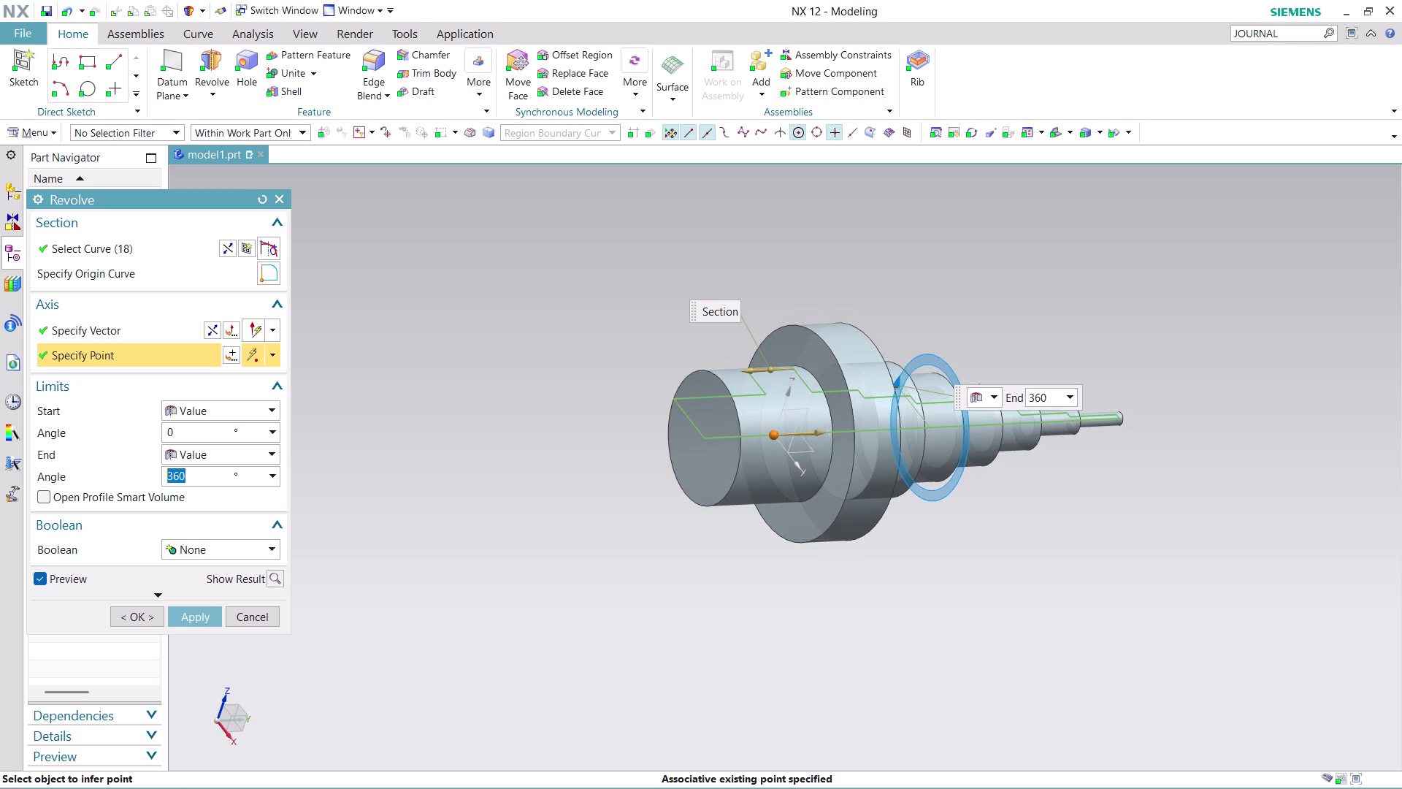
click(198, 617)
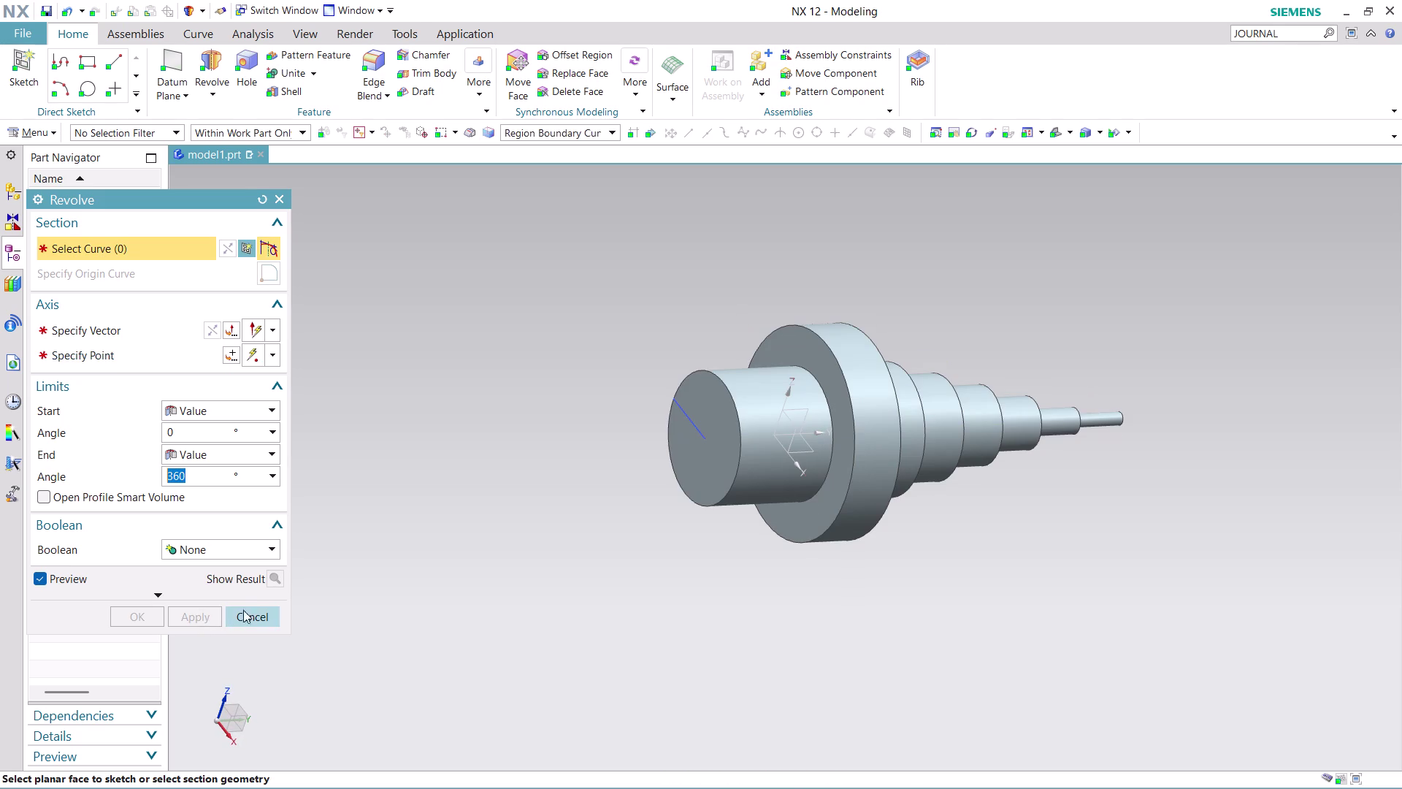
click(263, 612)
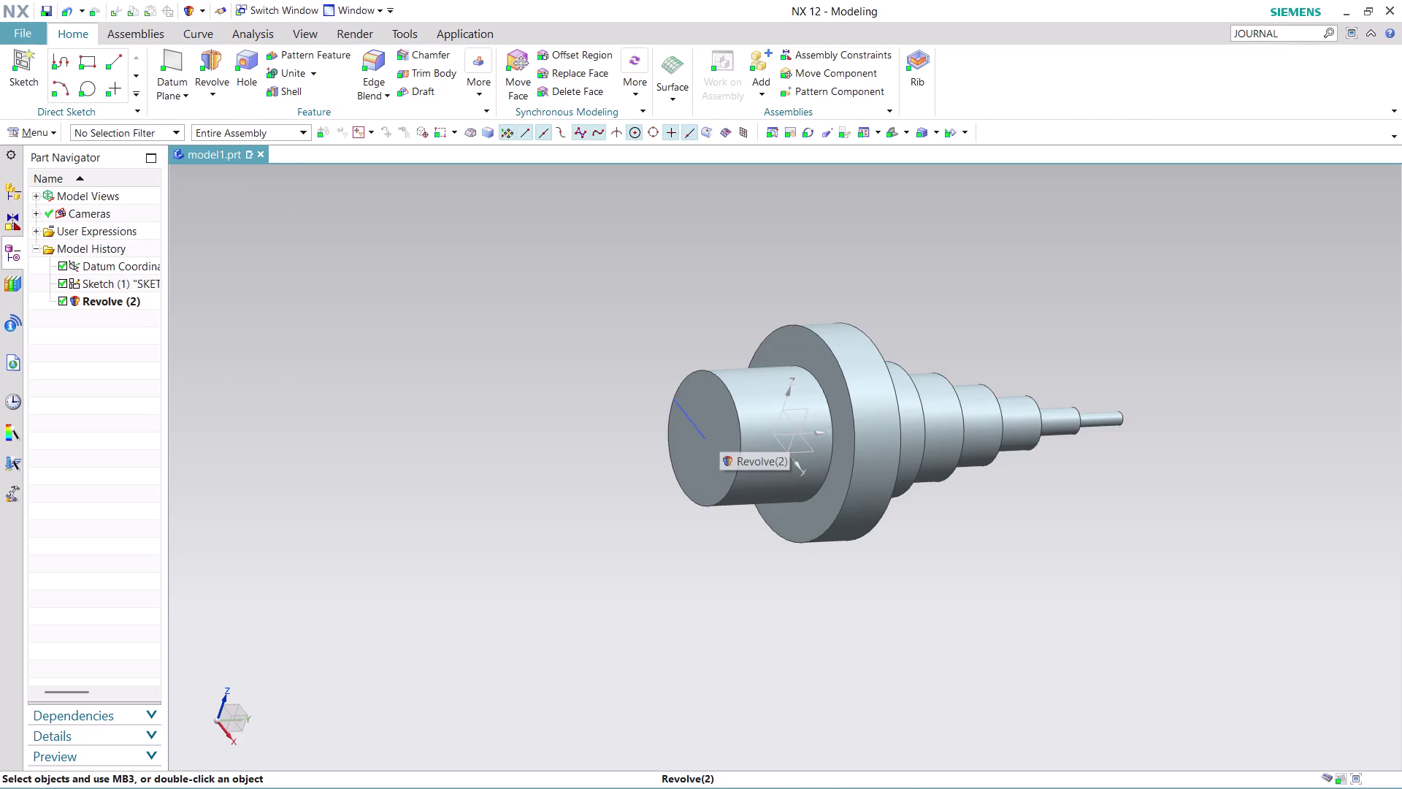
Orbit the view to face the shaft's large end and clear the datum selection.
middle_drag(966, 321, 1048, 340)
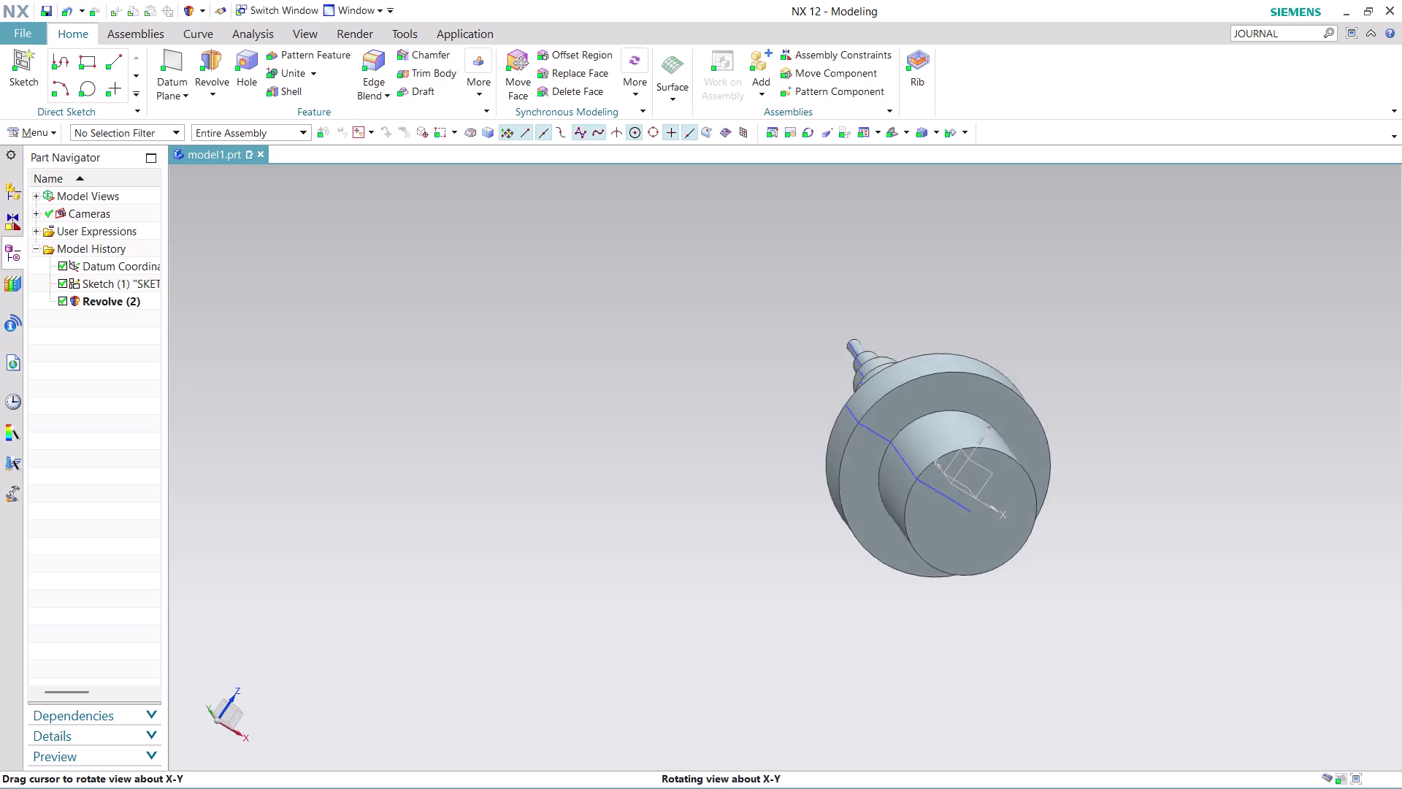
middle_drag(1047, 340, 1027, 324)
scroll(up, 3)
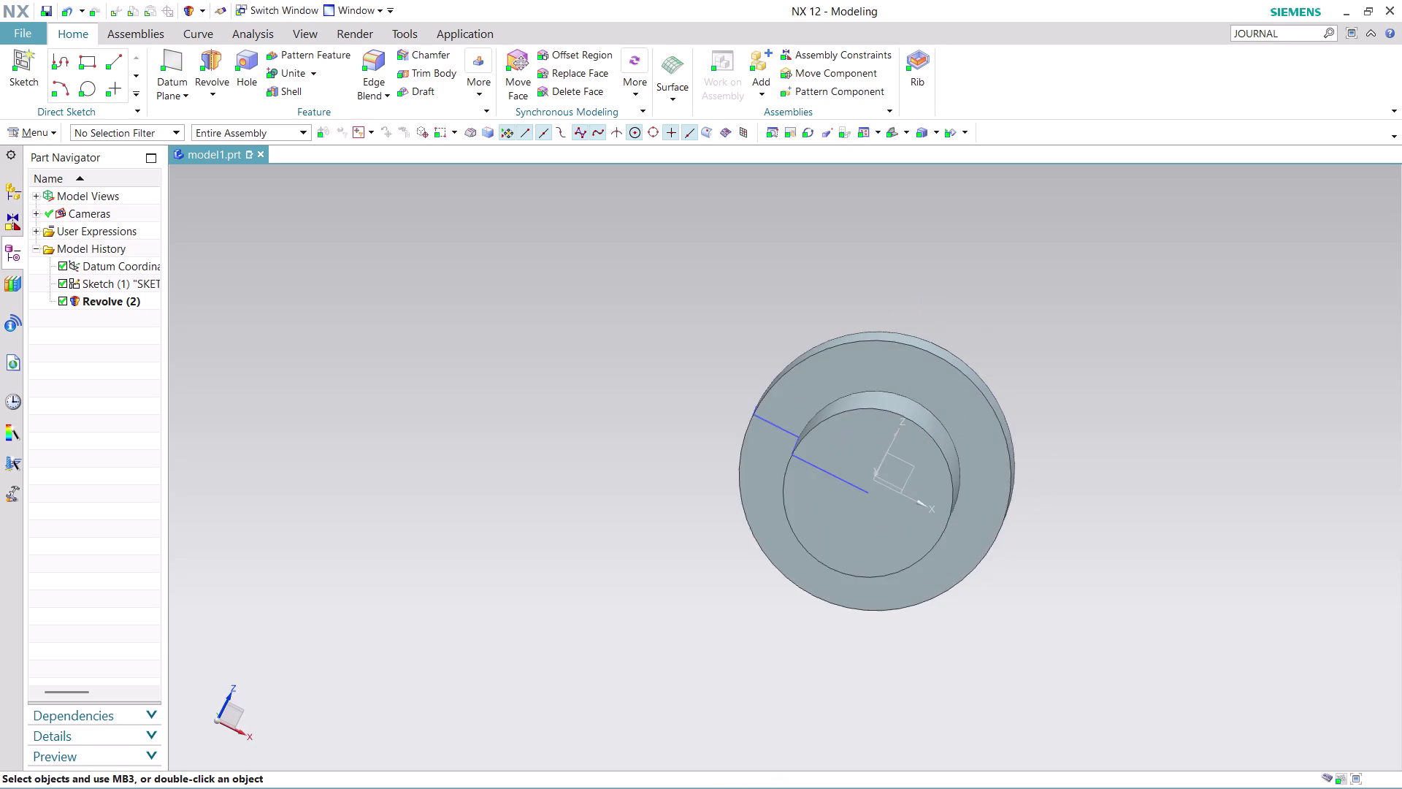
click(909, 471)
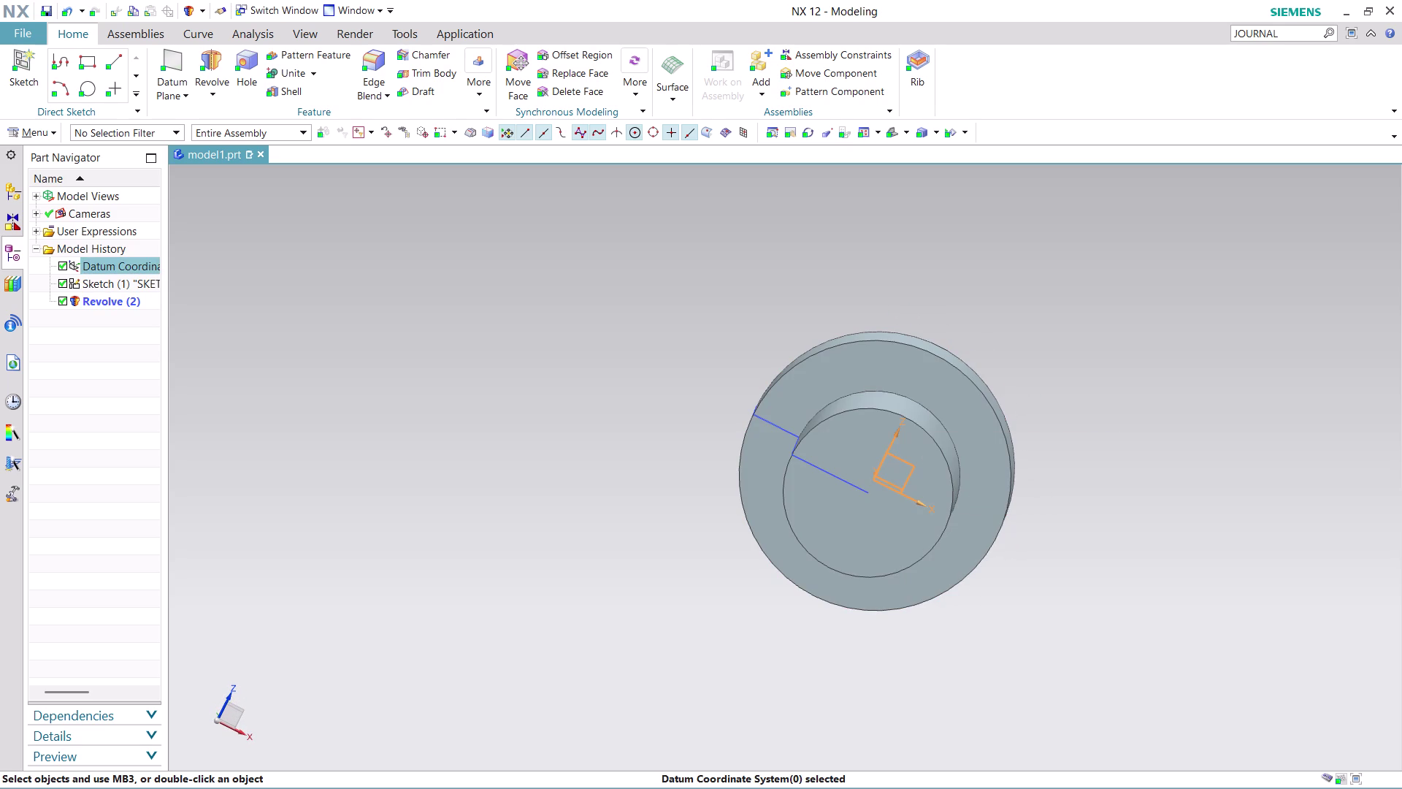
click(387, 291)
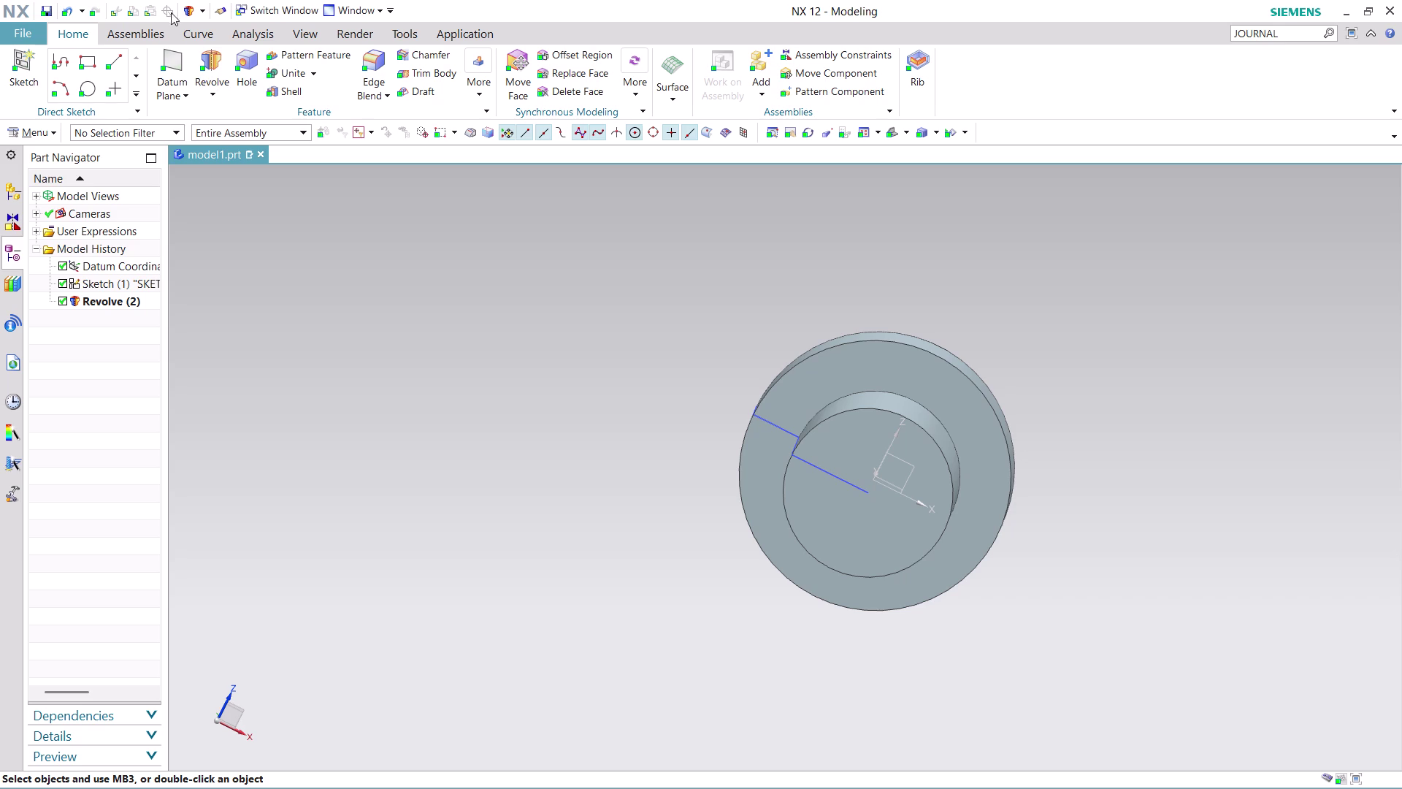
Start an Extrude and place its section sketch on the shaft's large end face.
click(212, 90)
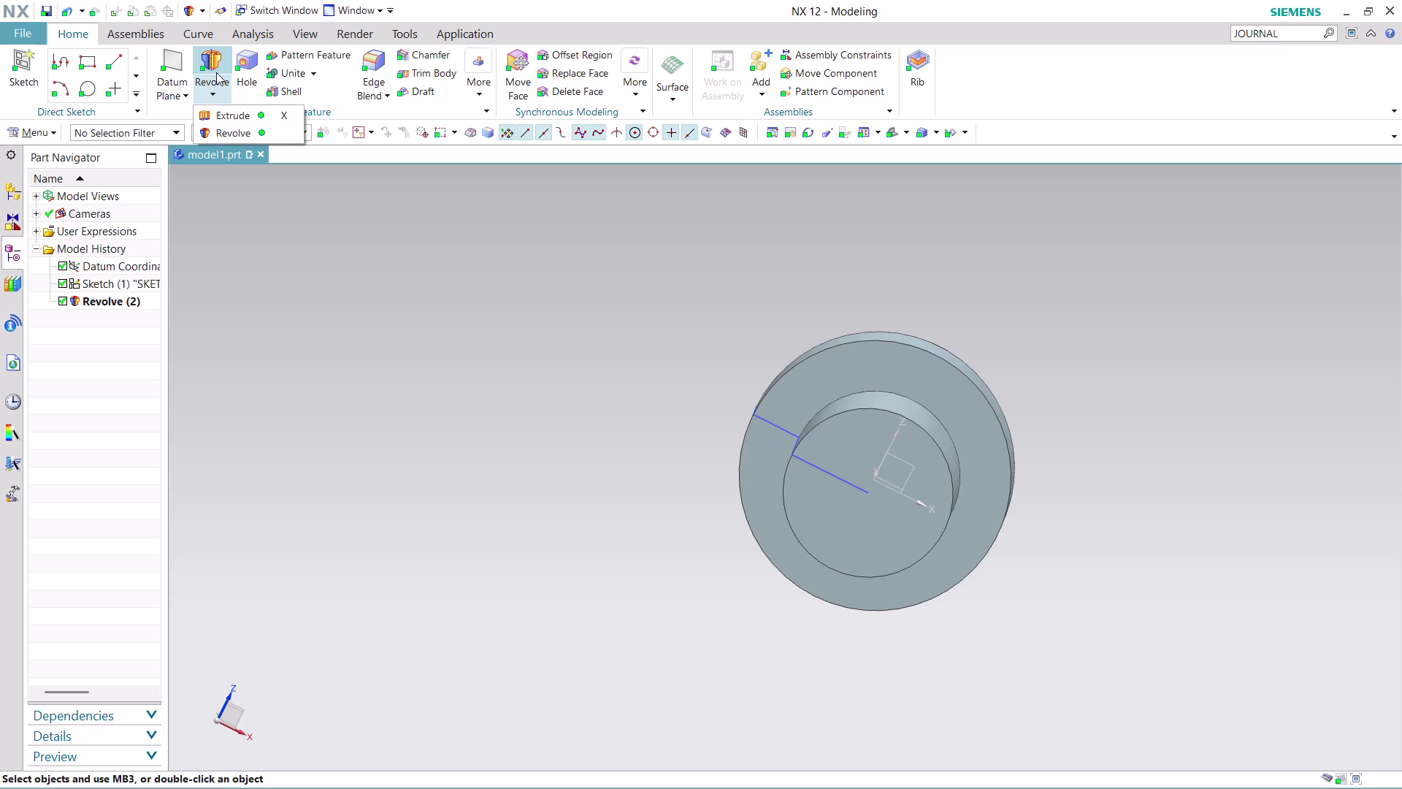
click(216, 57)
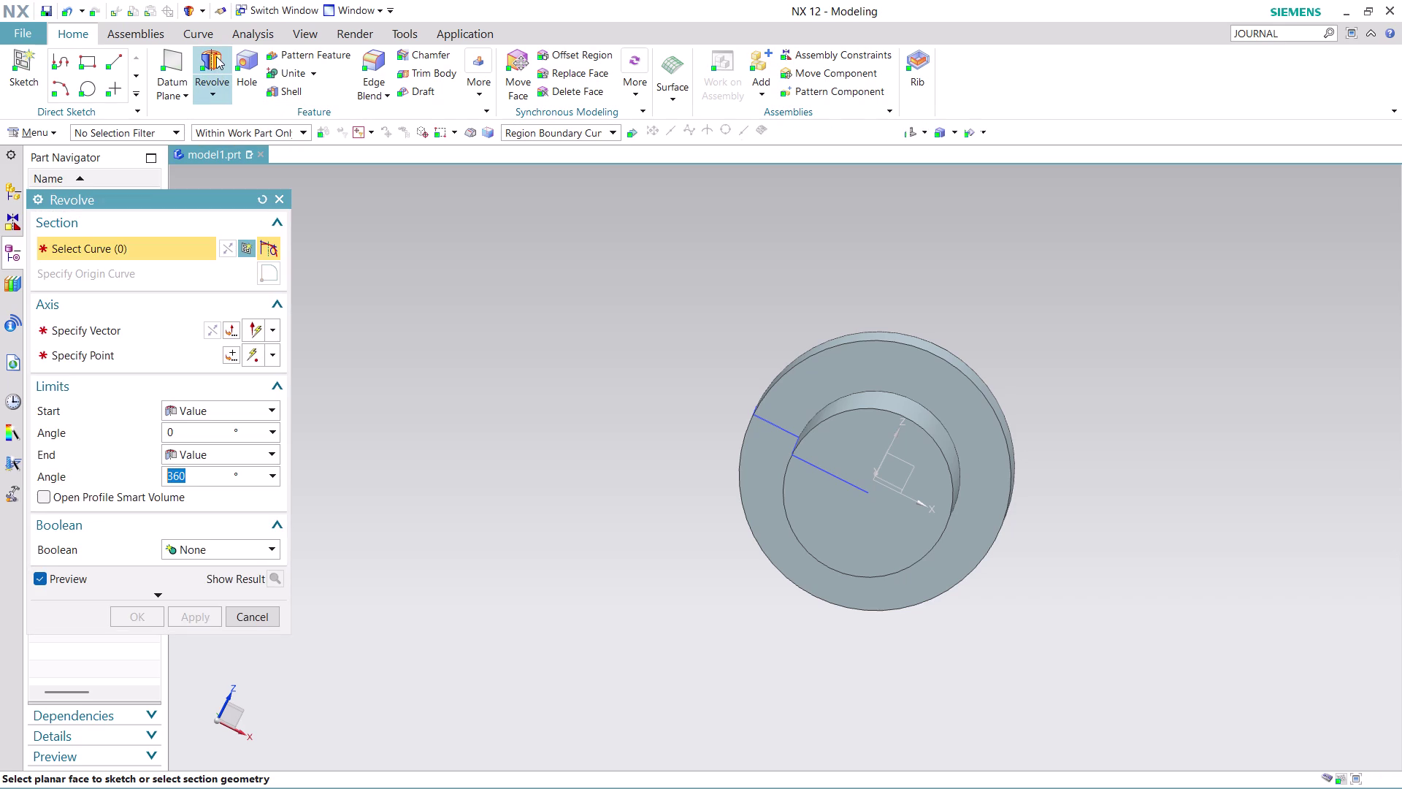
click(219, 96)
click(227, 114)
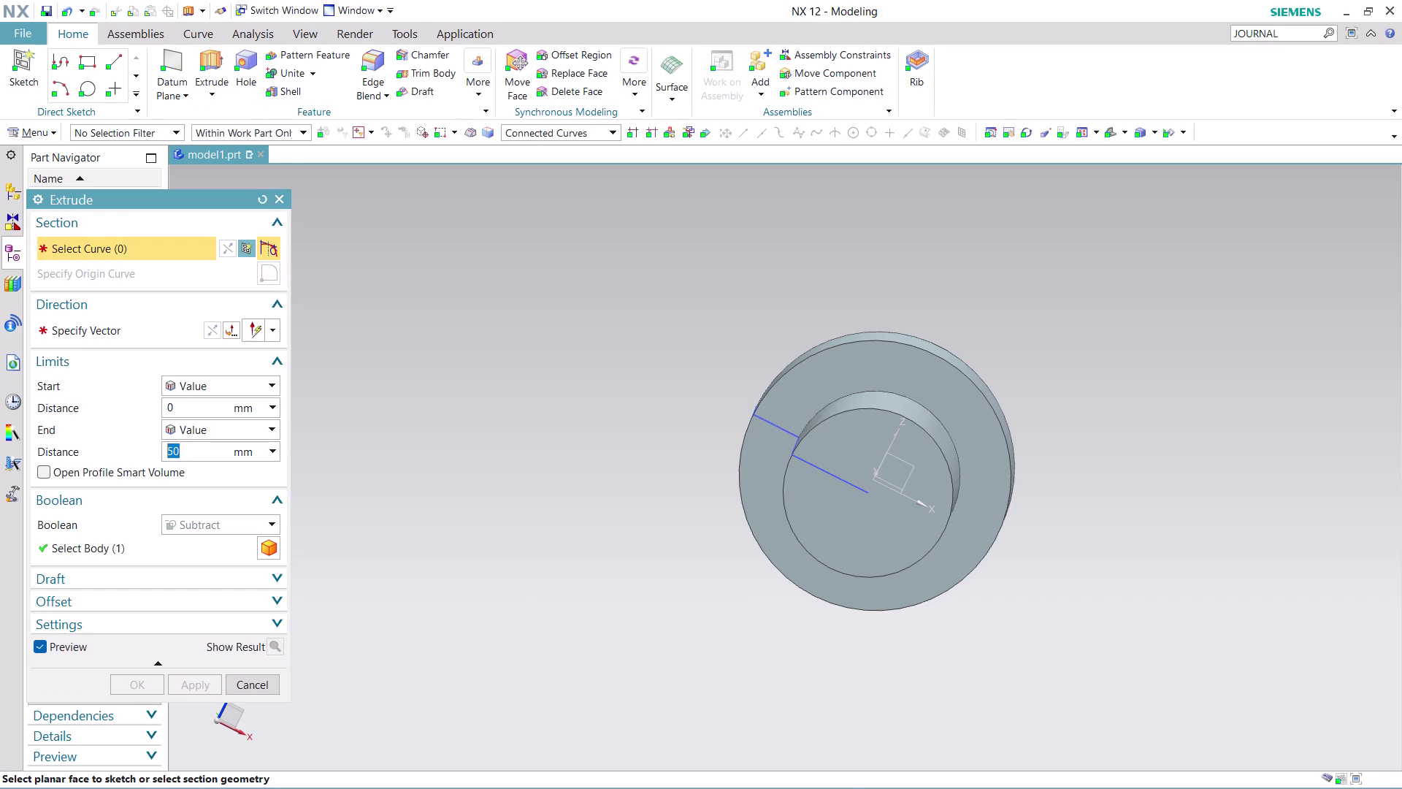
click(877, 507)
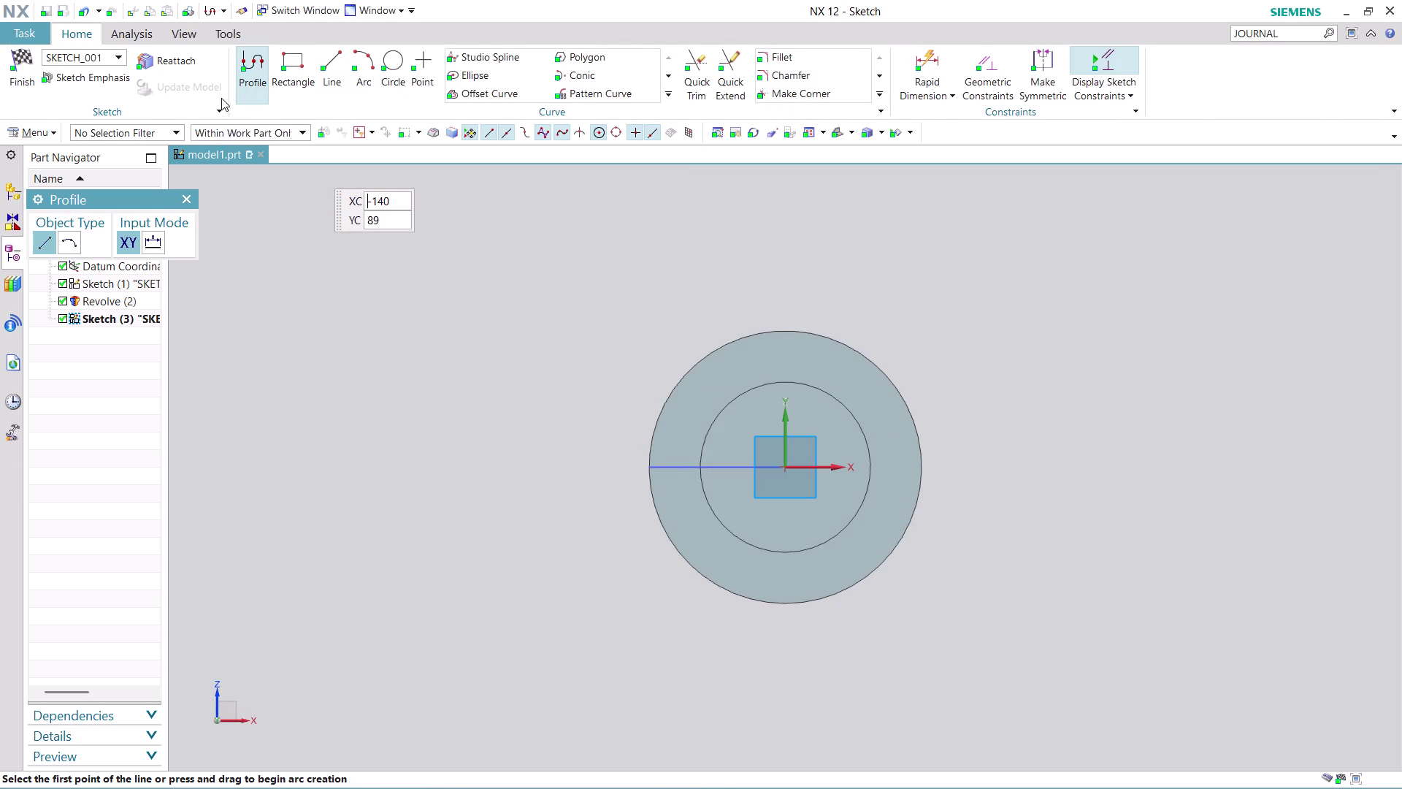
Draw a circle centred on the sketch origin of the end face.
click(399, 65)
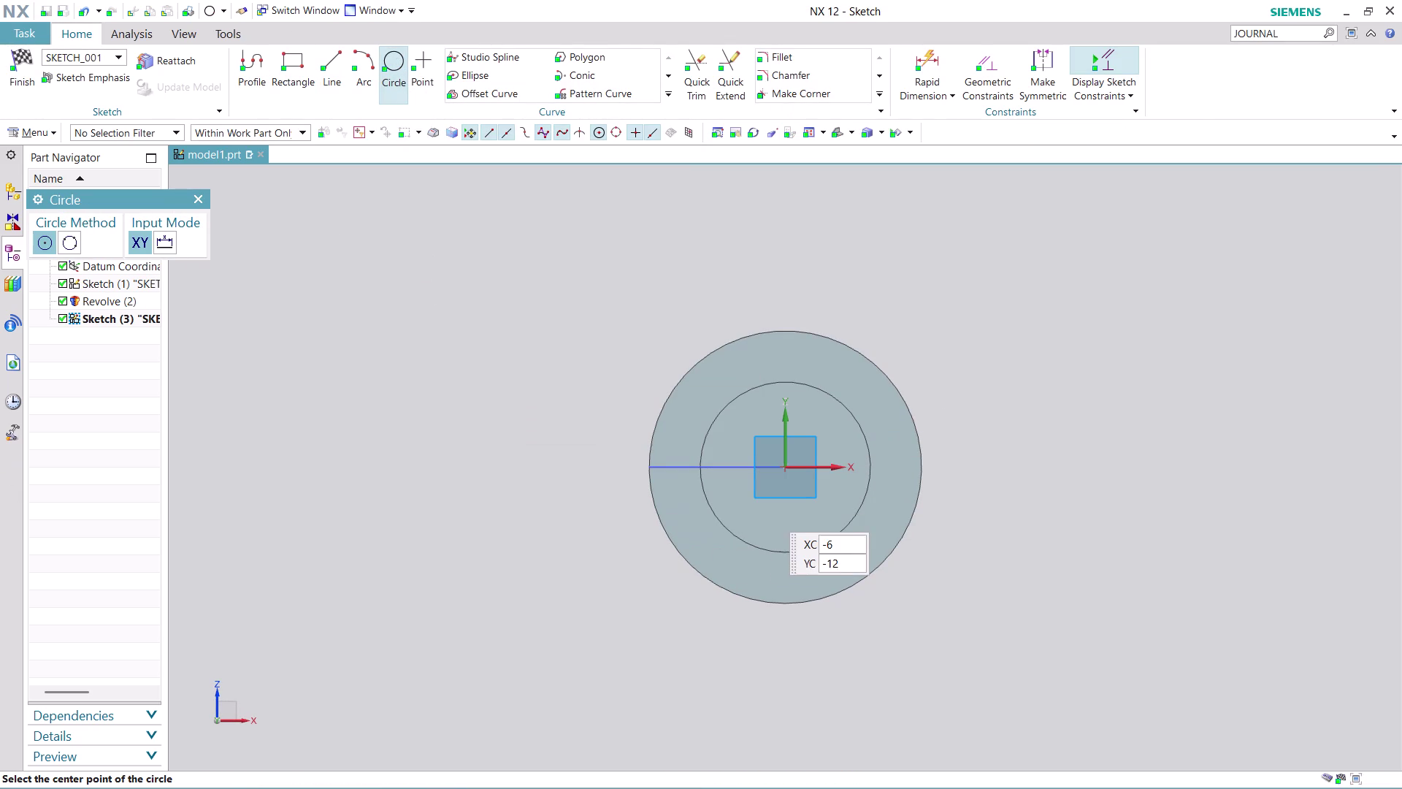
click(790, 464)
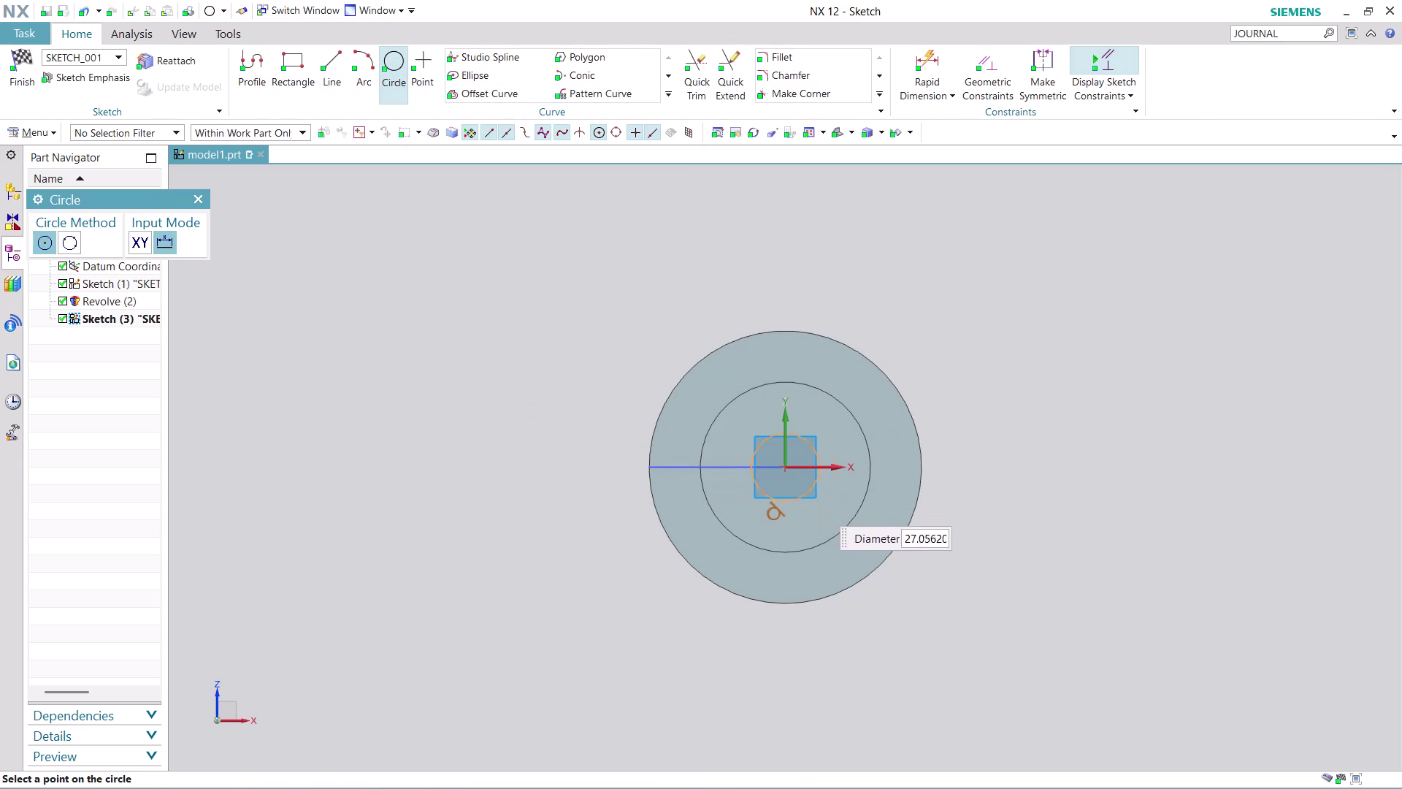
click(826, 520)
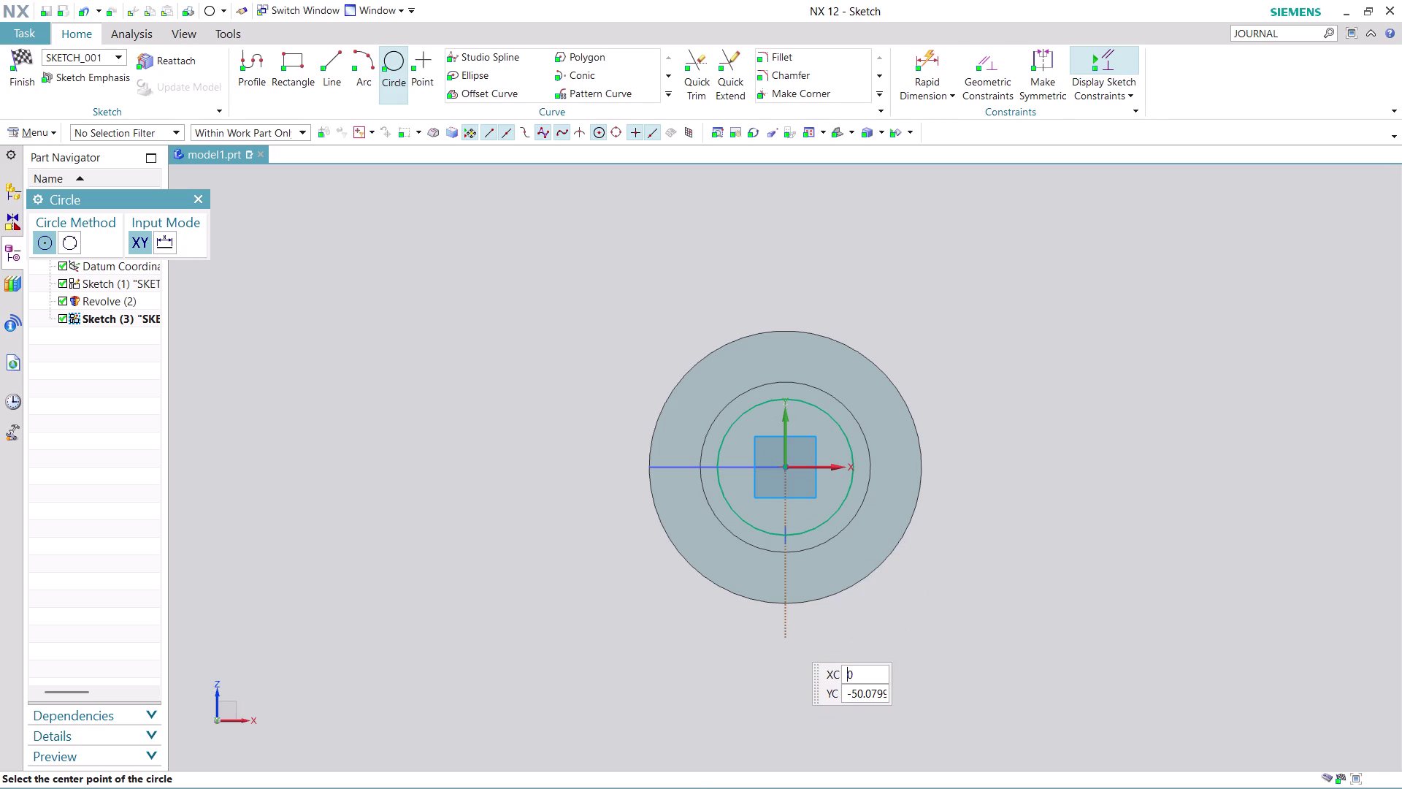
middle_drag(788, 638, 809, 633)
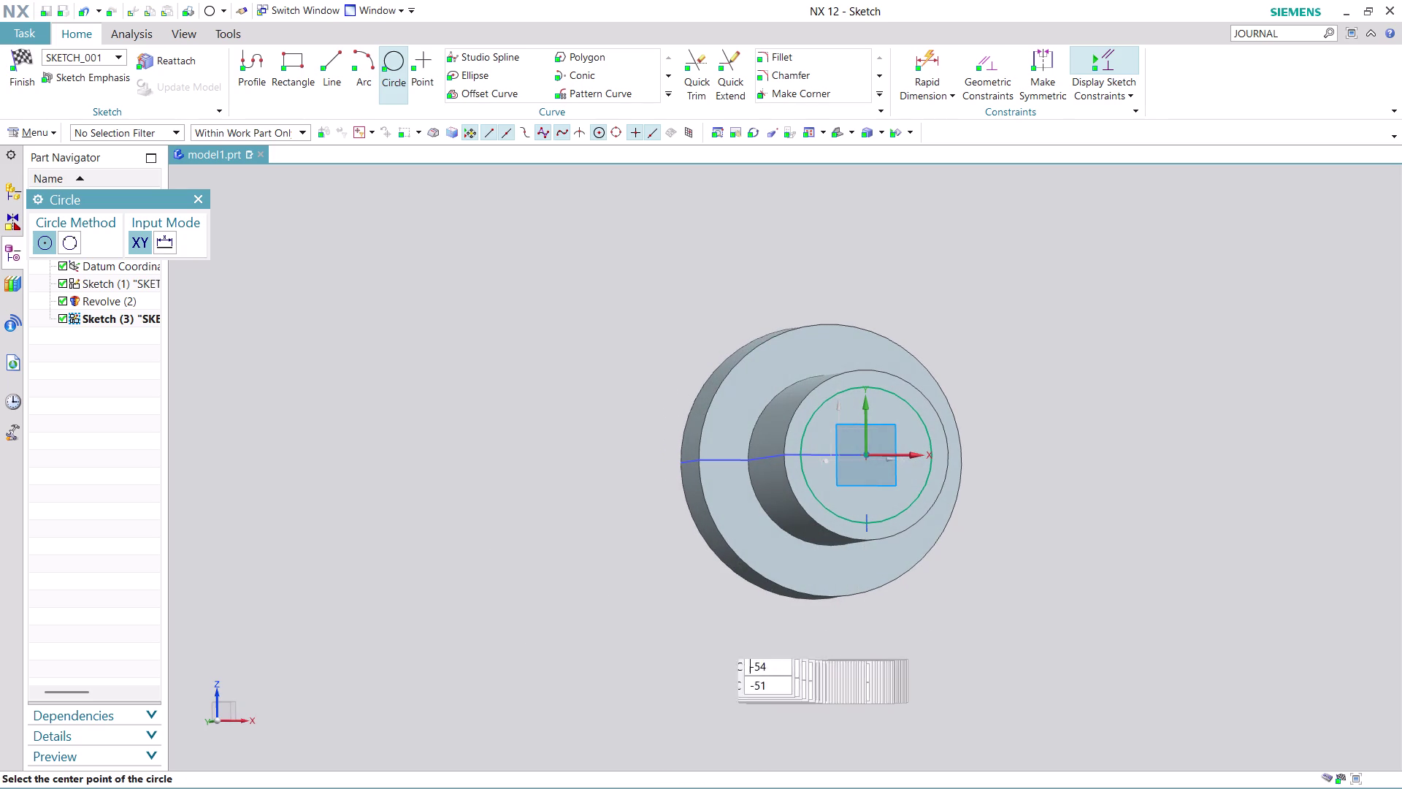
click(205, 200)
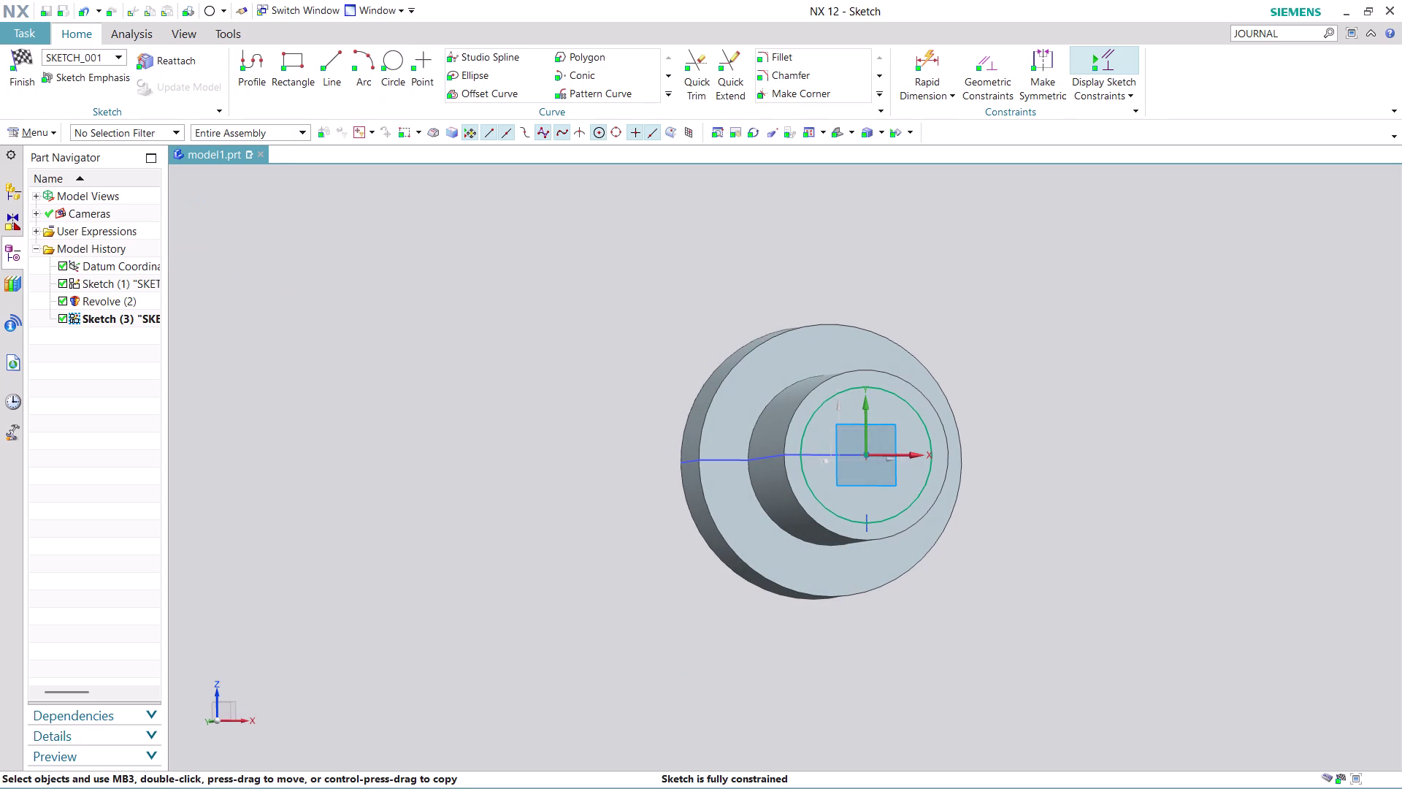
Add a radial dimension to the circle, then undo it as over-constraining.
click(942, 58)
click(943, 91)
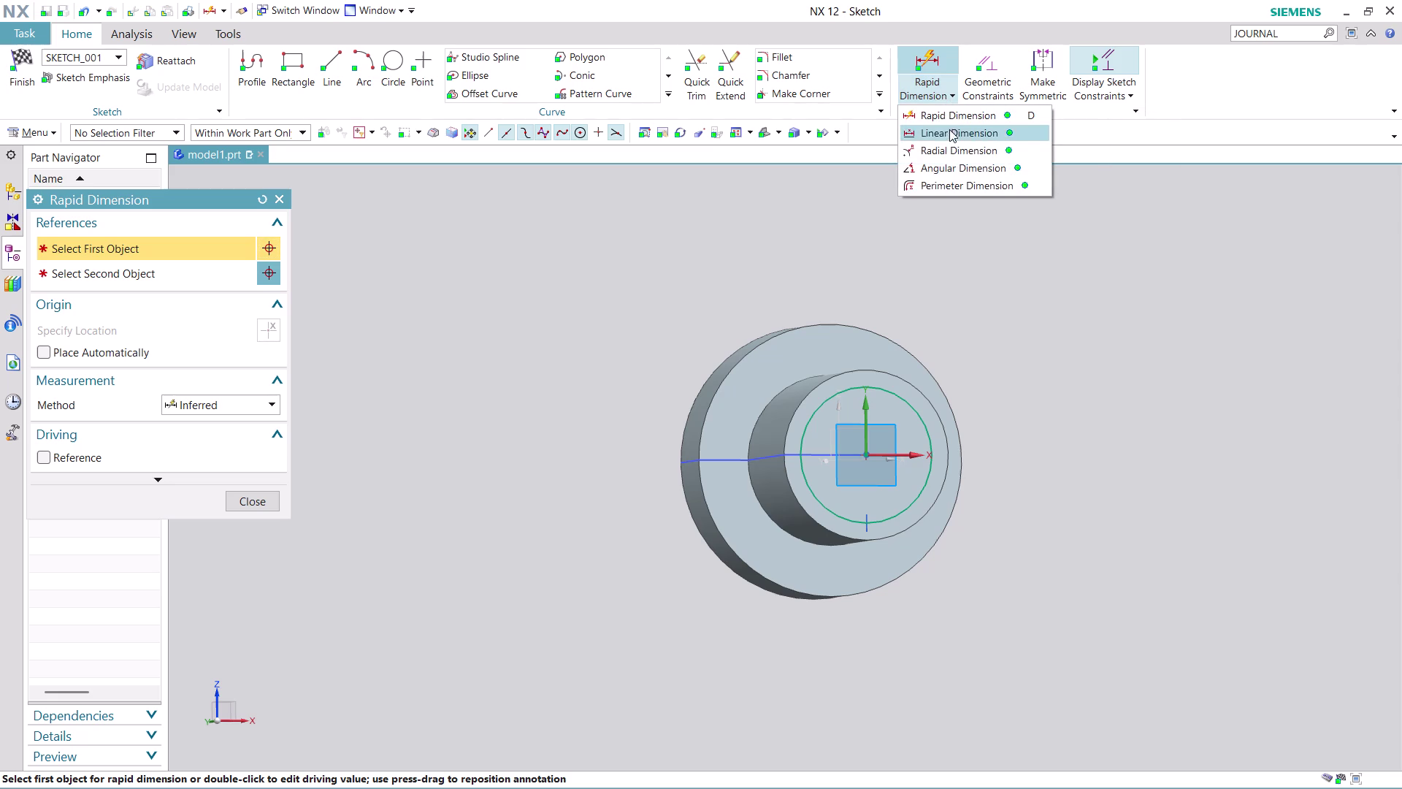
click(953, 145)
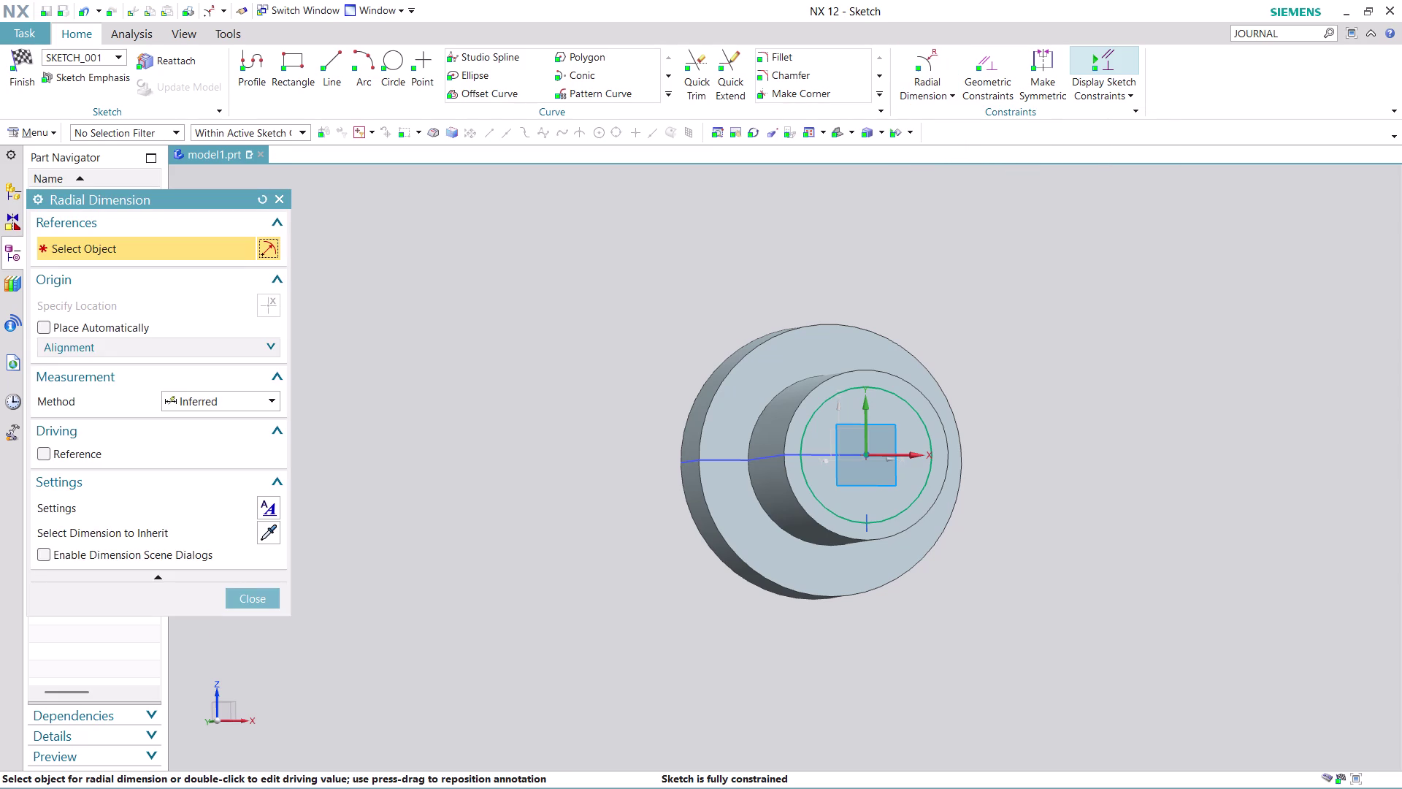
click(881, 392)
click(1065, 325)
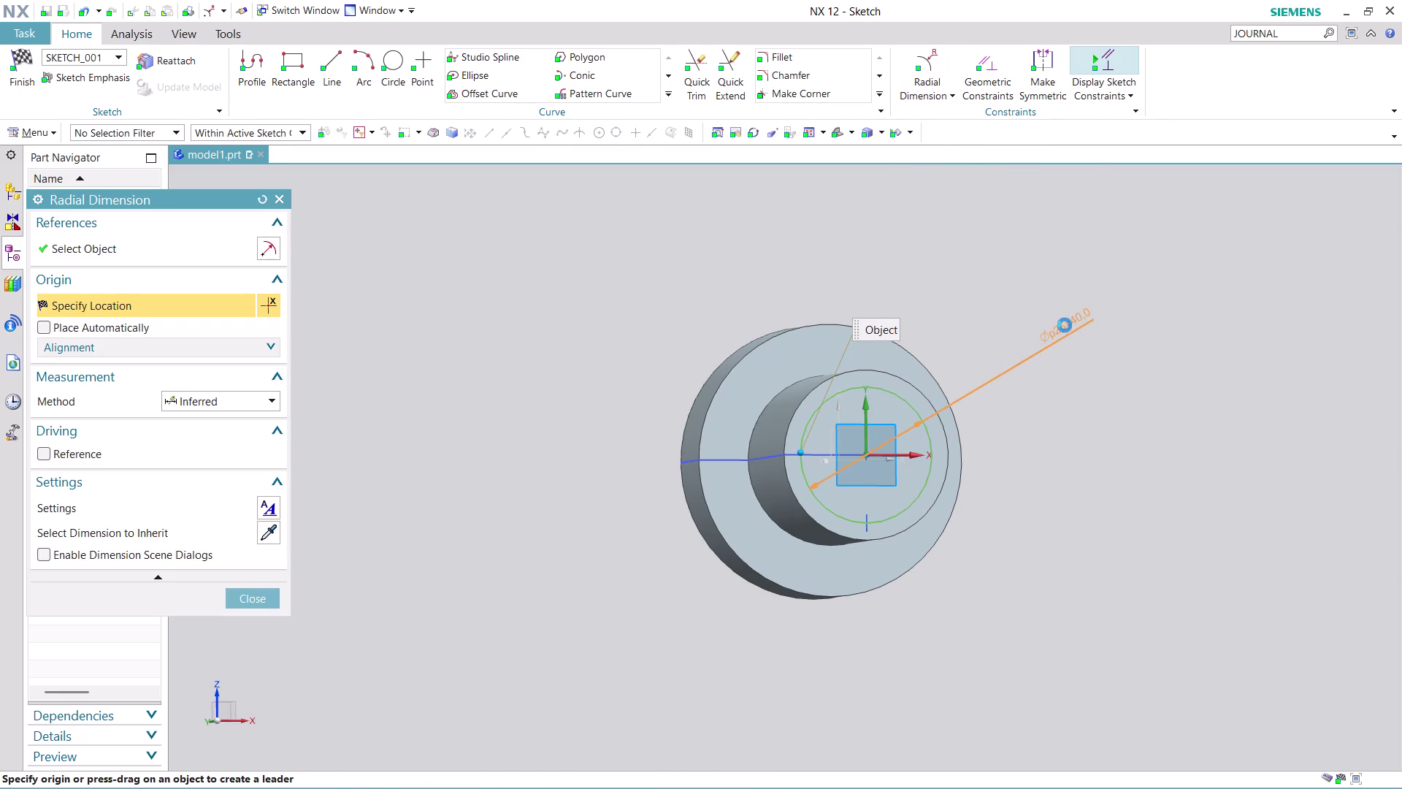
click(713, 444)
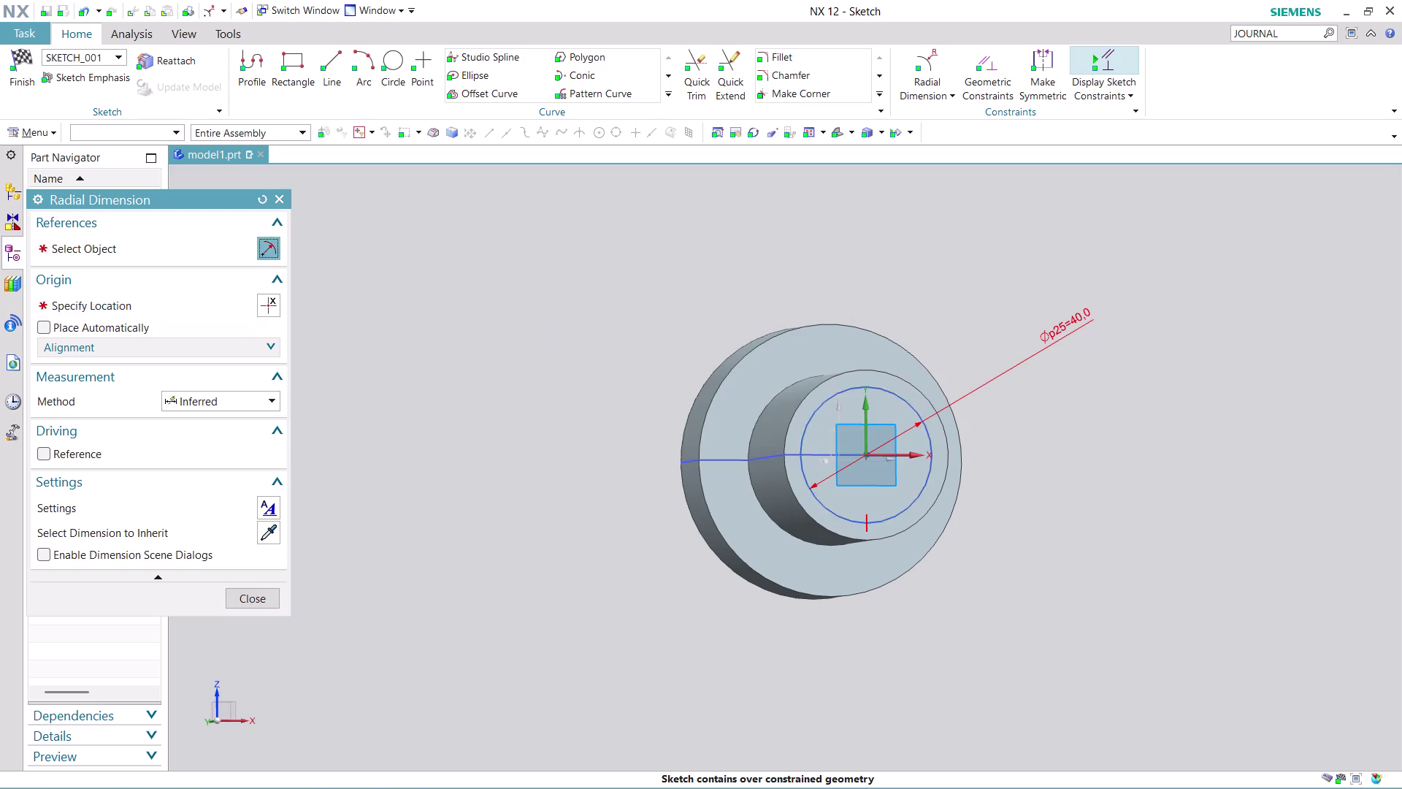
key(ctrl+z)
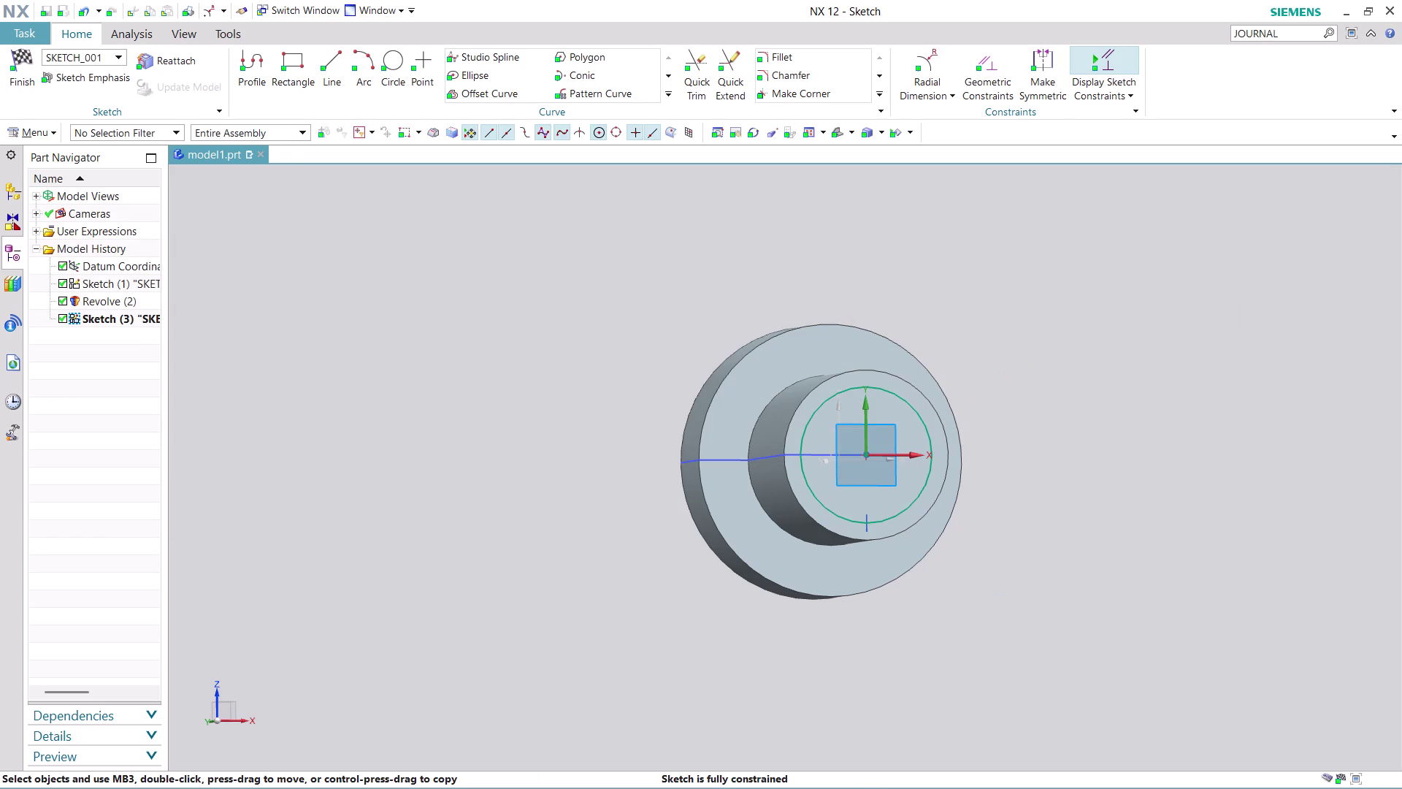
double_click(921, 491)
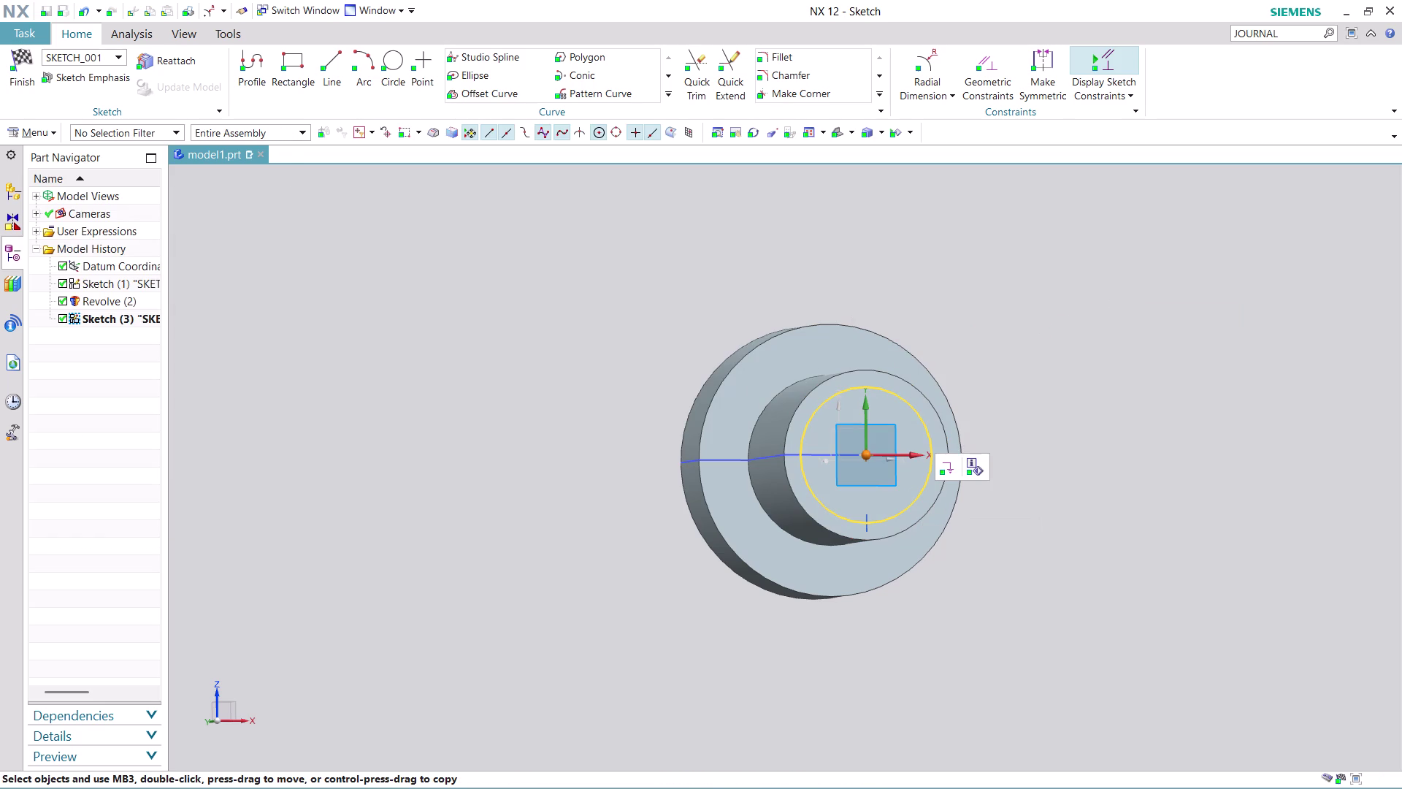
Delete the circle, redraw it at the origin with 40 mm diameter, and finish the sketch.
key(ctrl+z)
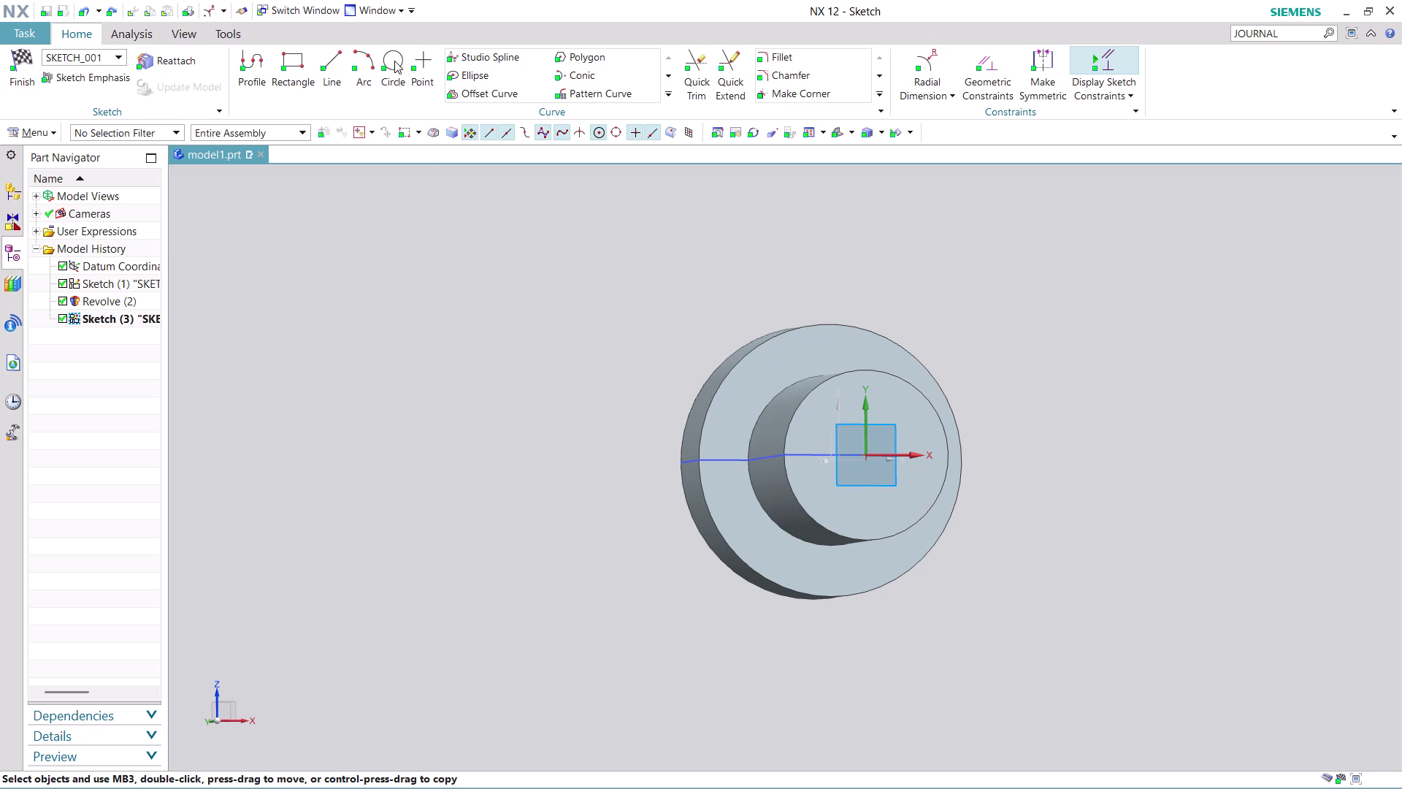
click(395, 61)
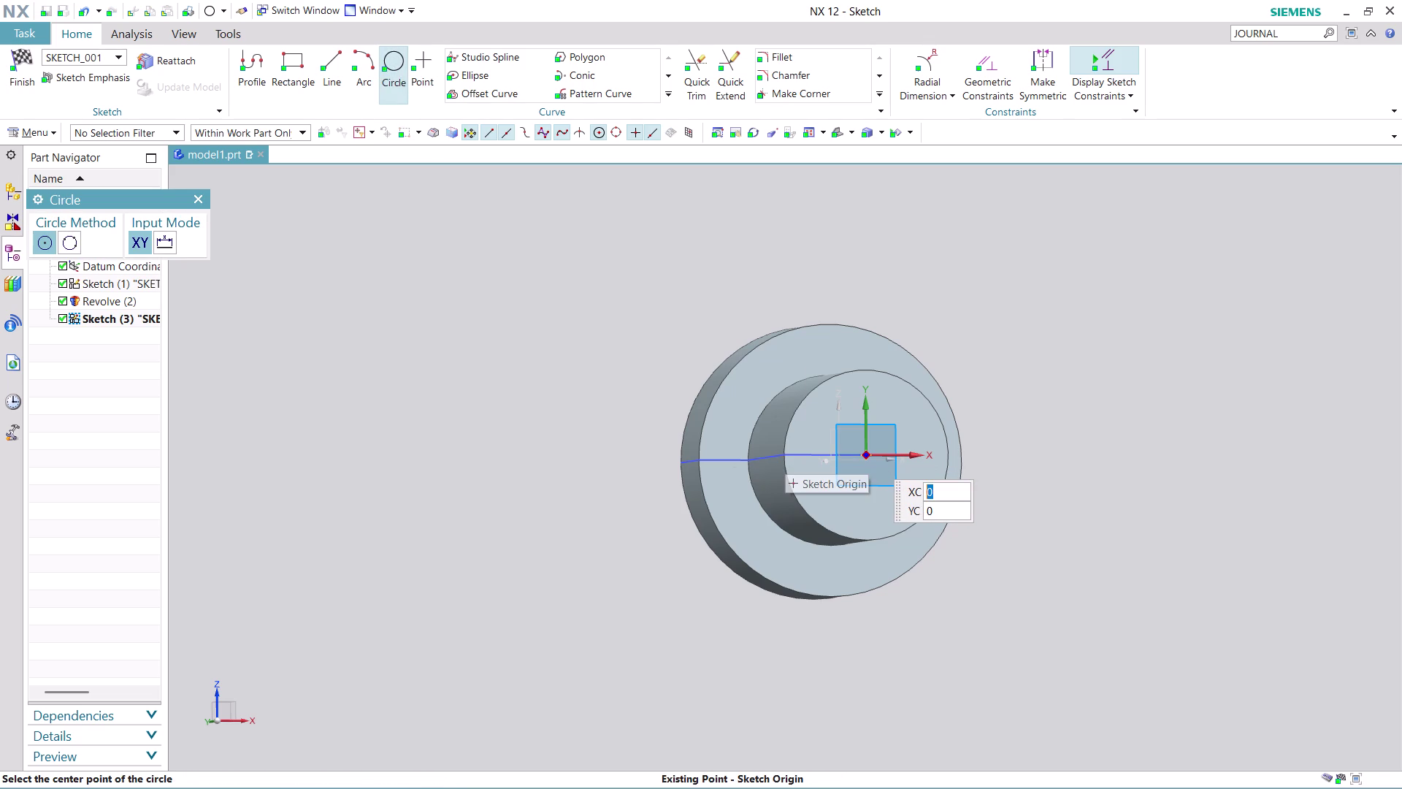
click(870, 455)
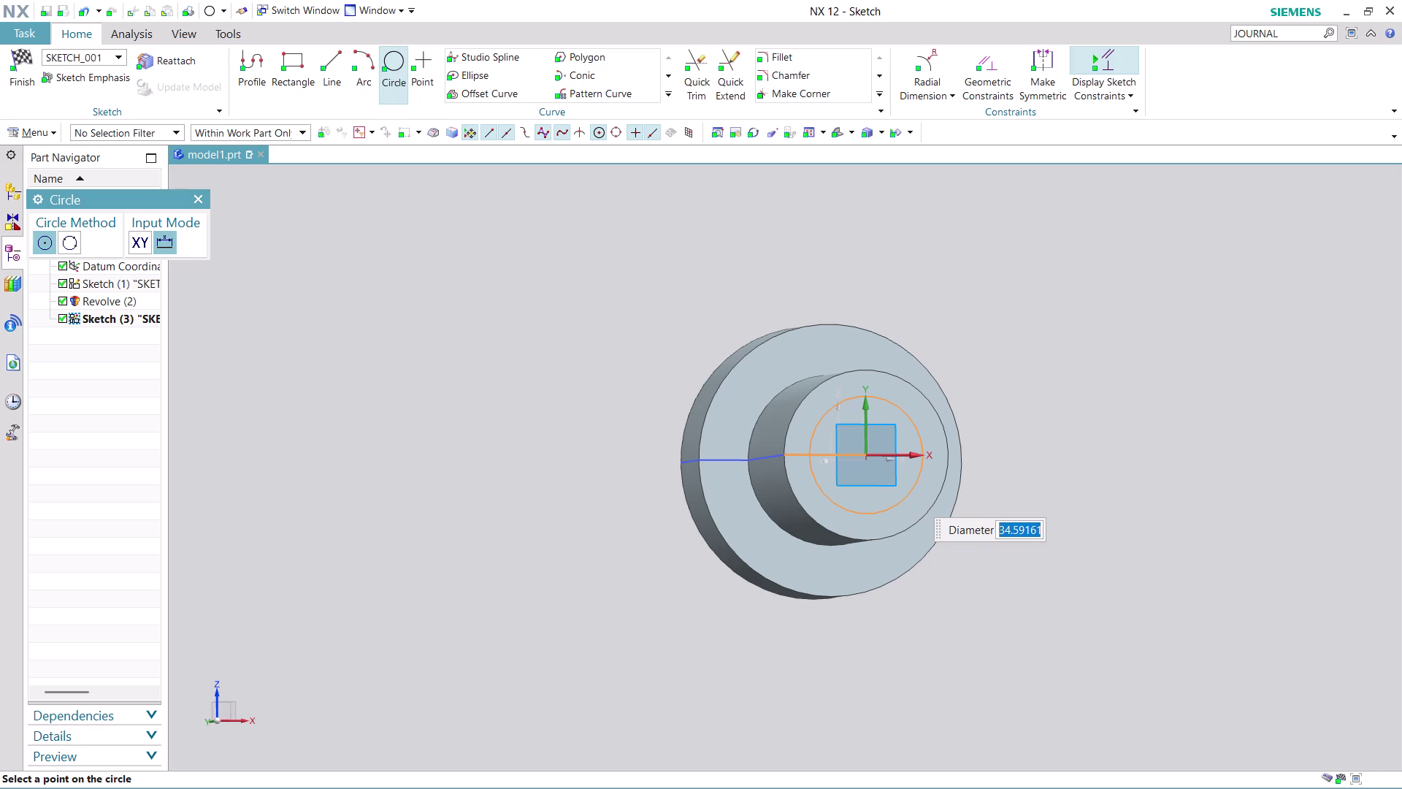
text(40)
key(Return)
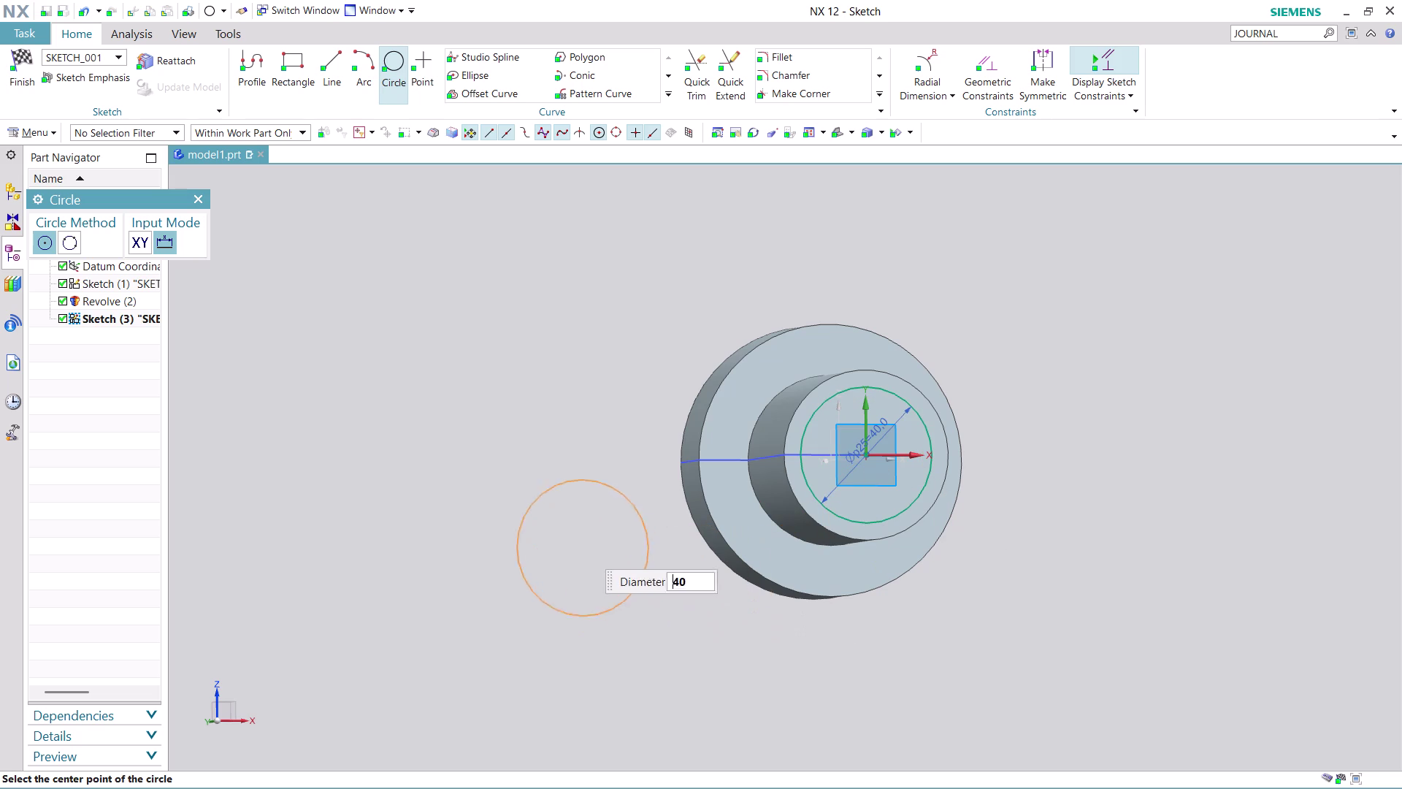
click(203, 200)
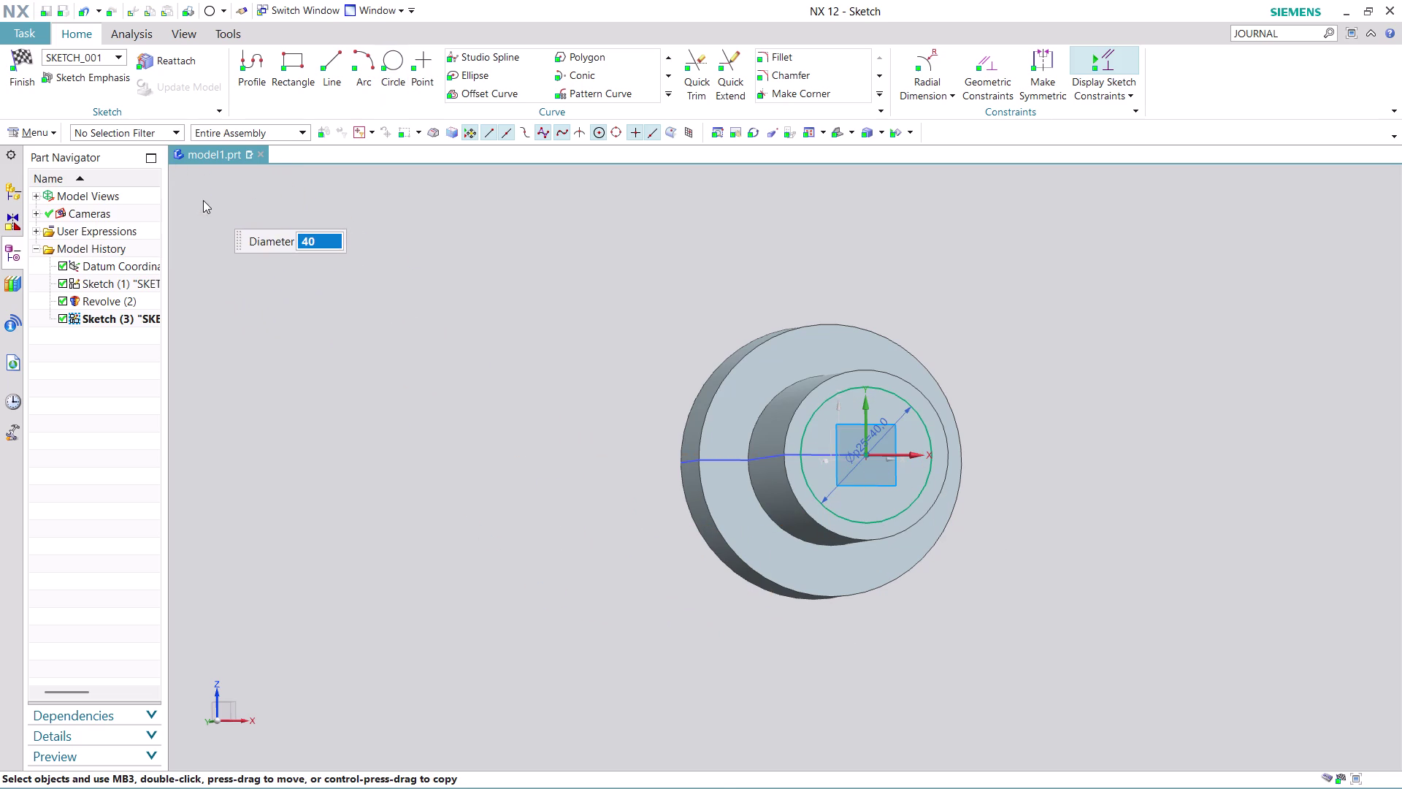
click(22, 49)
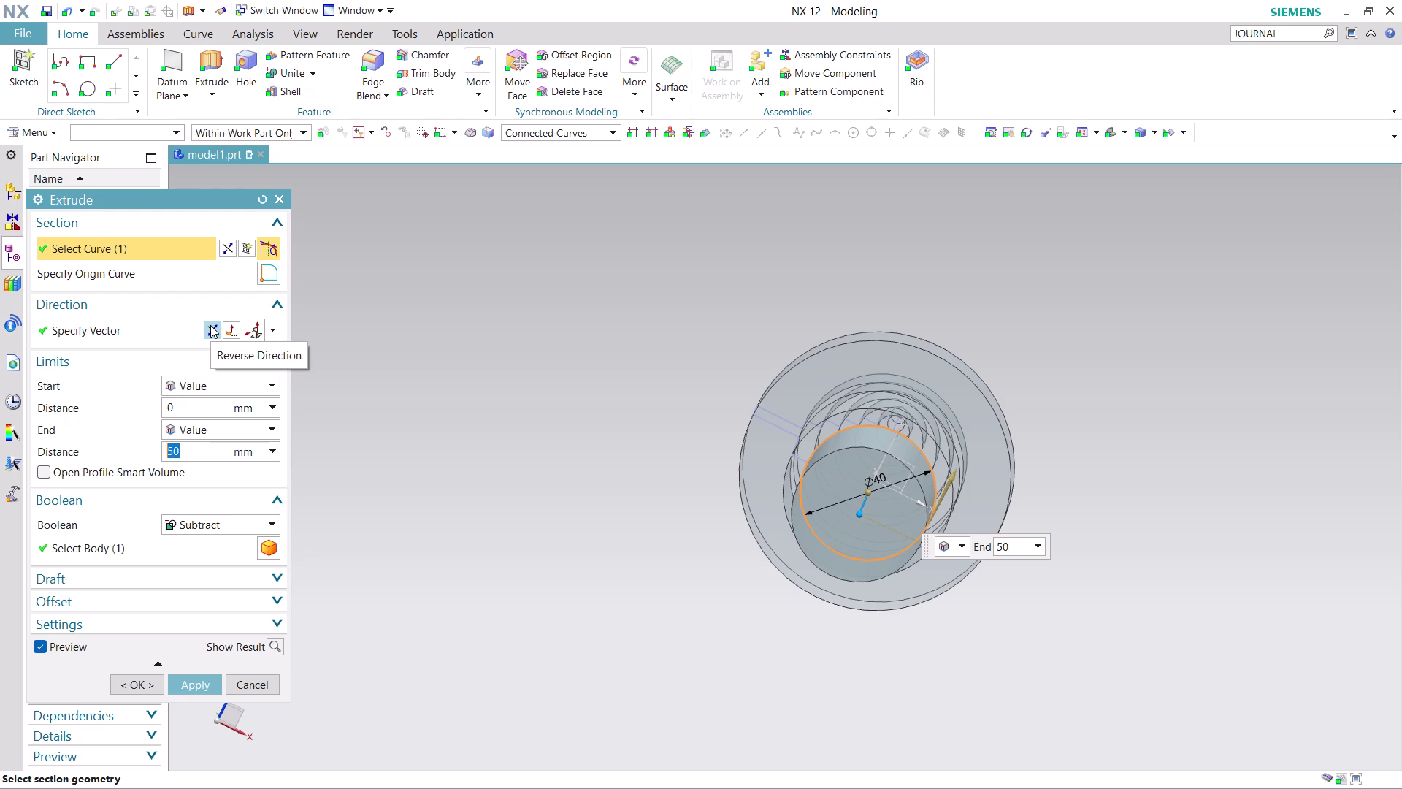
Extrude the circle 40 mm deep, reversed into the shaft, subtracting it to form the bore.
key(4)
key(0)
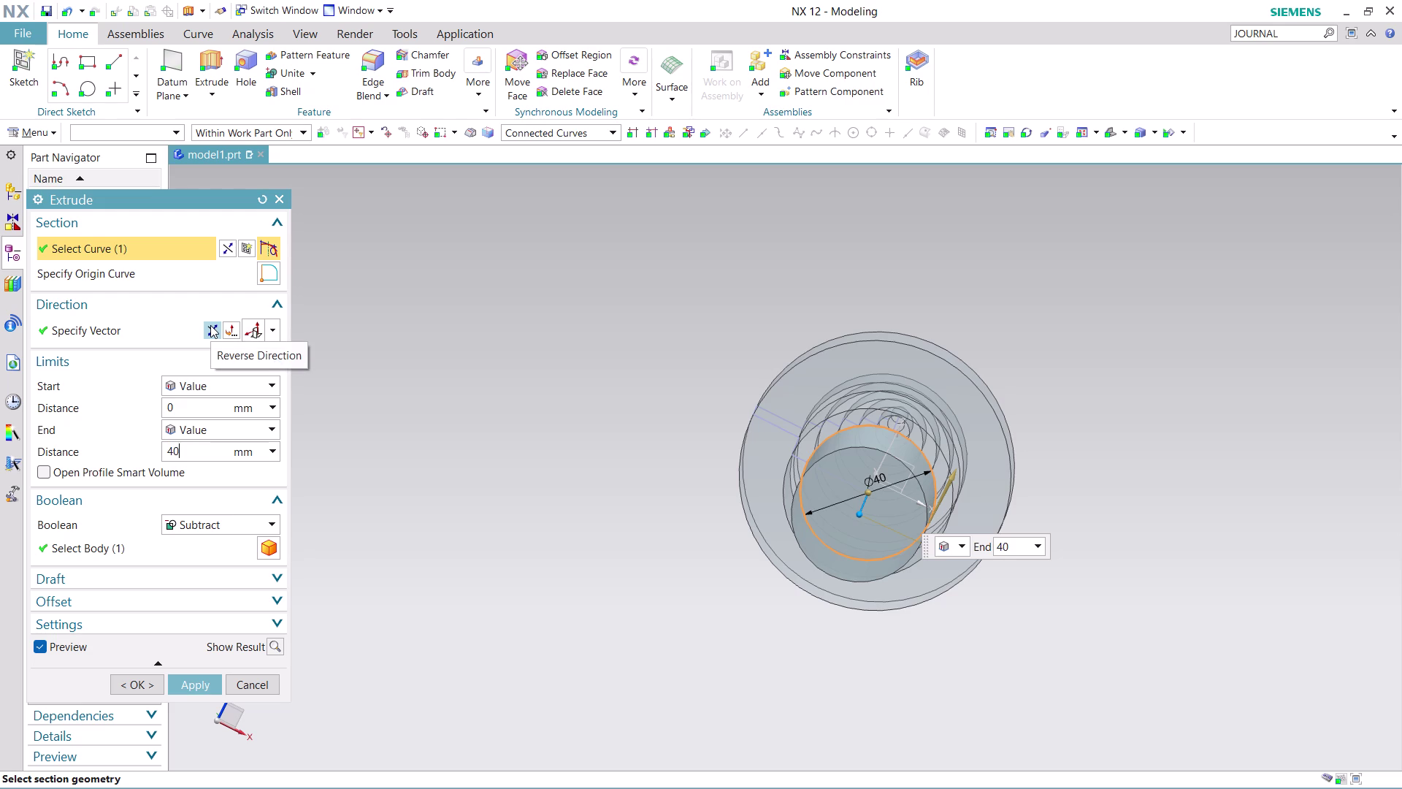
click(210, 325)
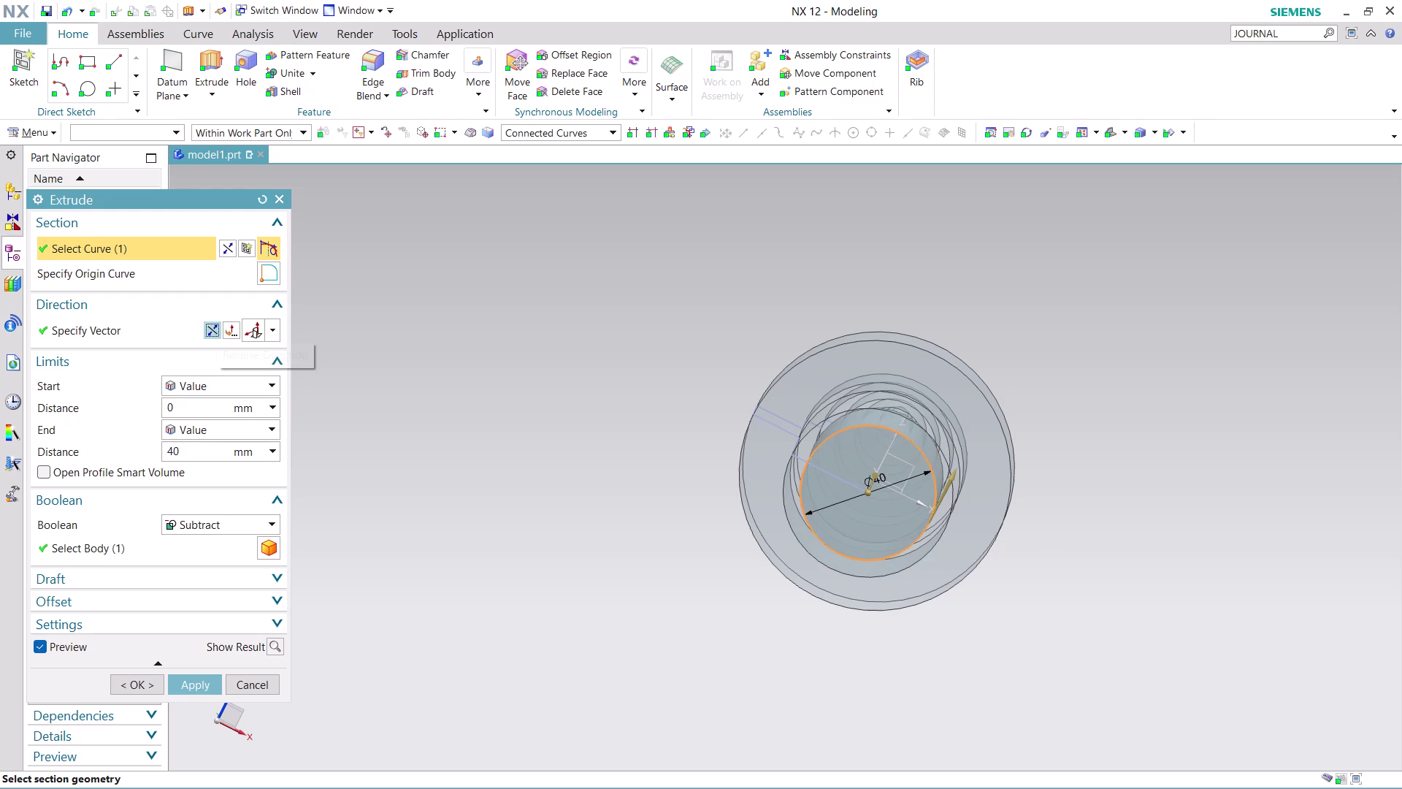
middle_drag(1086, 451, 989, 429)
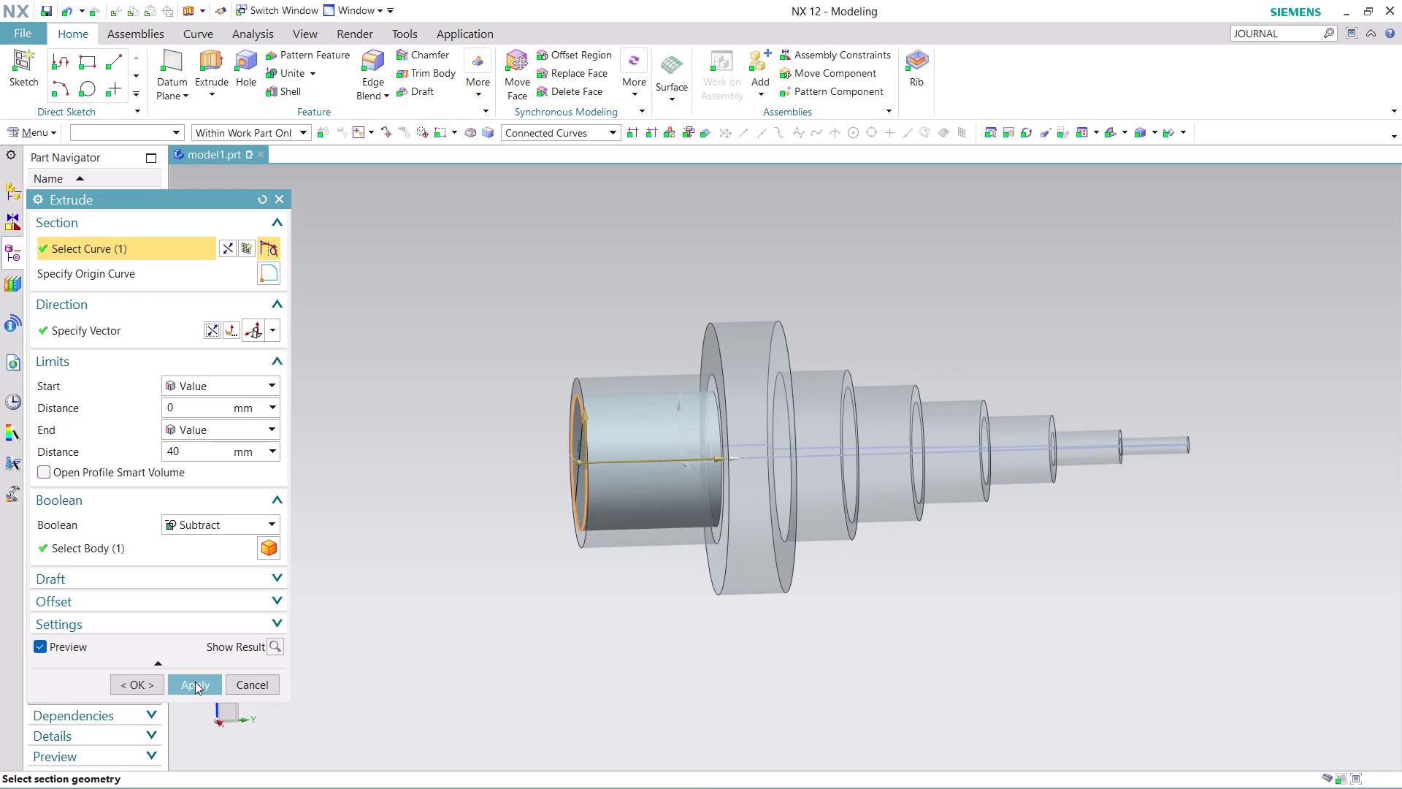
click(191, 683)
Inspect the new bore from several angles and cancel the leftover Extrude dialog.
middle_drag(677, 633, 737, 608)
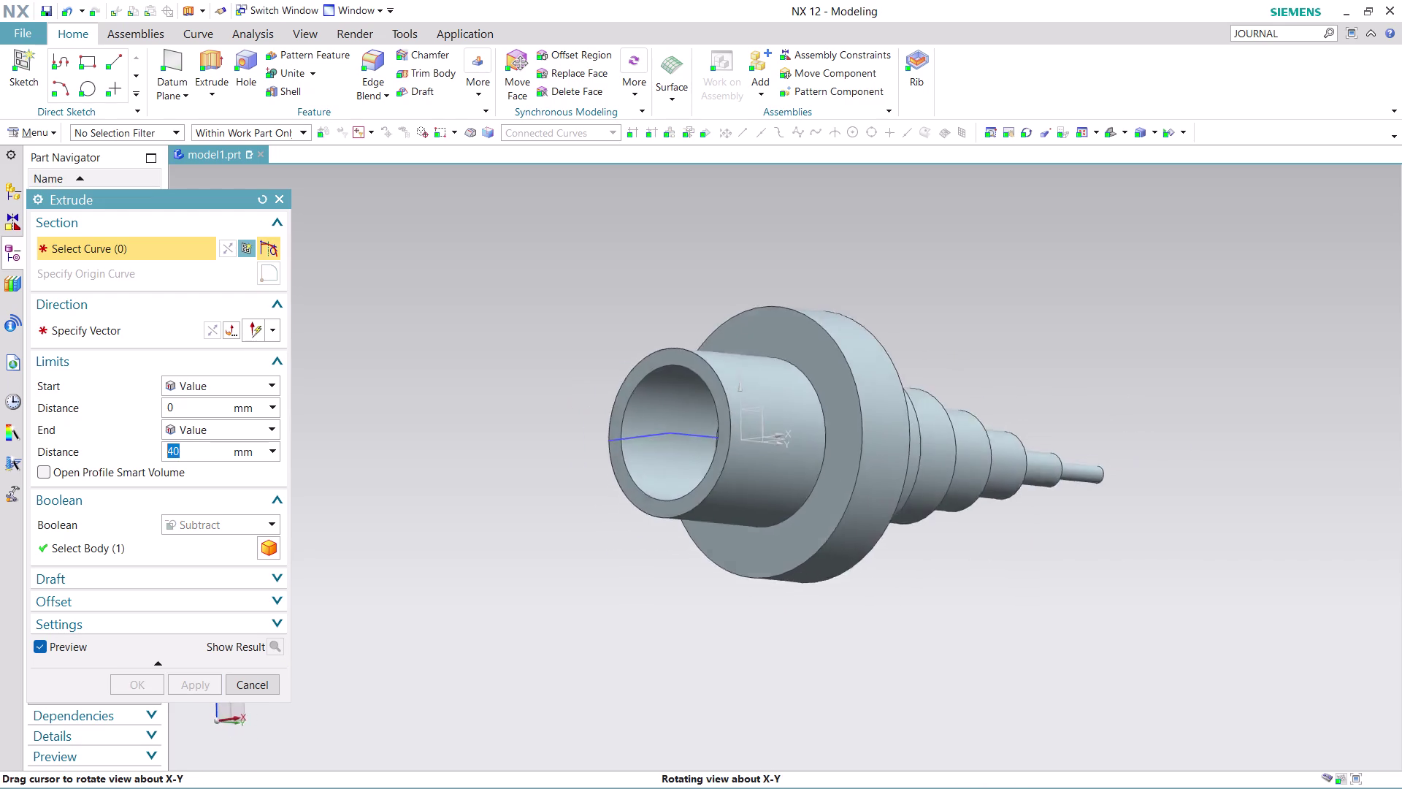
middle_drag(736, 607, 867, 597)
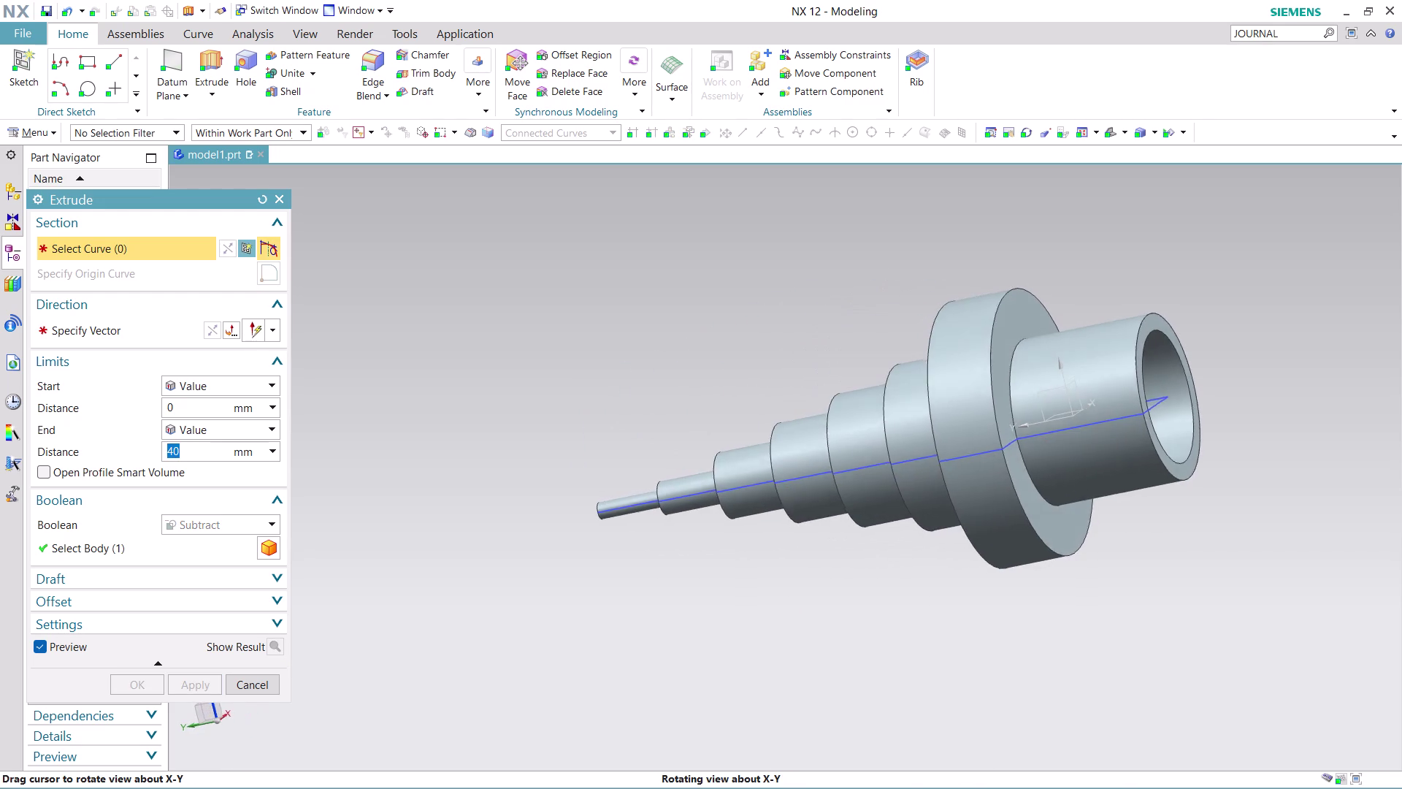
middle_drag(867, 597, 439, 453)
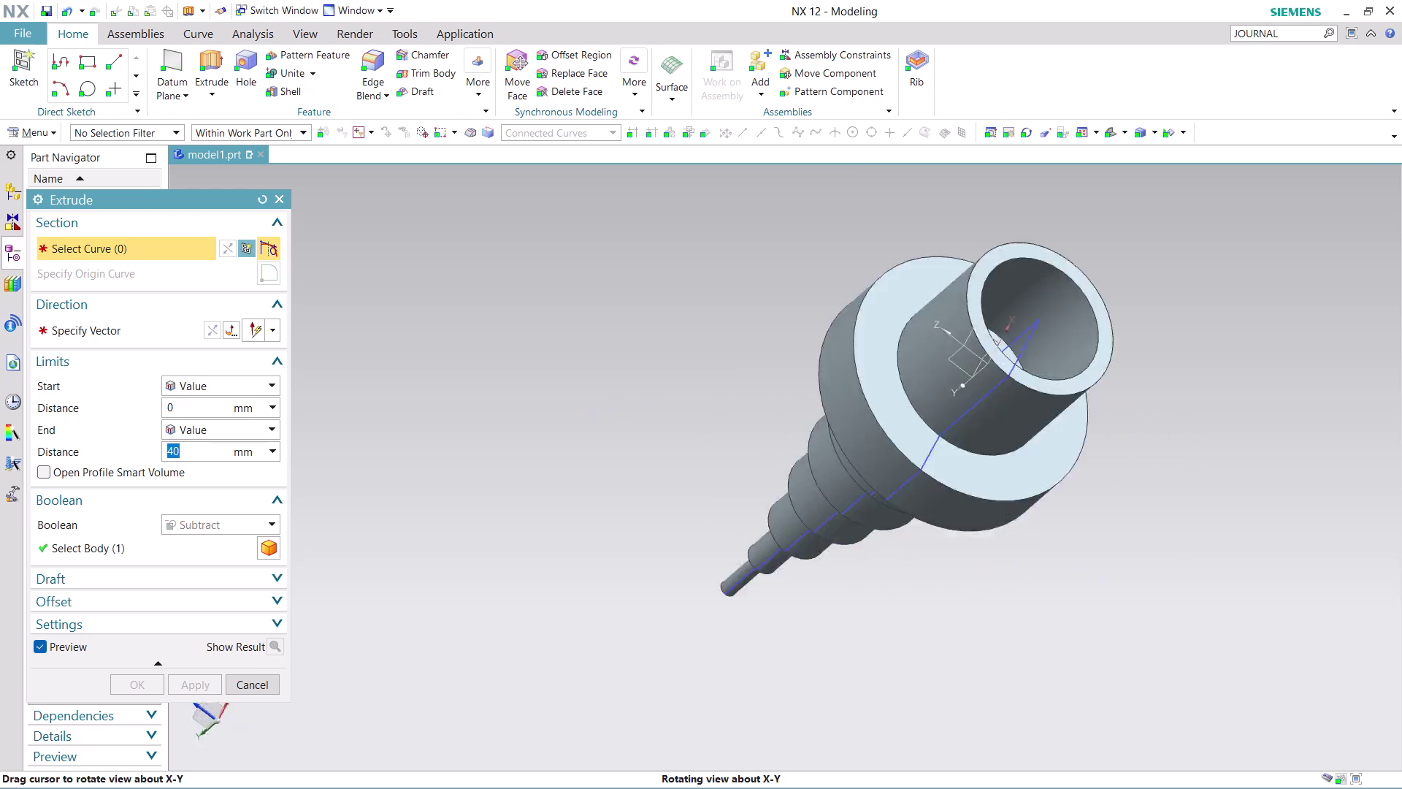
middle_drag(440, 453, 448, 437)
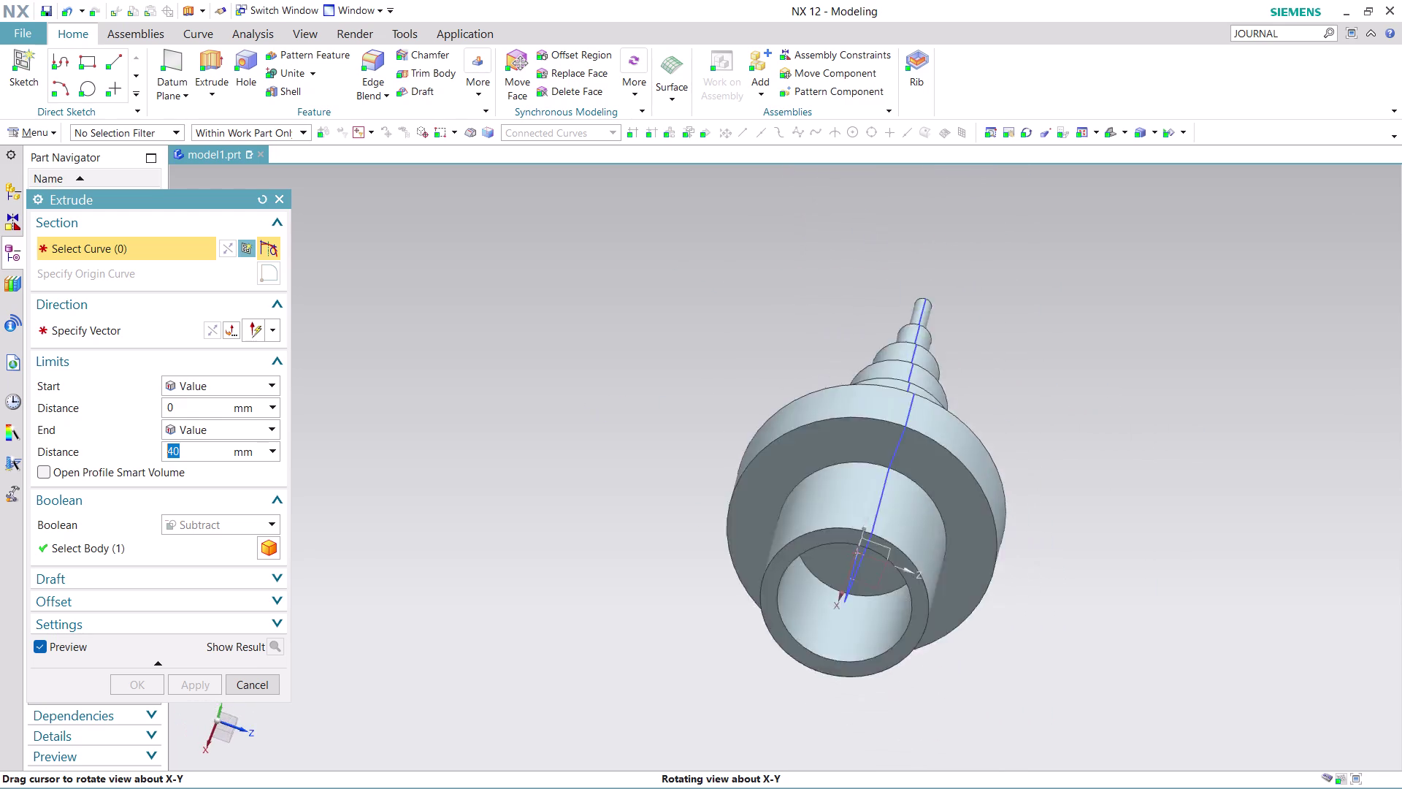
middle_drag(447, 437, 401, 402)
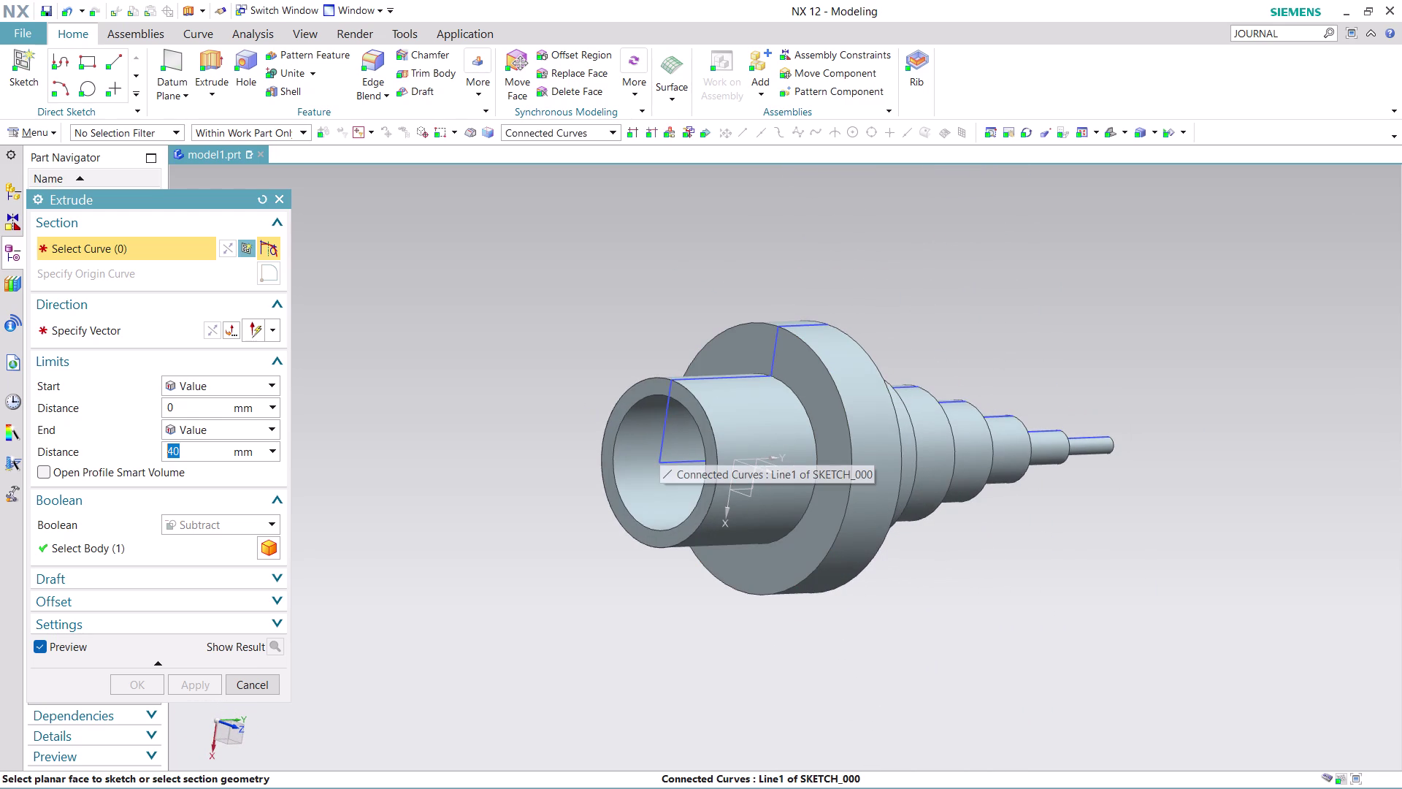
click(258, 687)
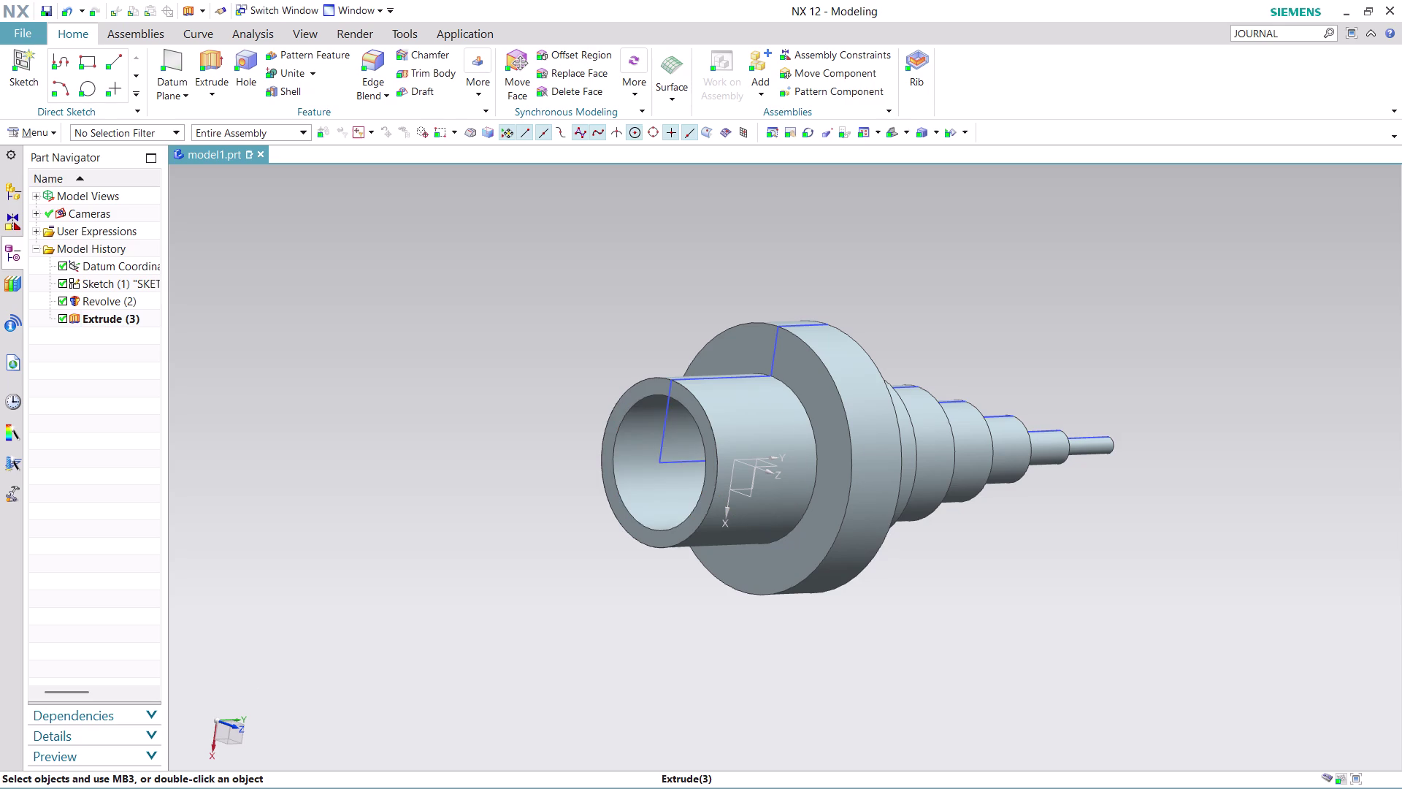
Hide Sketch (1) from the Part Navigator, then start saving the part.
right_click(667, 418)
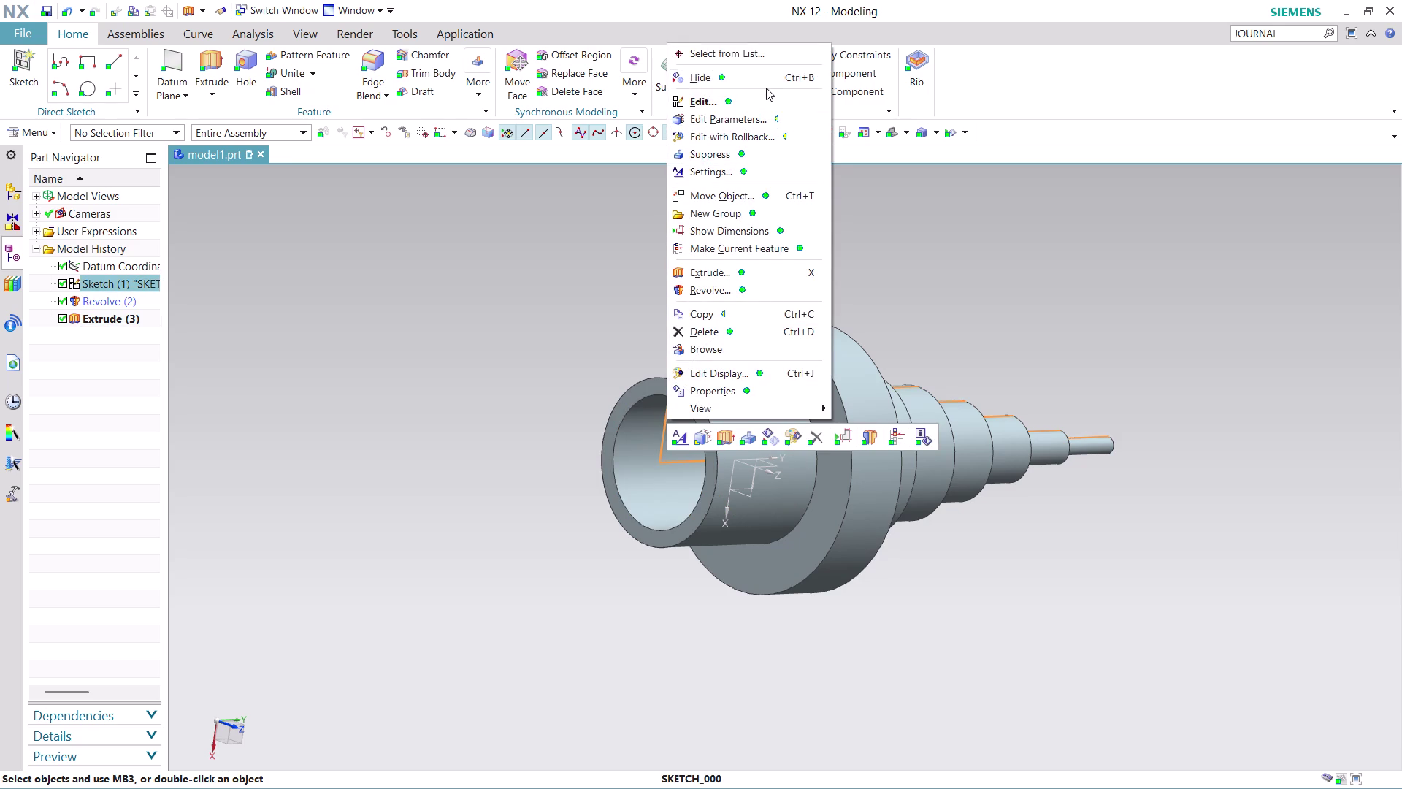
click(767, 82)
middle_drag(1155, 362, 951, 355)
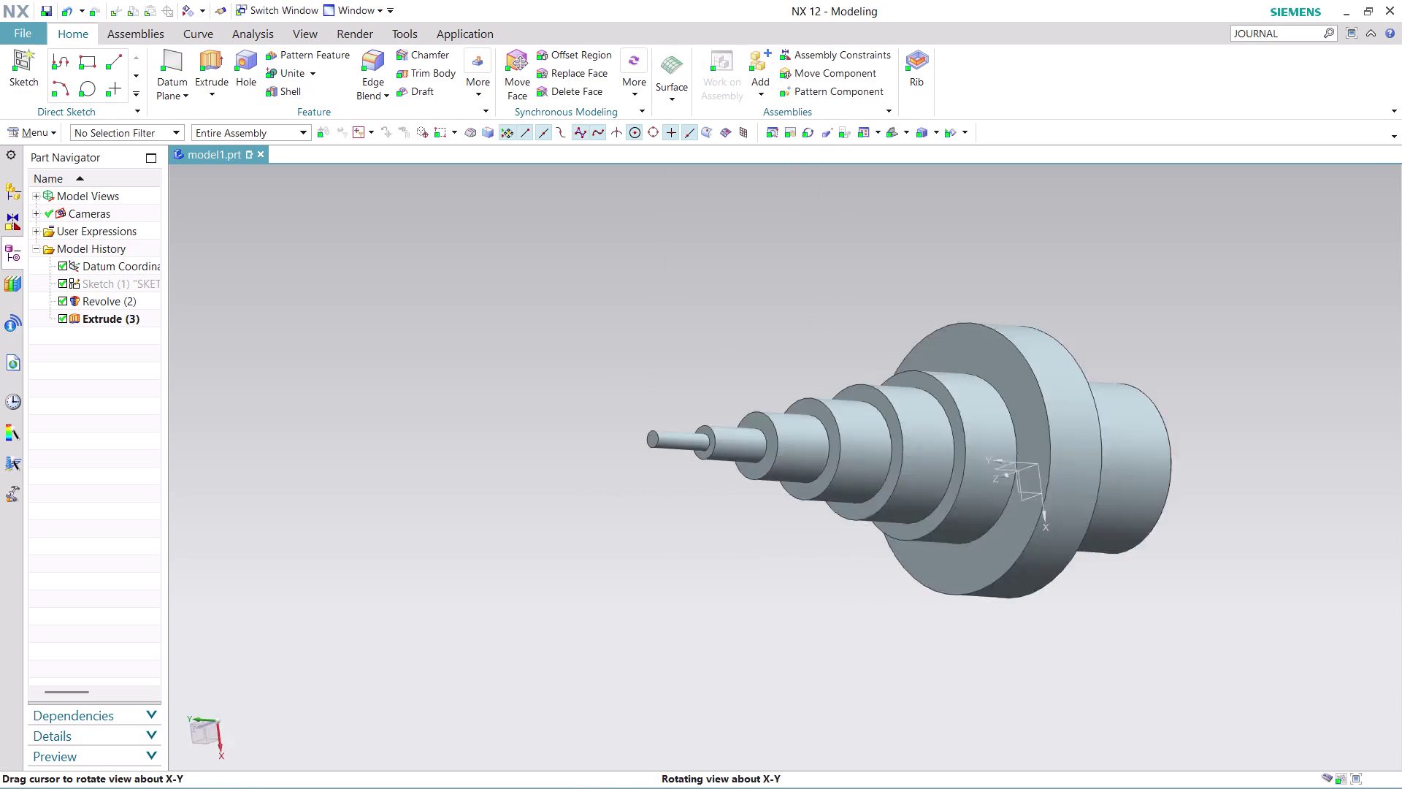
middle_drag(952, 355, 729, 332)
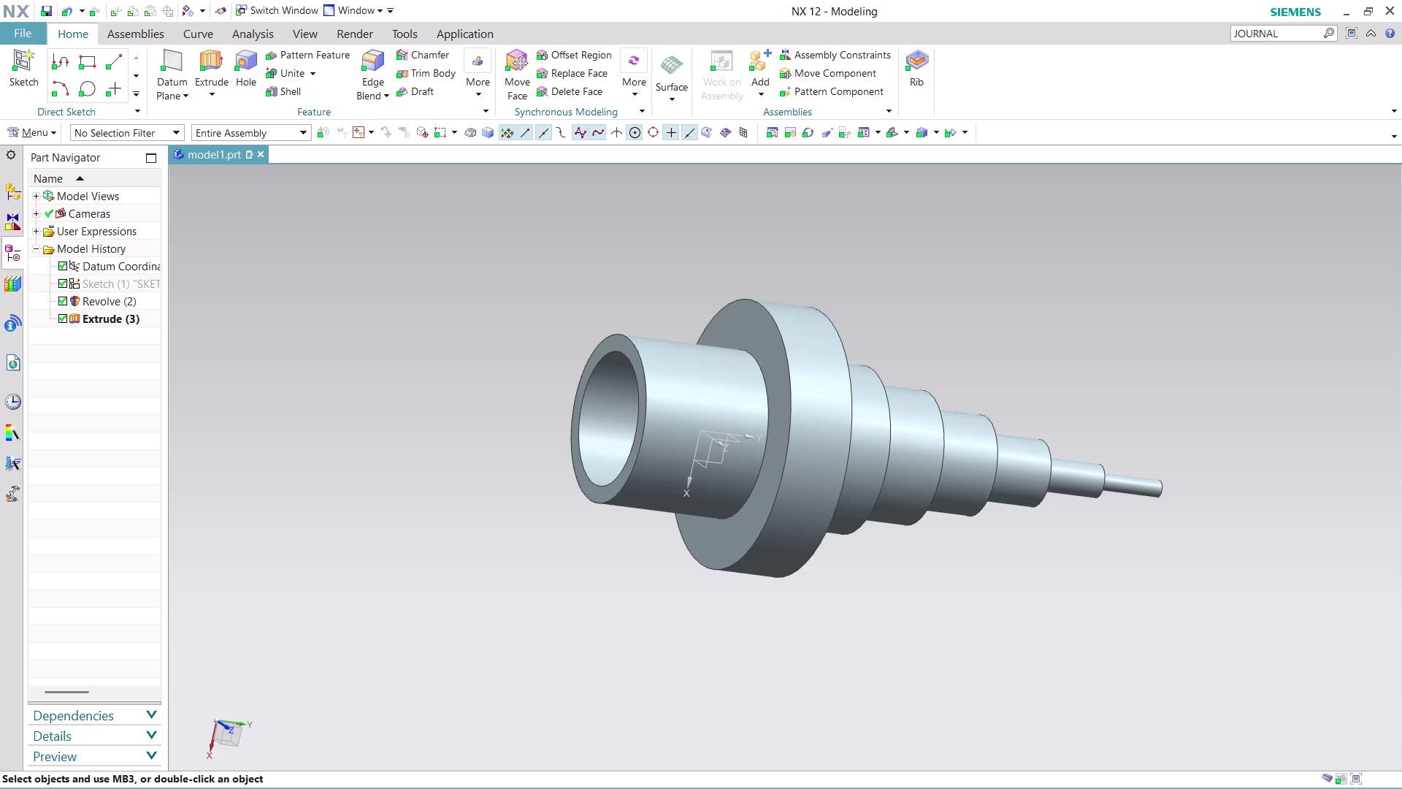
key(ctrl+s)
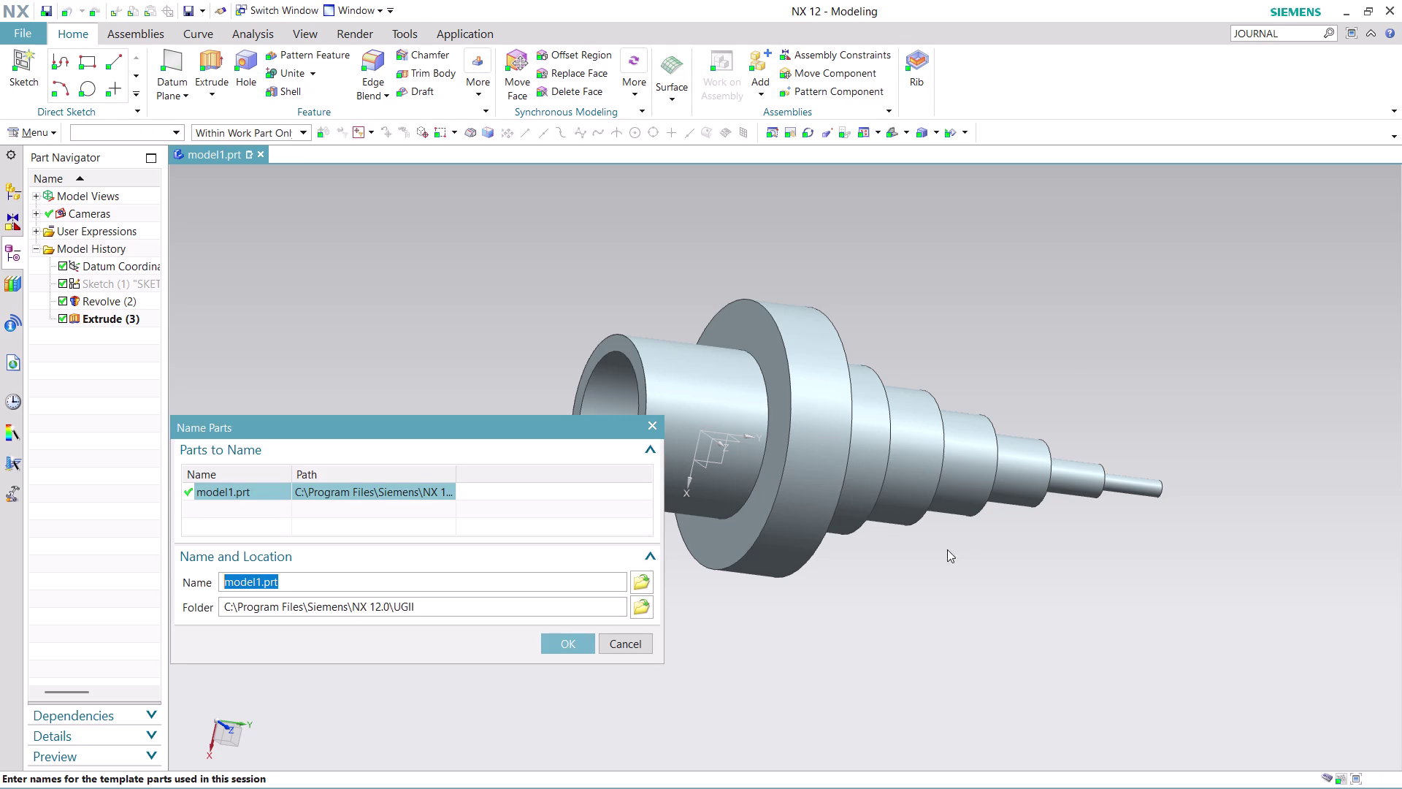
Set the save location to the Desktop's nx-cad drawing files folder.
click(649, 581)
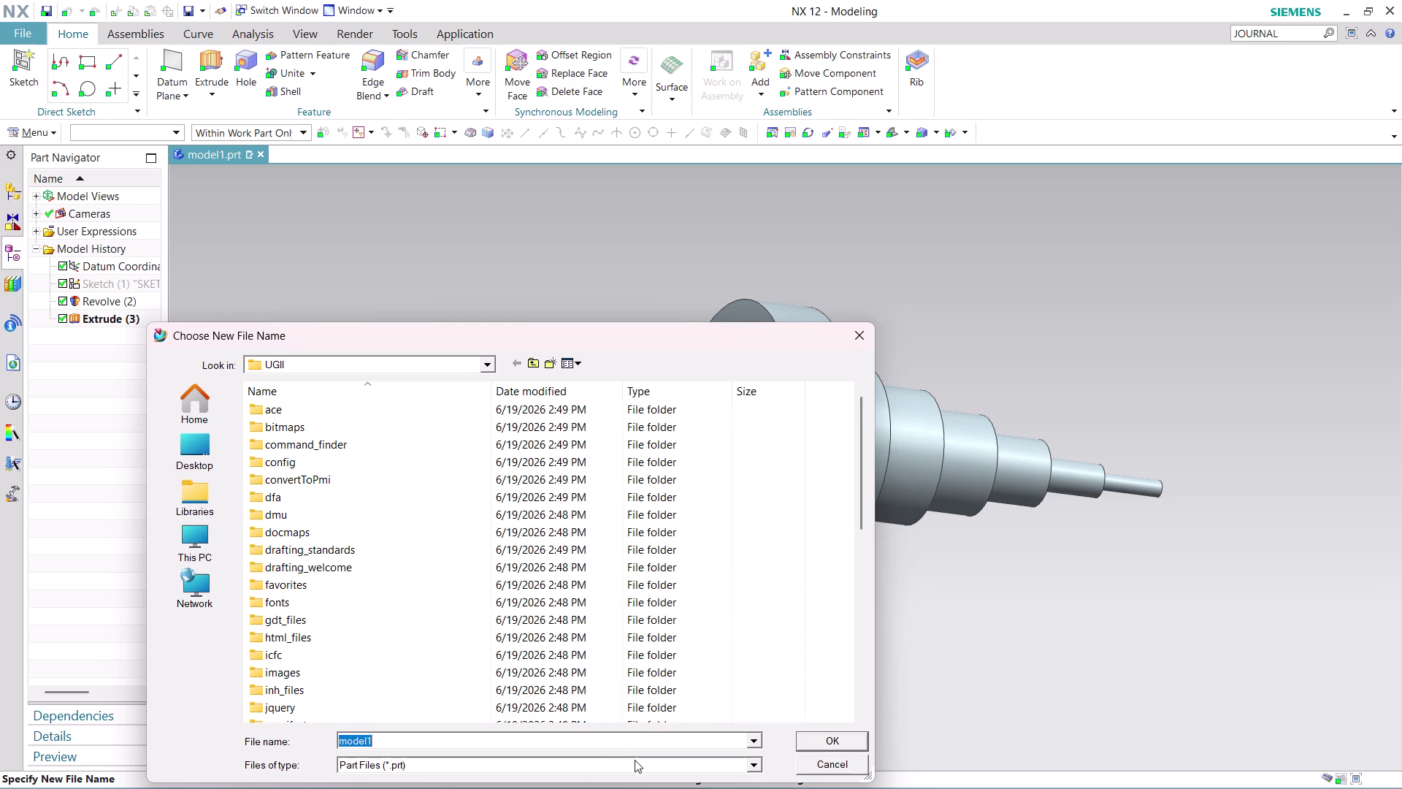
click(182, 456)
click(716, 639)
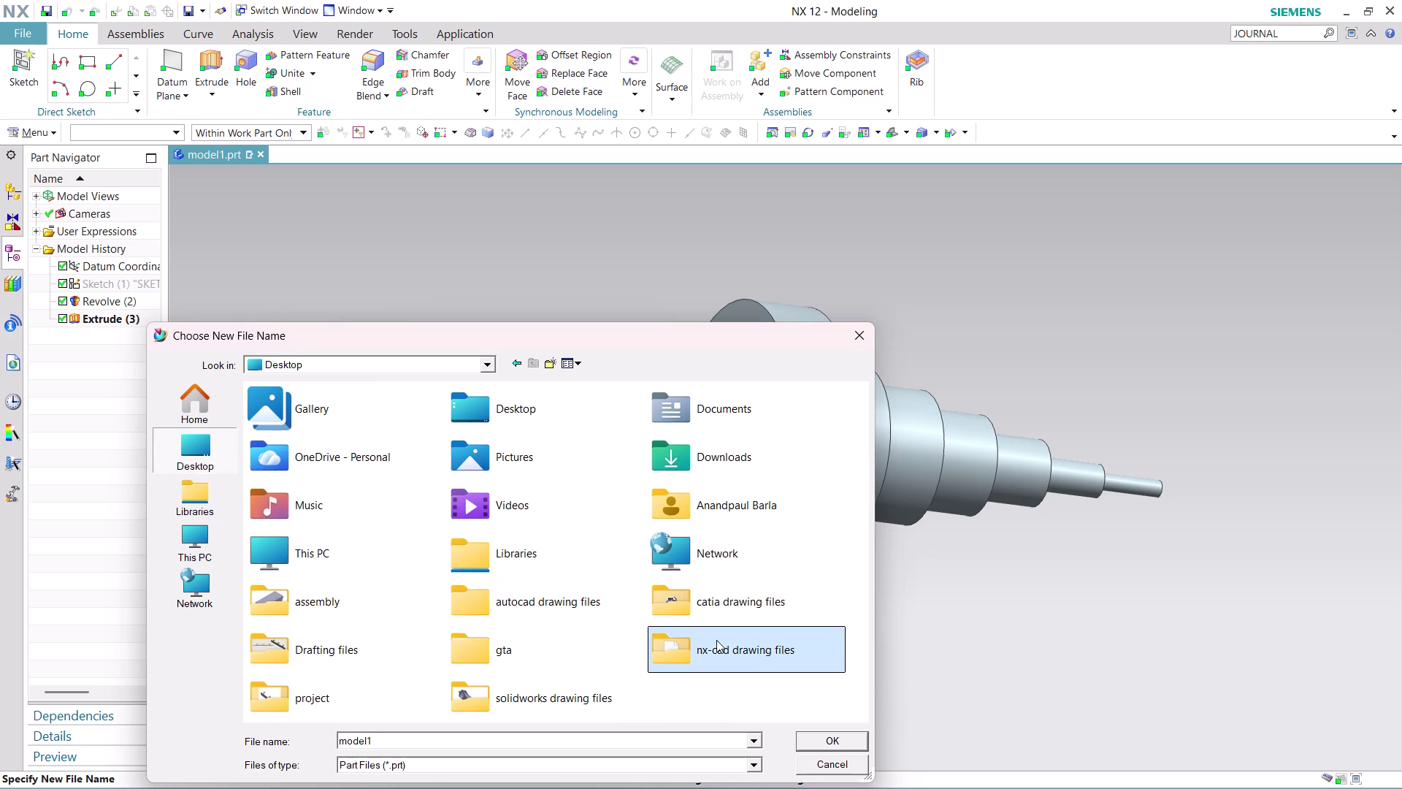
click(832, 735)
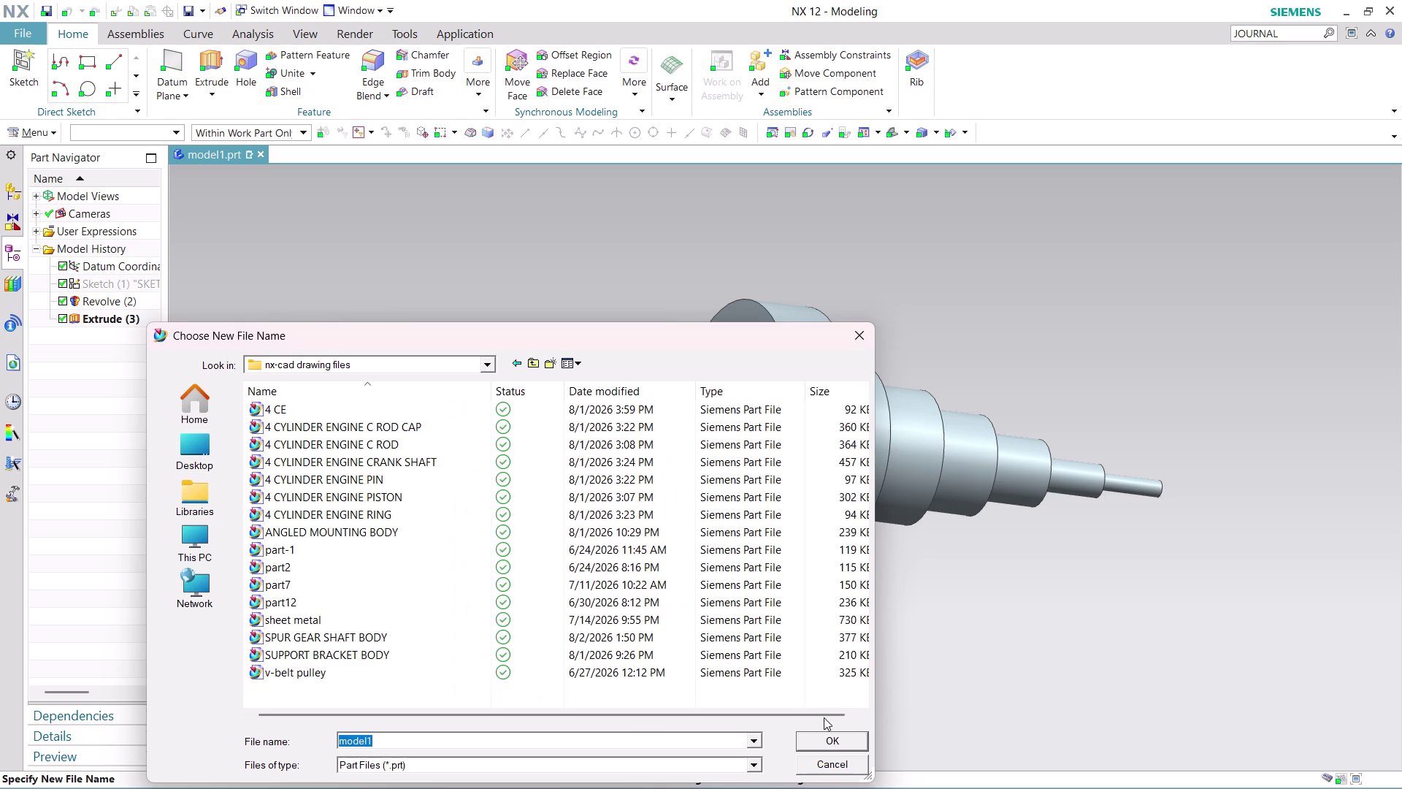
scroll(down, 3)
scroll(down, 3)
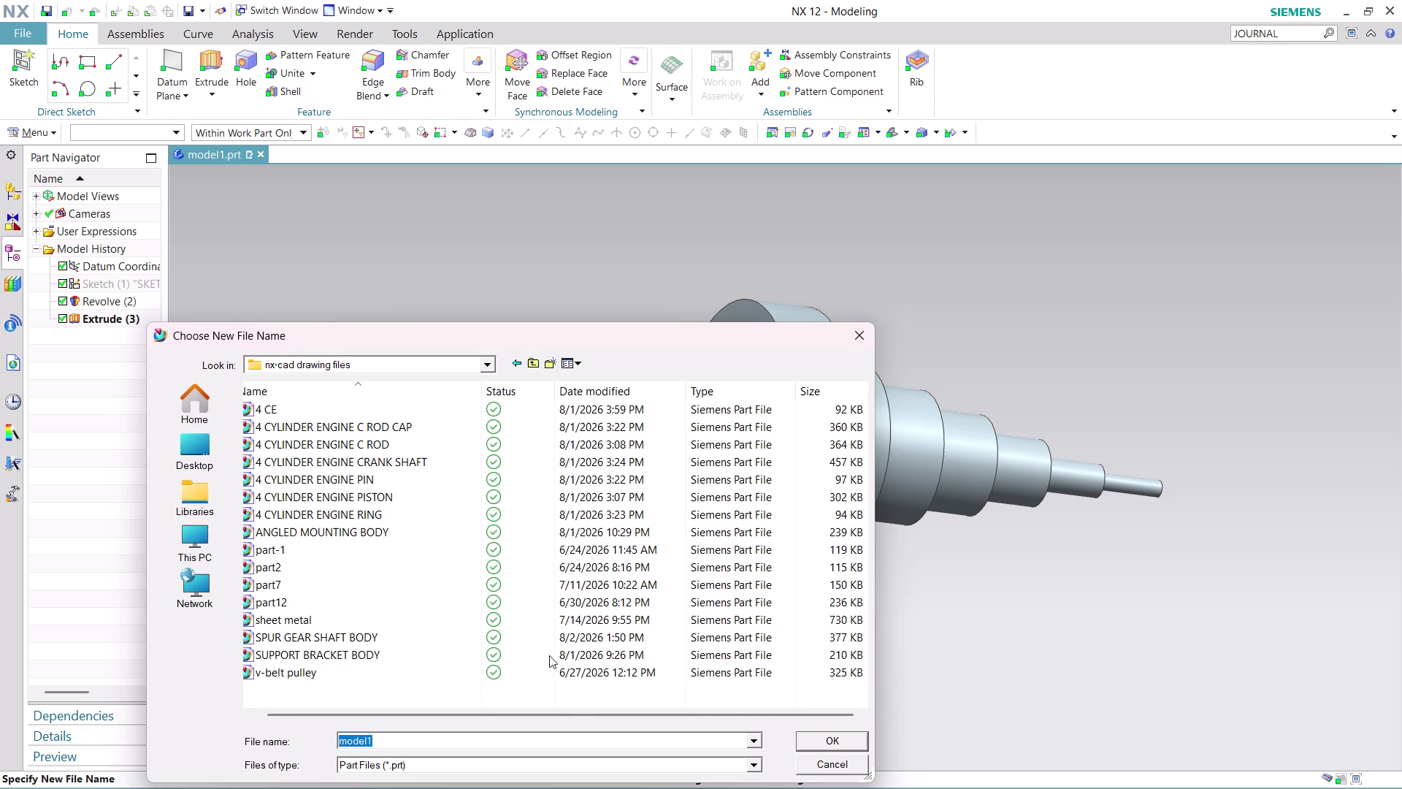
scroll(up, 3)
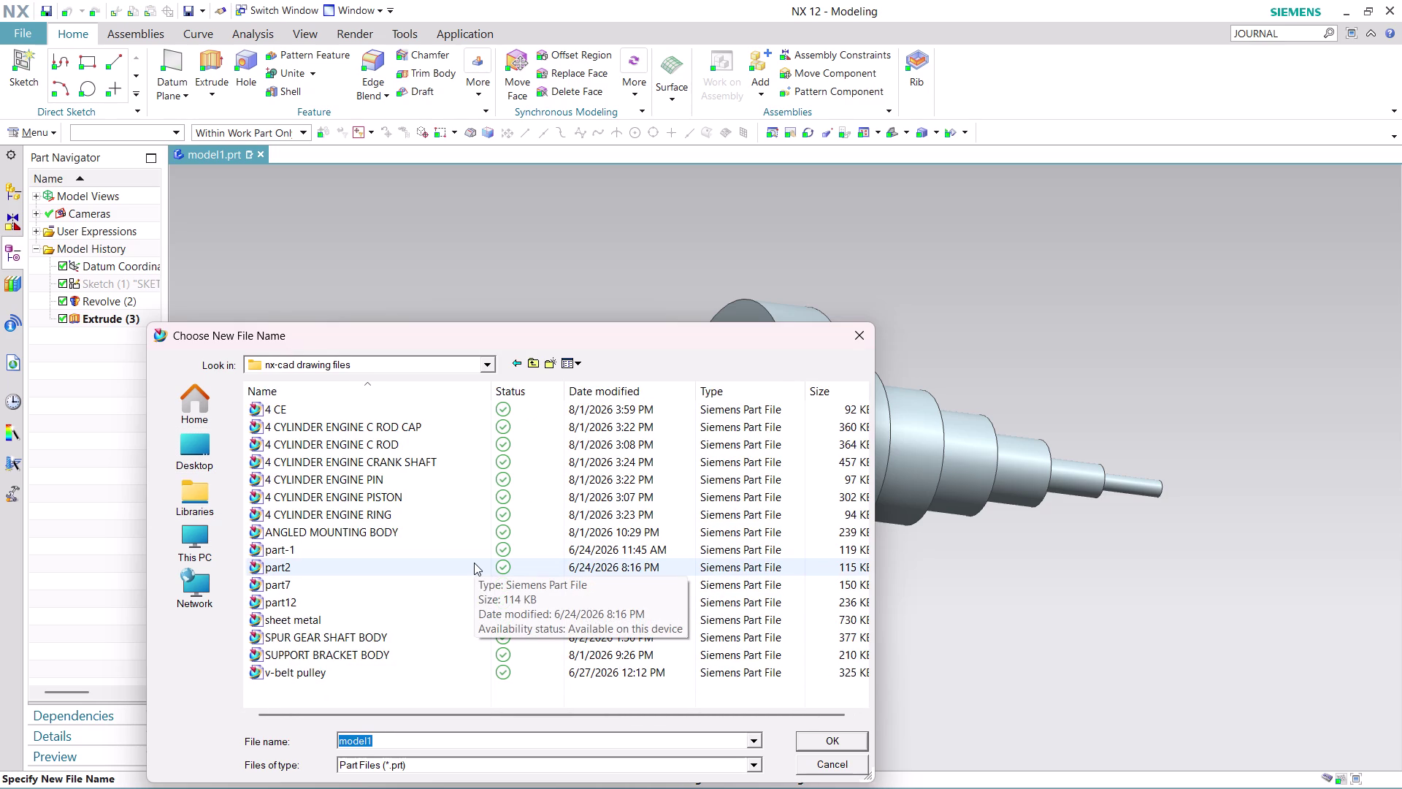
Name the part PART BODY and save it as PART BODY.prt.
text(PA)
key(r)
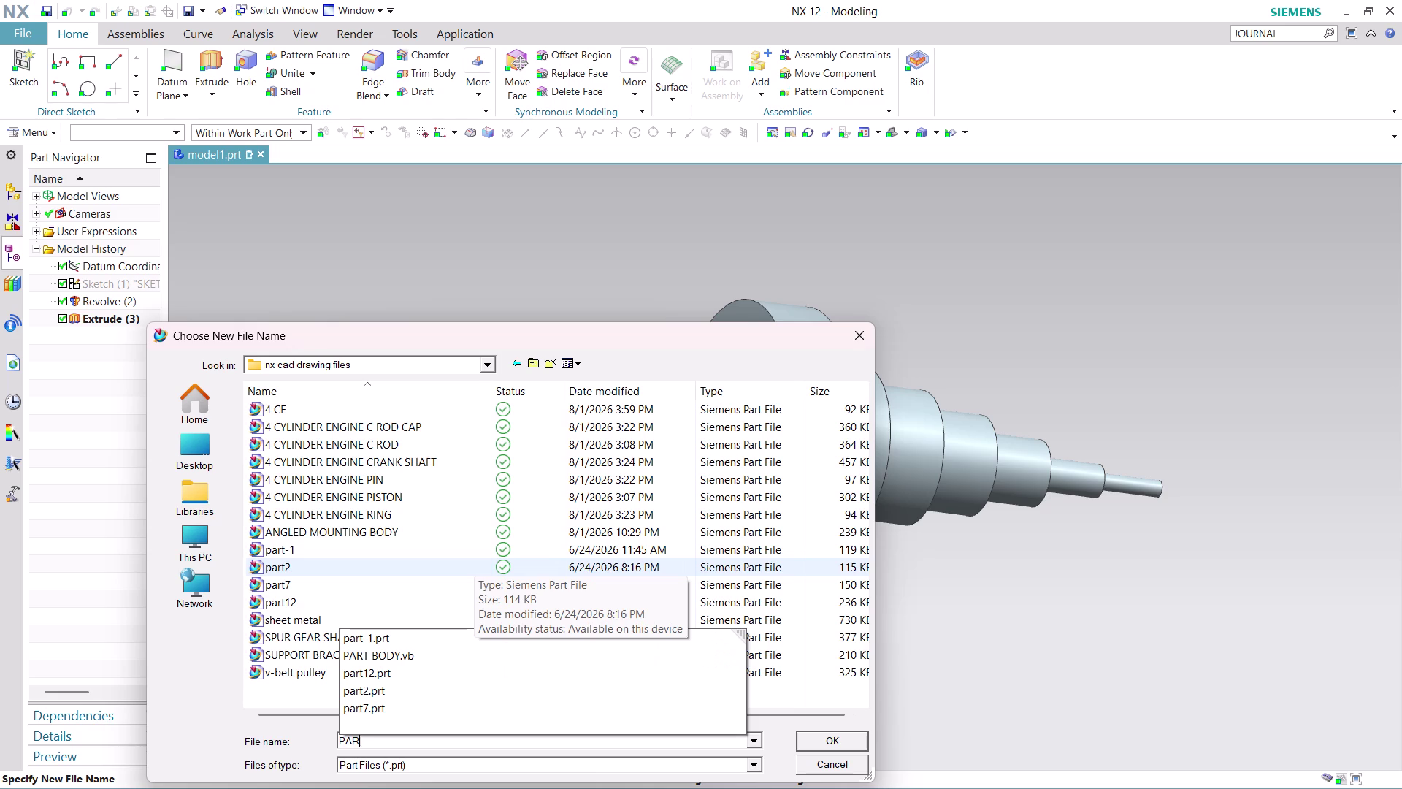
text(T)
key(space)
text(BO)
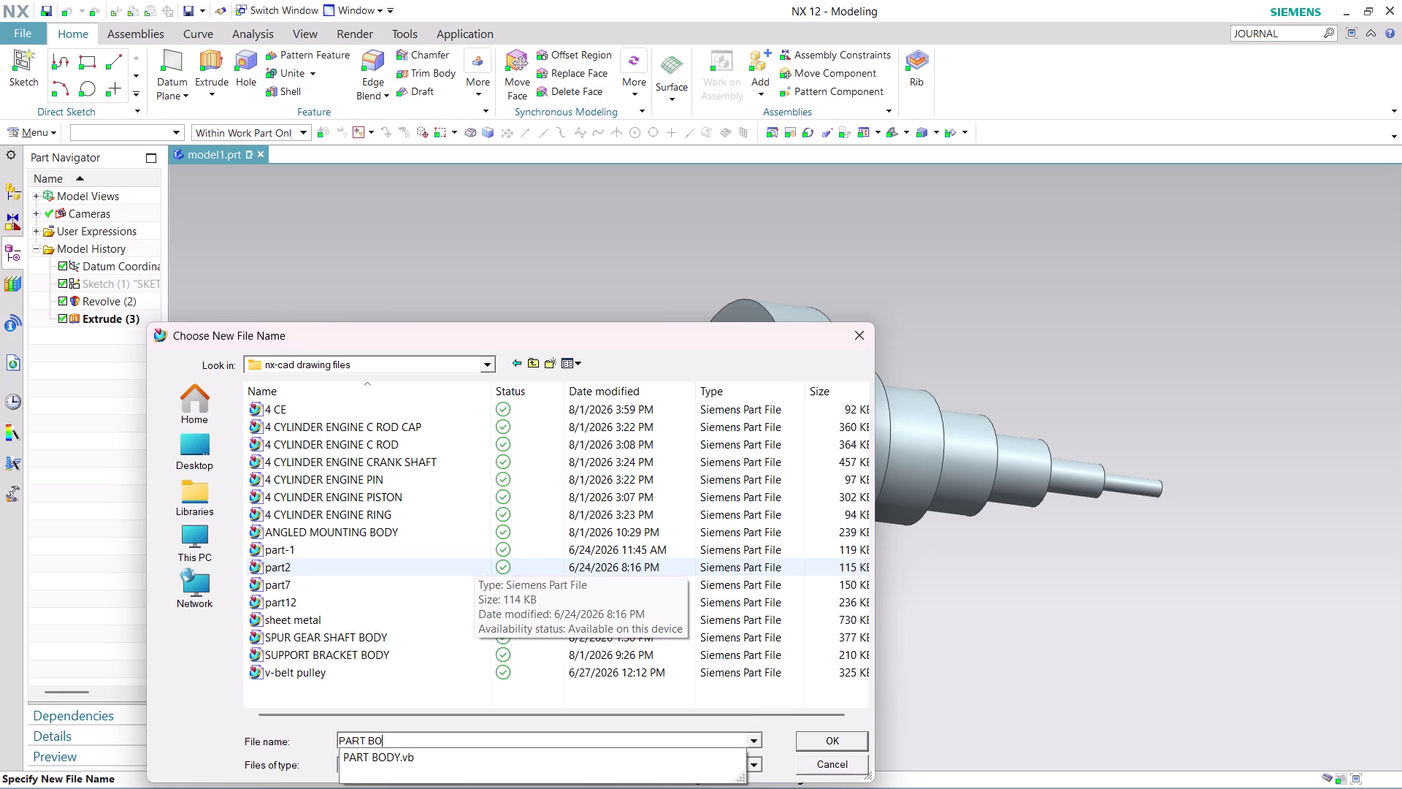
text(DY)
click(840, 744)
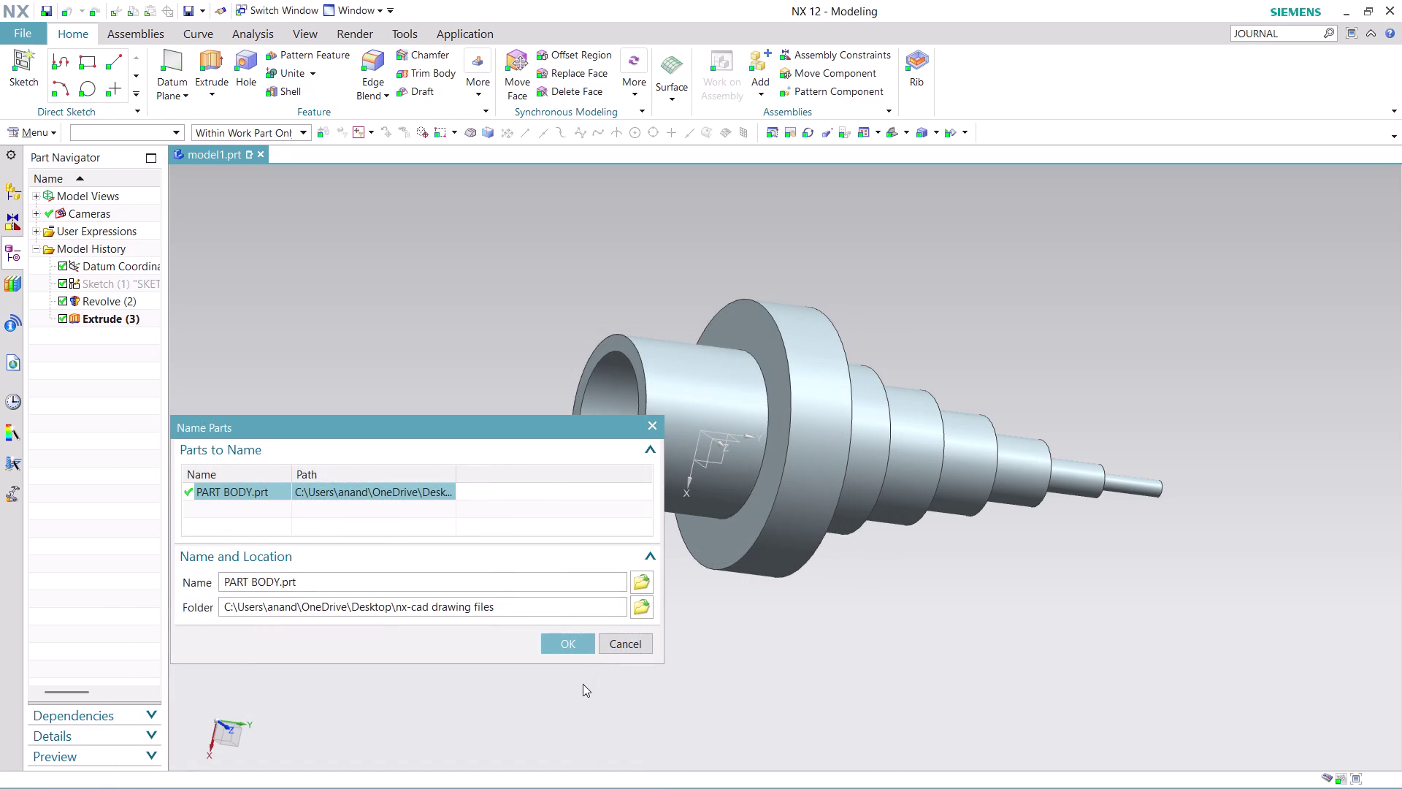
click(569, 645)
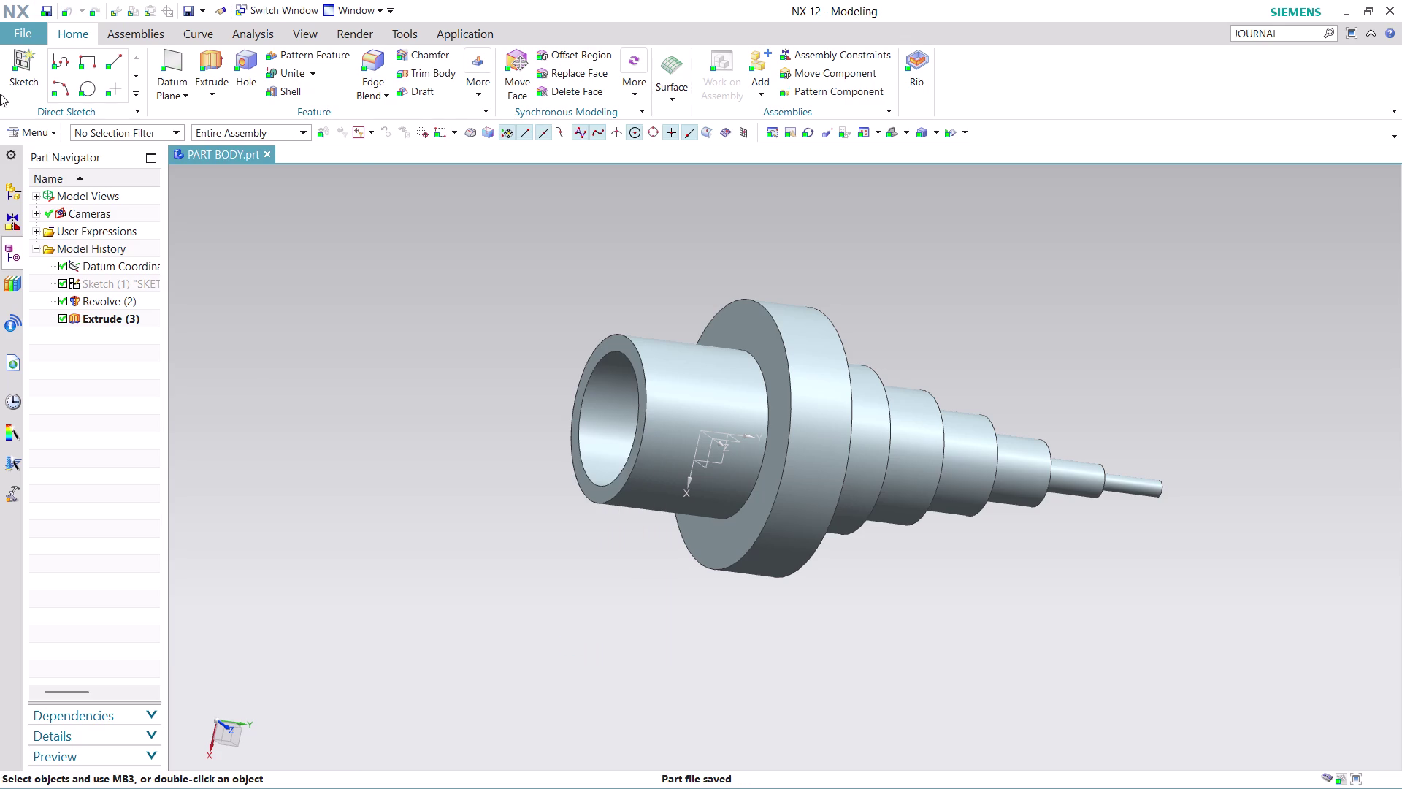
click(34, 30)
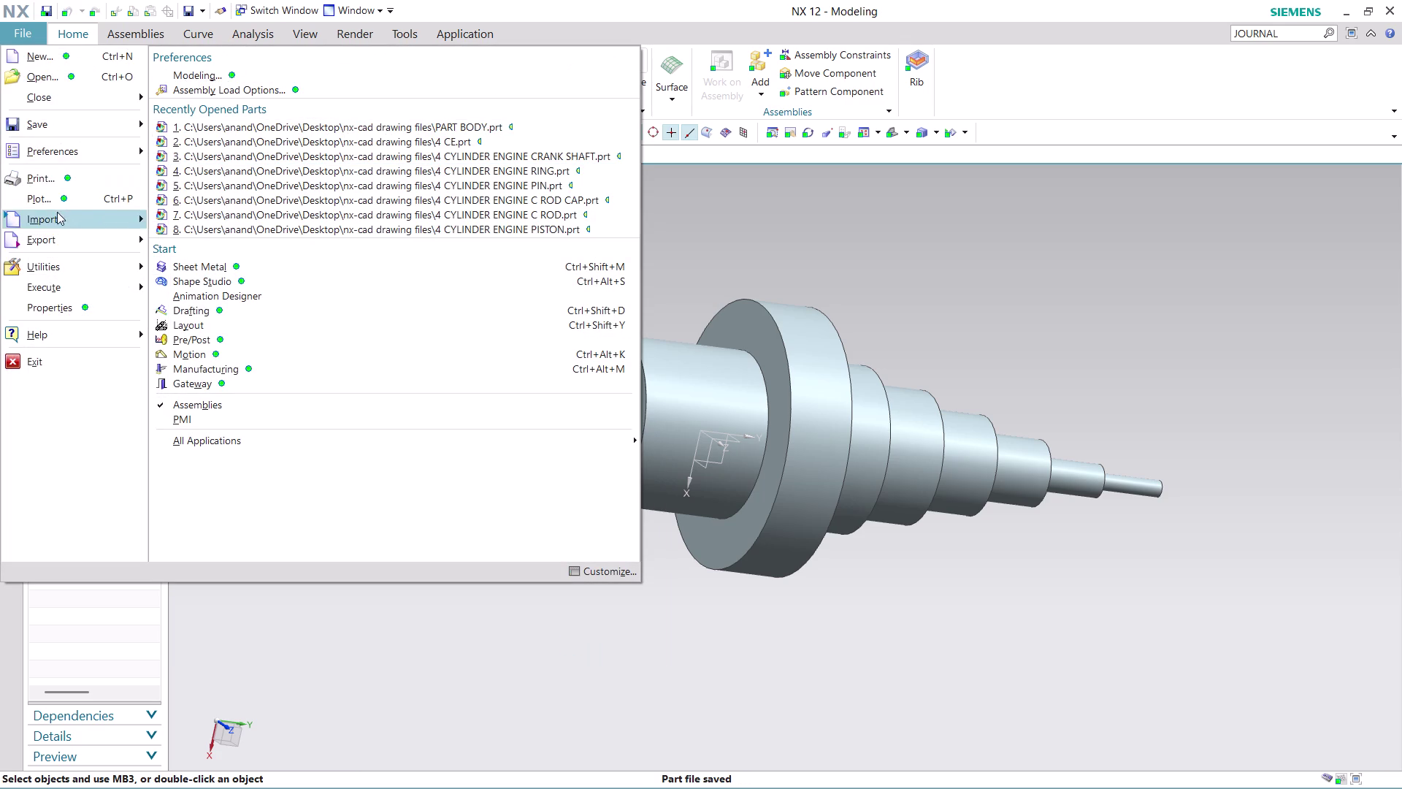
Export the part to PDF as anand_PART BODY in the nx-cad drawing files folder.
click(284, 225)
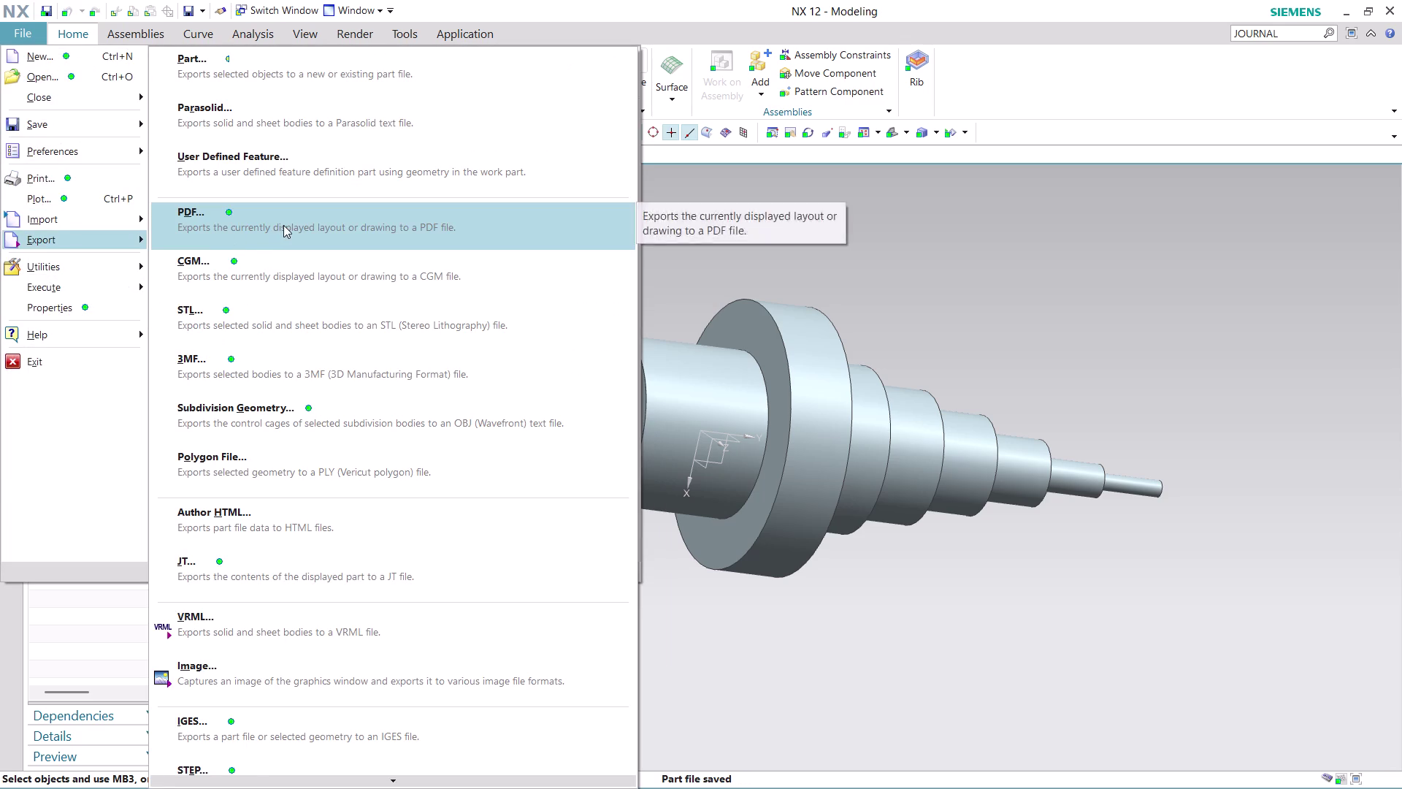
click(271, 419)
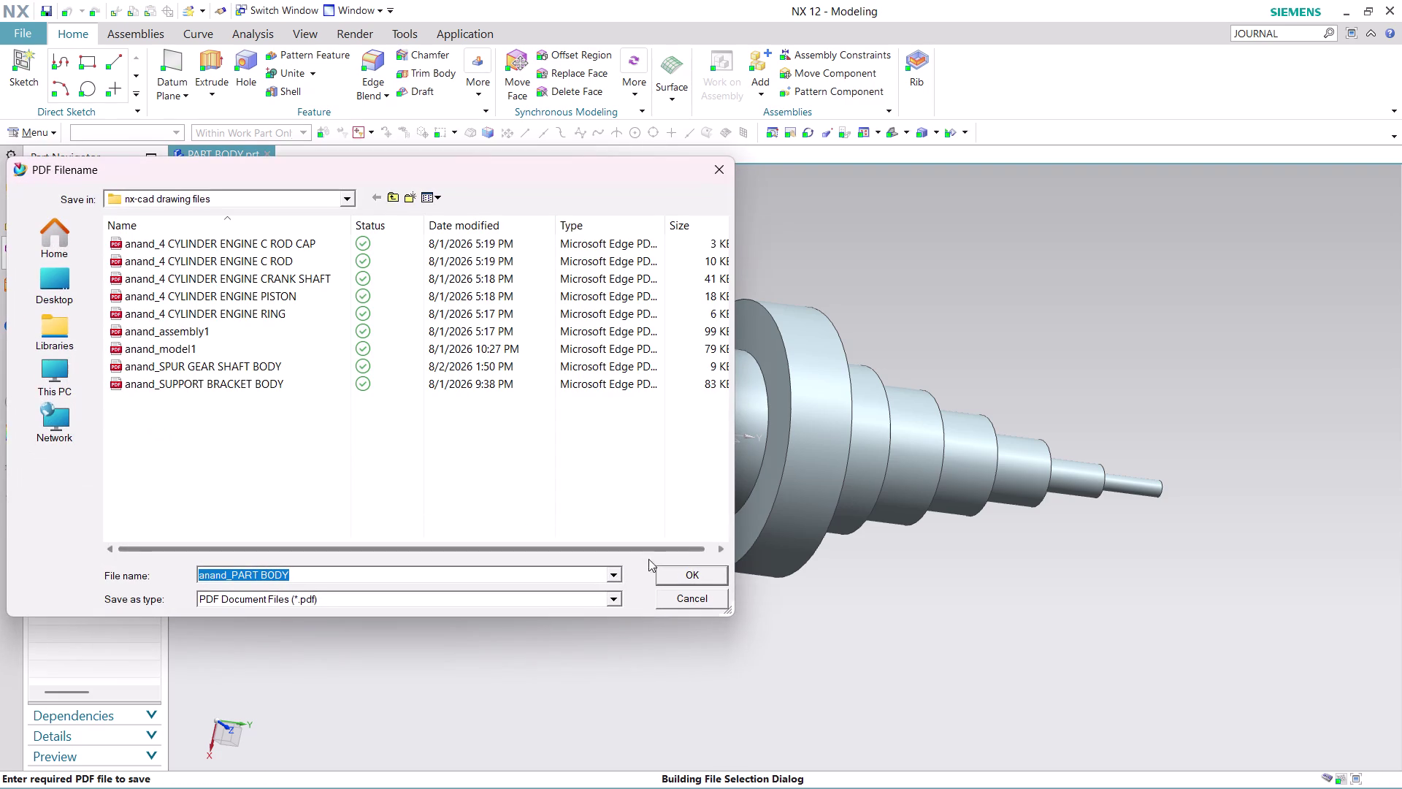
click(695, 573)
click(132, 485)
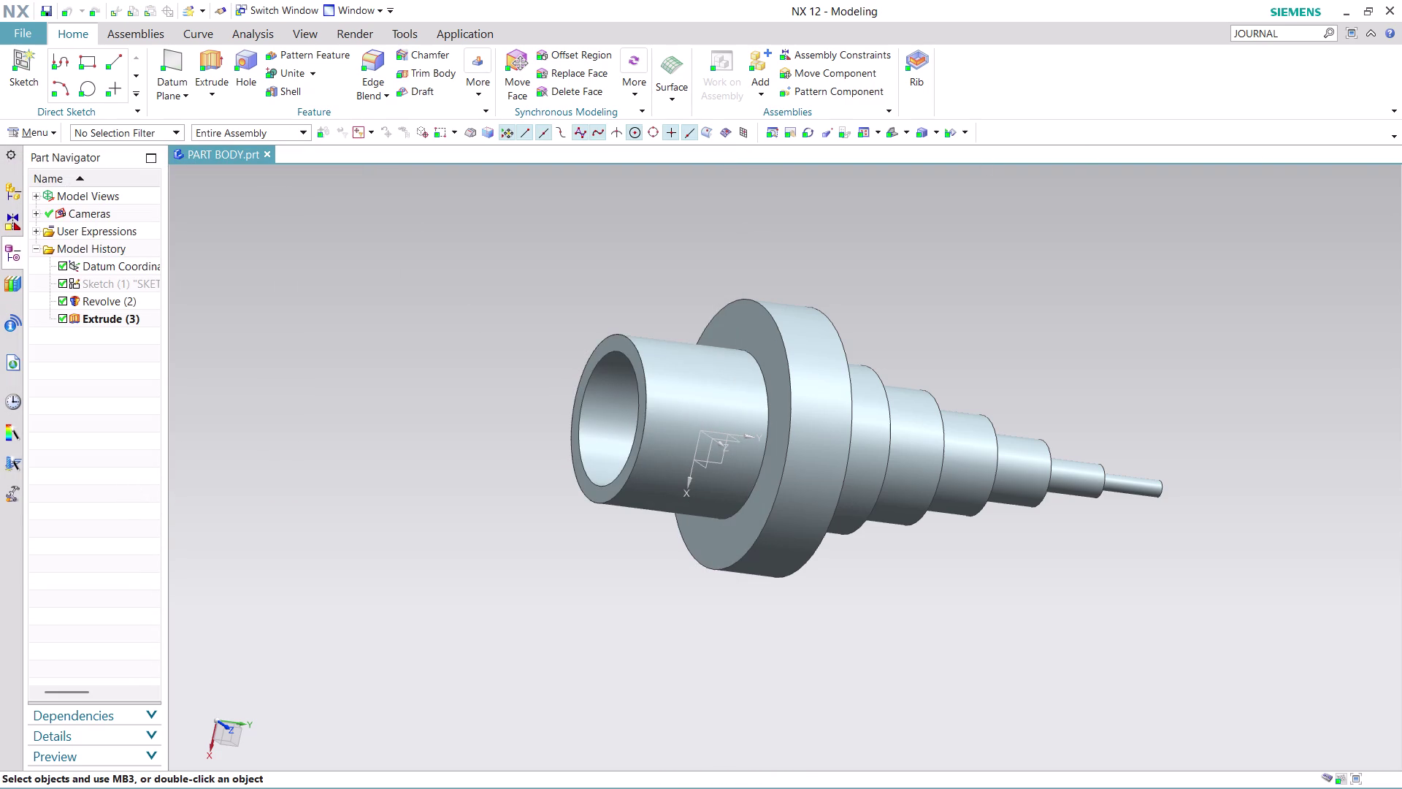
Search JOURNAL in Command Finder, choose Stop Recording, and close the search results.
drag(1294, 31, 1231, 41)
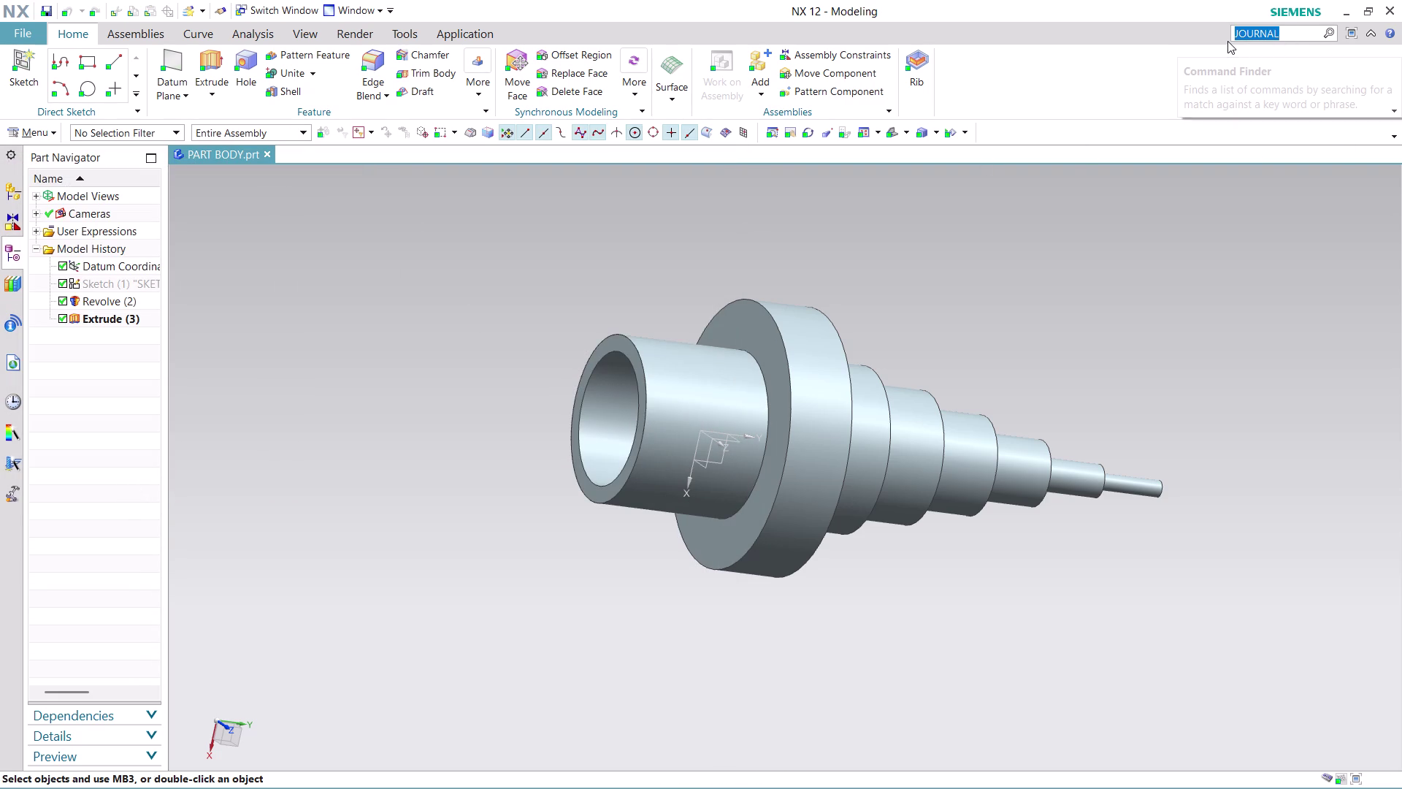
key(Return)
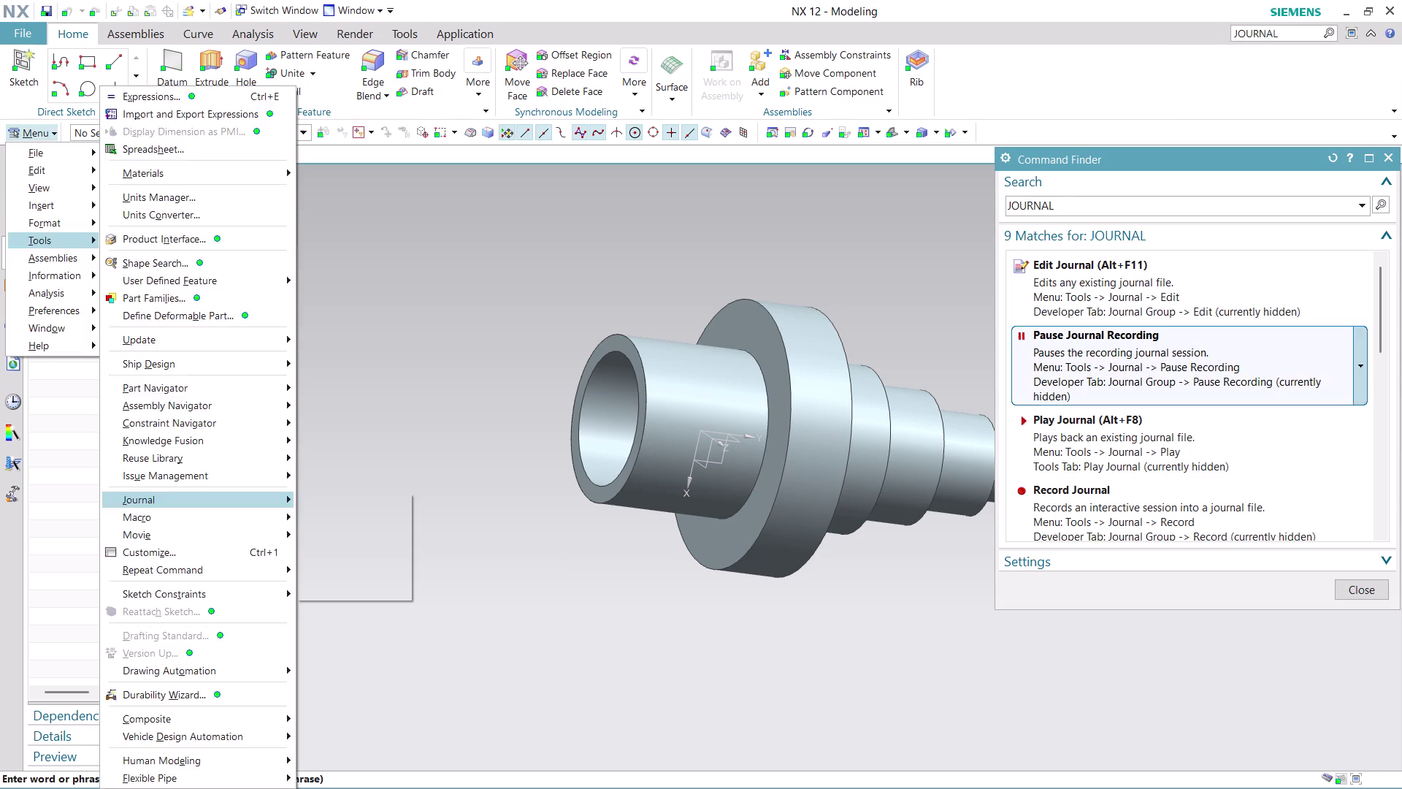
scroll(down, 3)
scroll(down, 3)
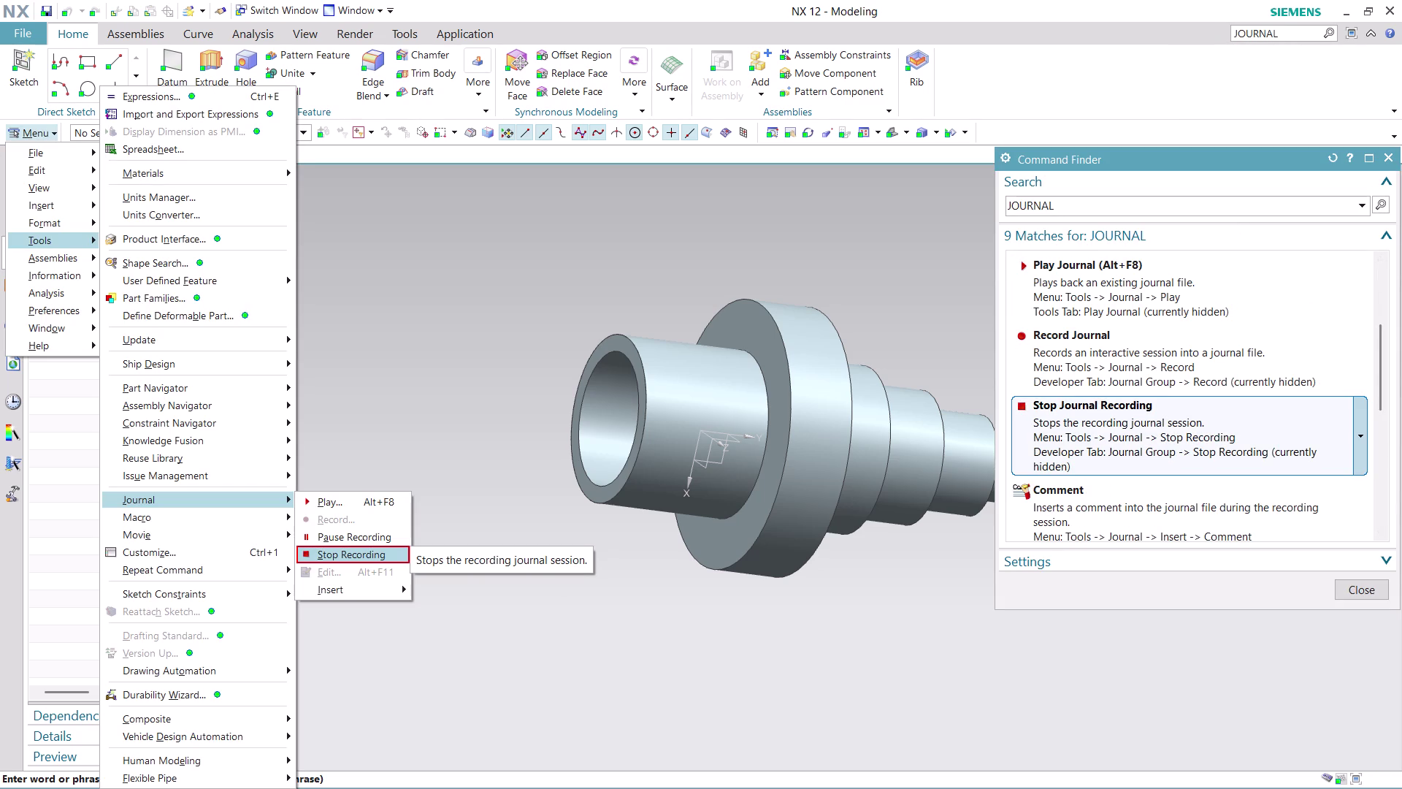
click(1168, 439)
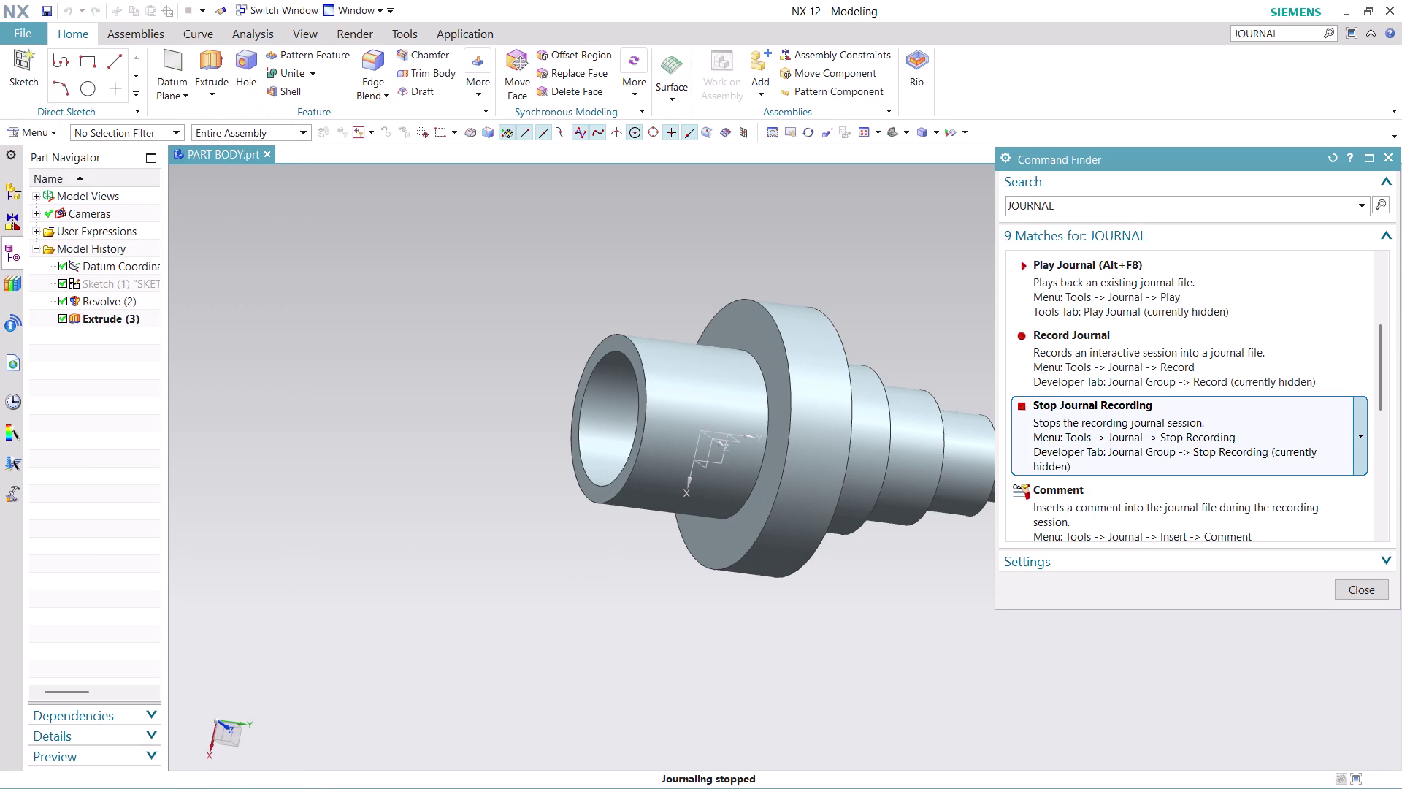
click(1167, 439)
click(1168, 439)
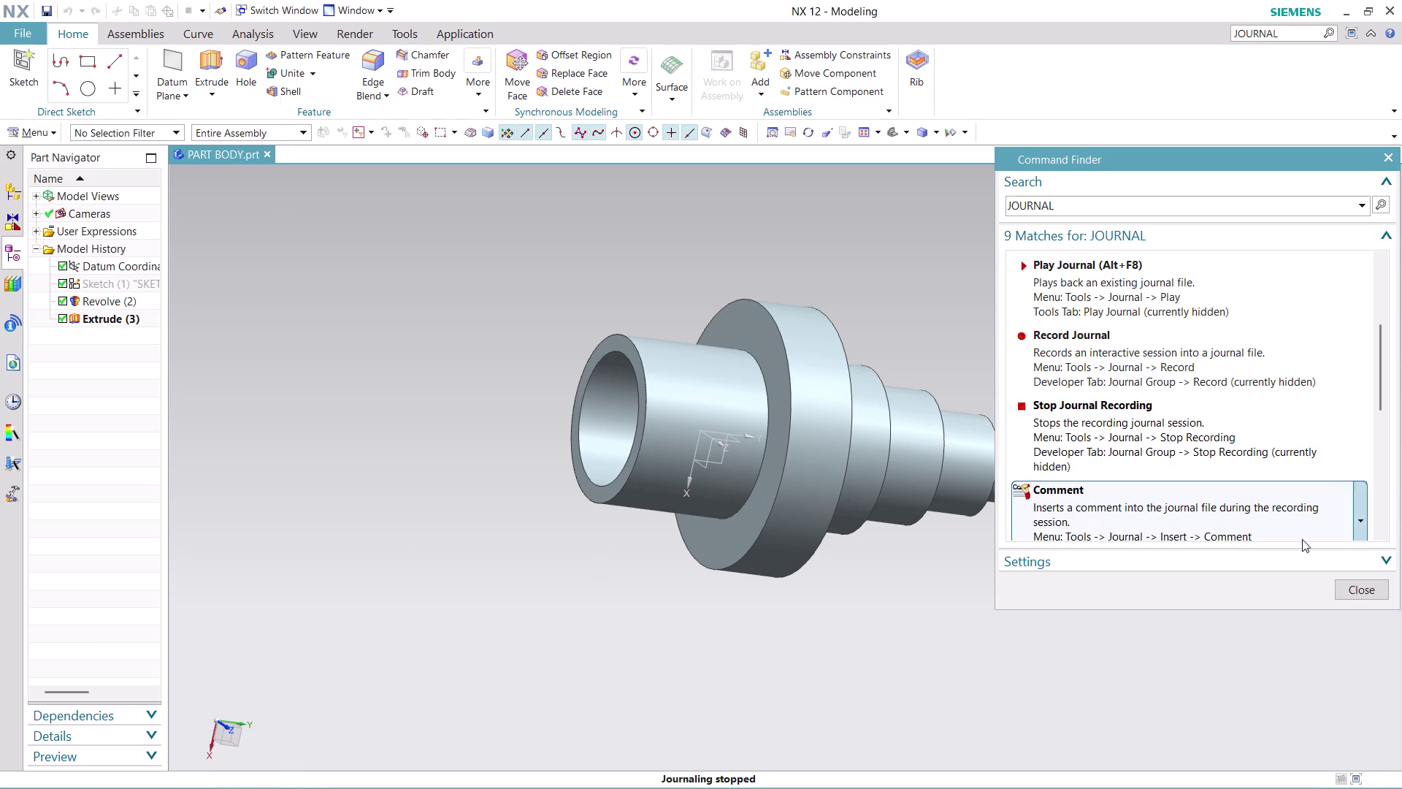
click(1365, 588)
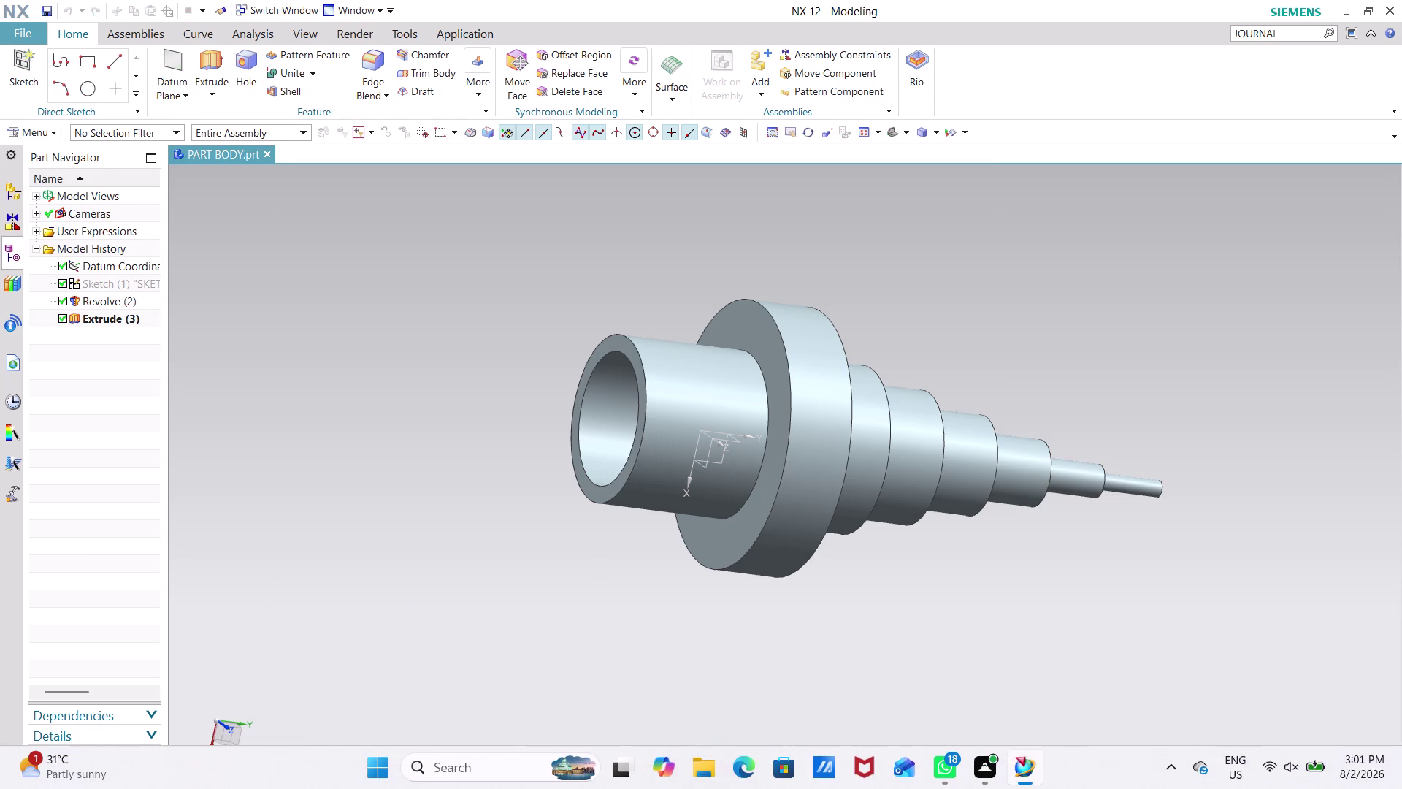